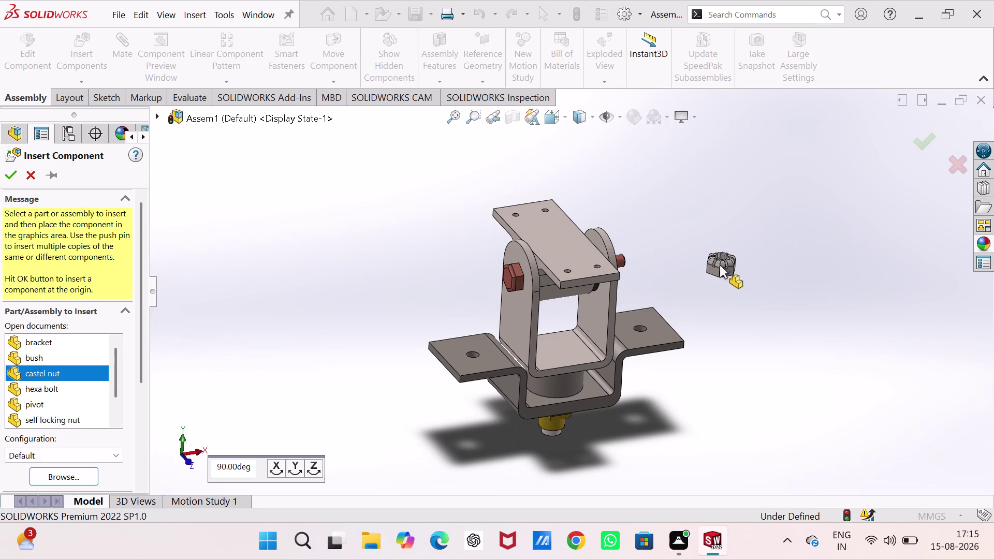
Turn the castel nut preview in 90° steps and place it beside the hexa bolt end.
click(292, 467)
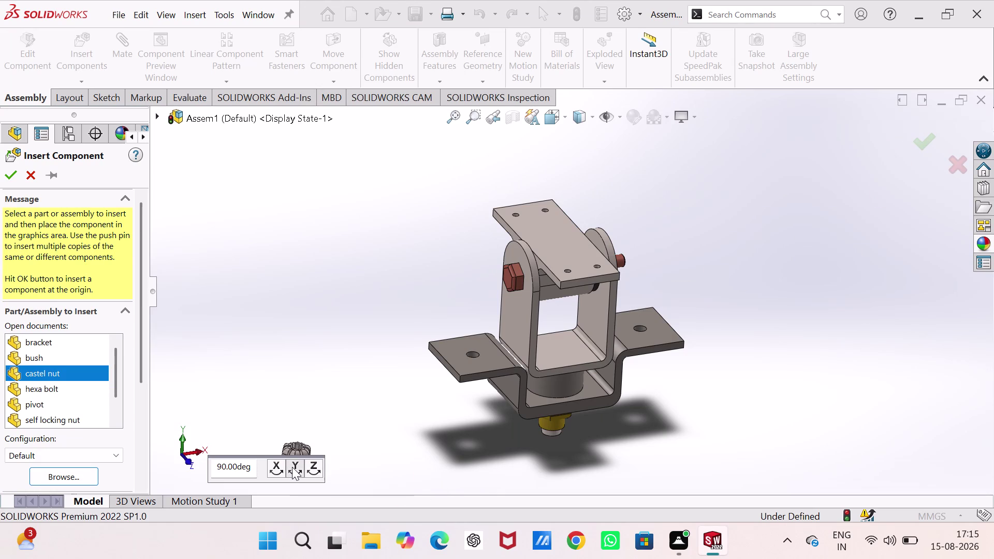
click(279, 469)
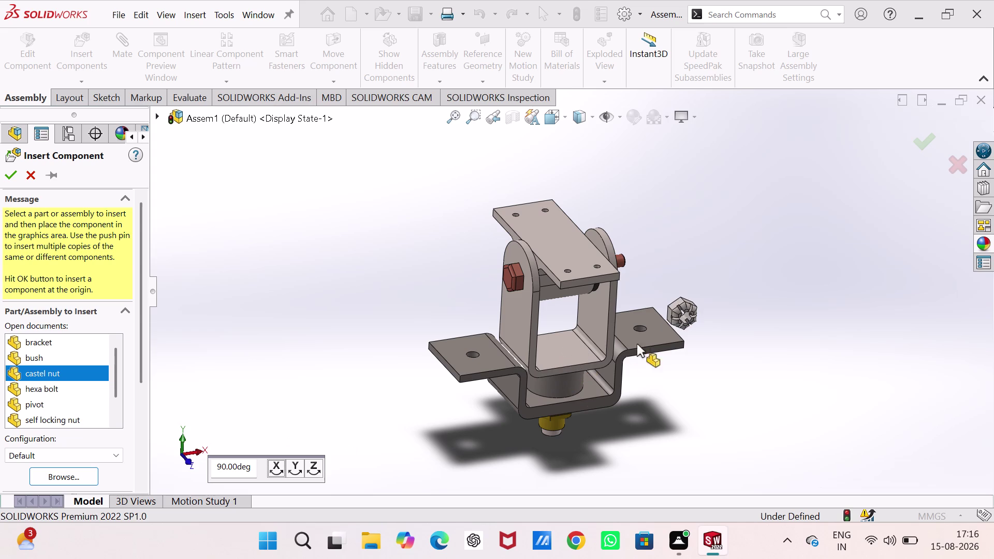
click(317, 467)
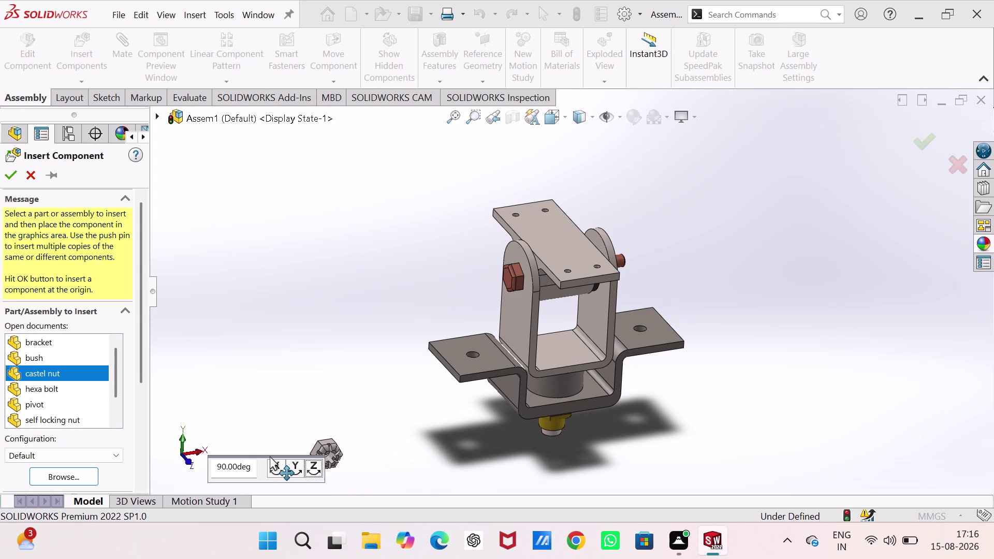
click(270, 460)
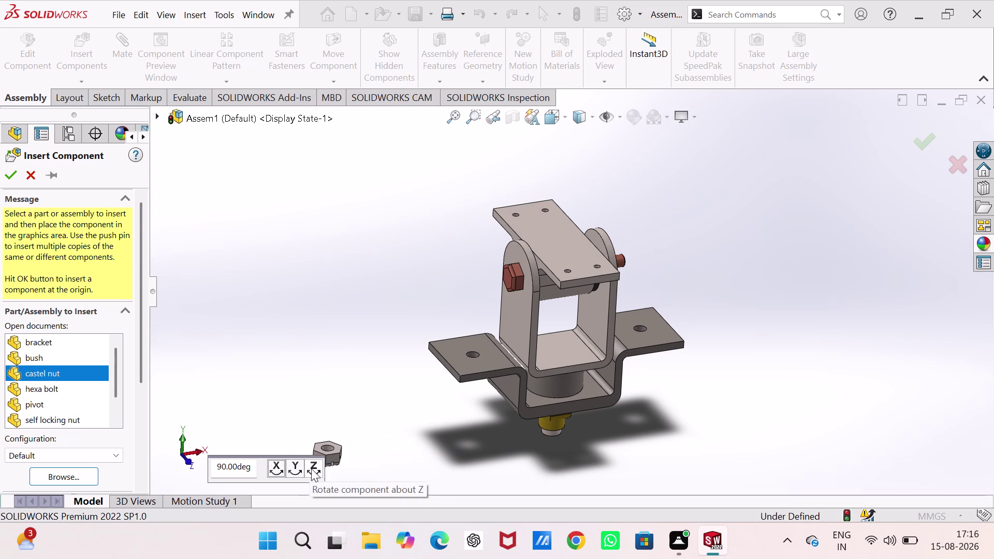
click(297, 469)
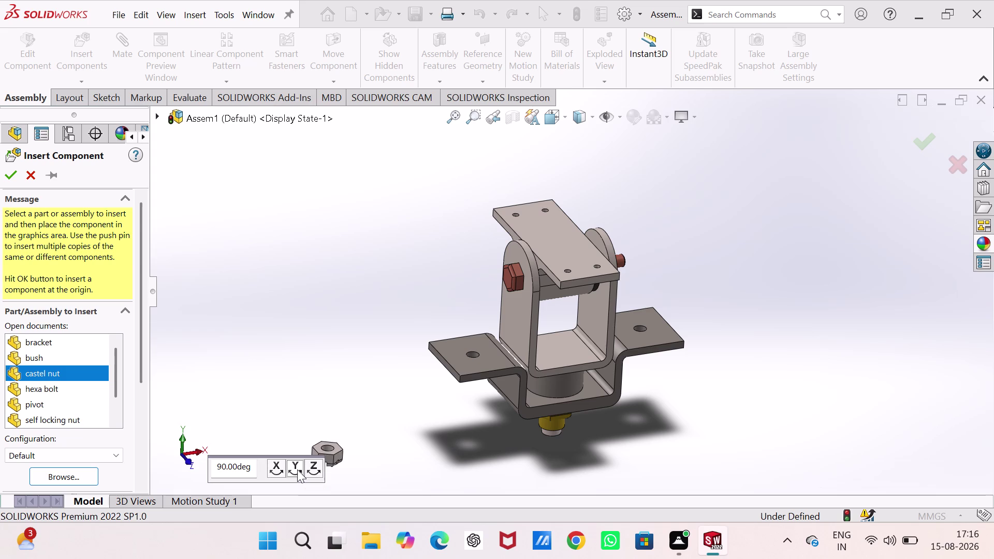
click(297, 469)
click(297, 469)
click(297, 469)
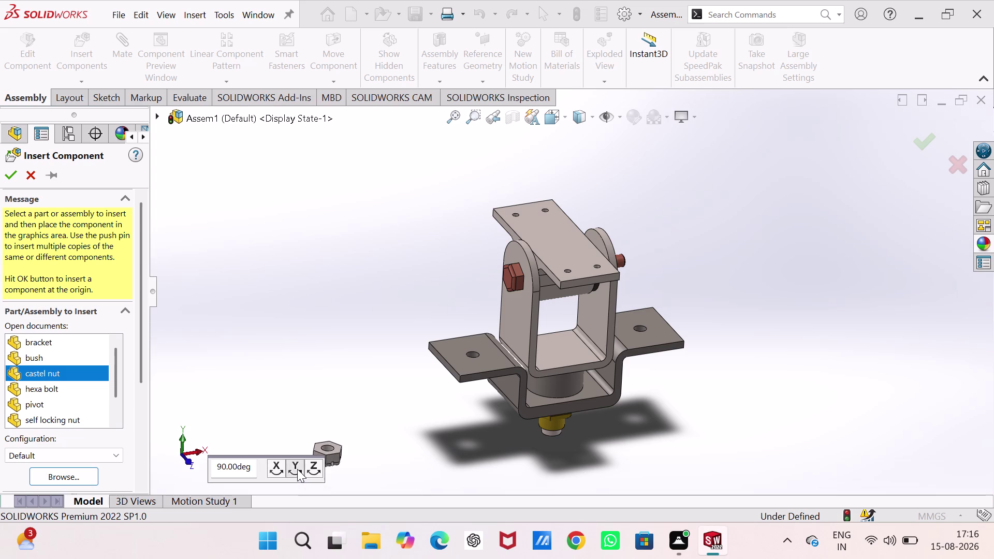
click(307, 469)
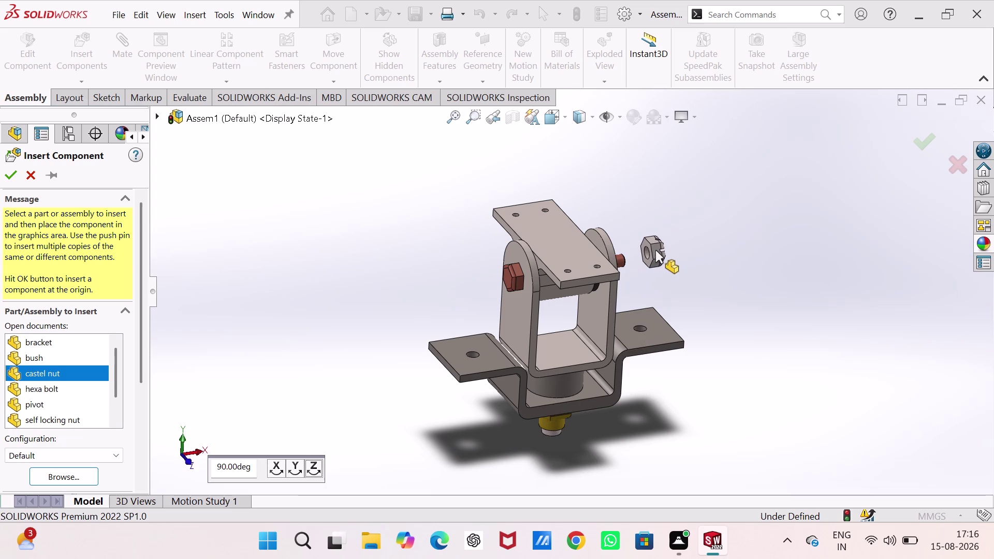
click(655, 250)
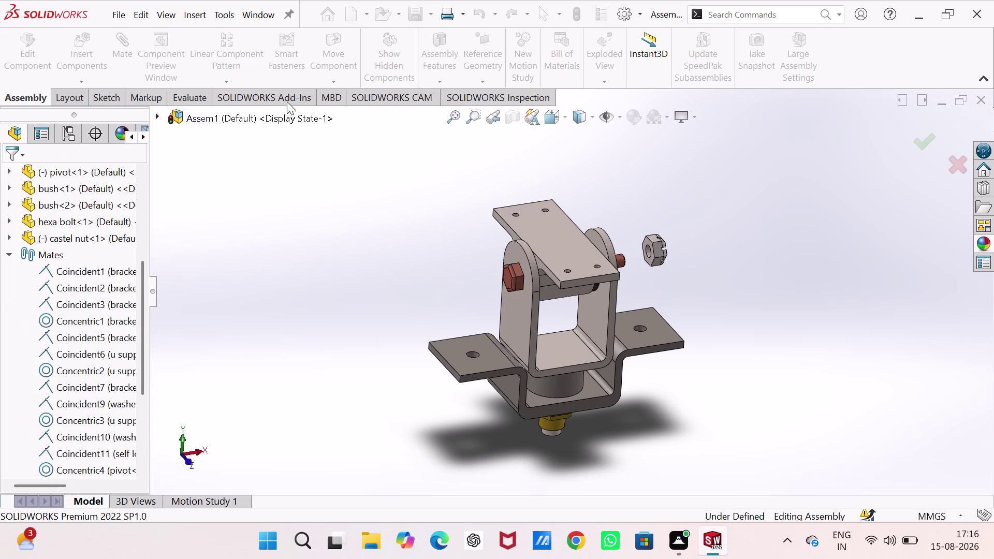
double_click(349, 167)
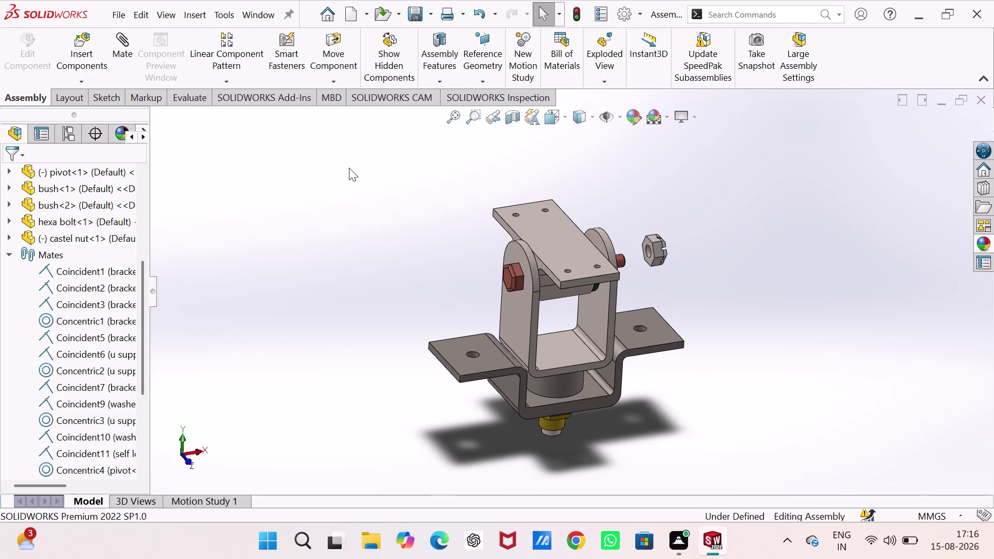
Add a concentric mate between the hexa bolt axis and the castel nut bore.
click(128, 43)
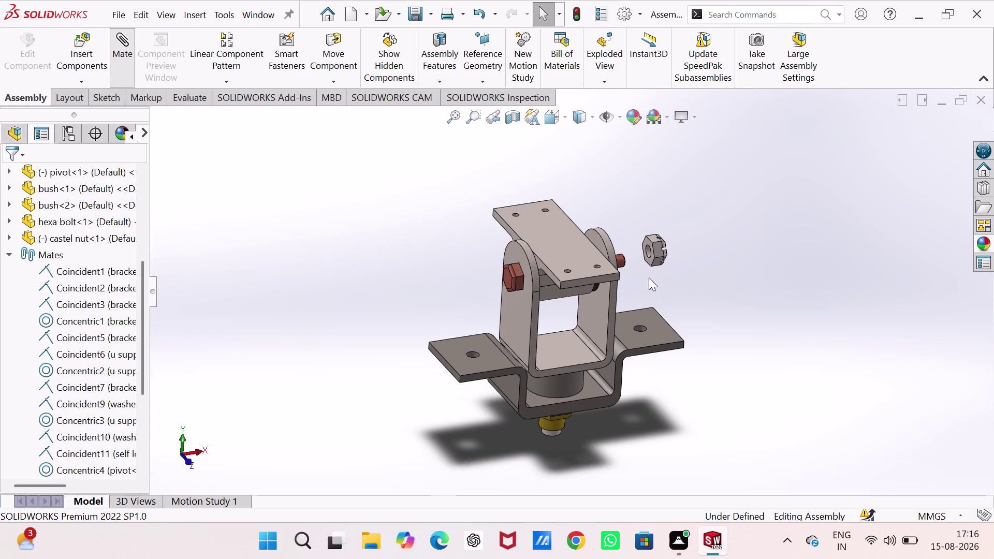
middle_drag(647, 282, 557, 231)
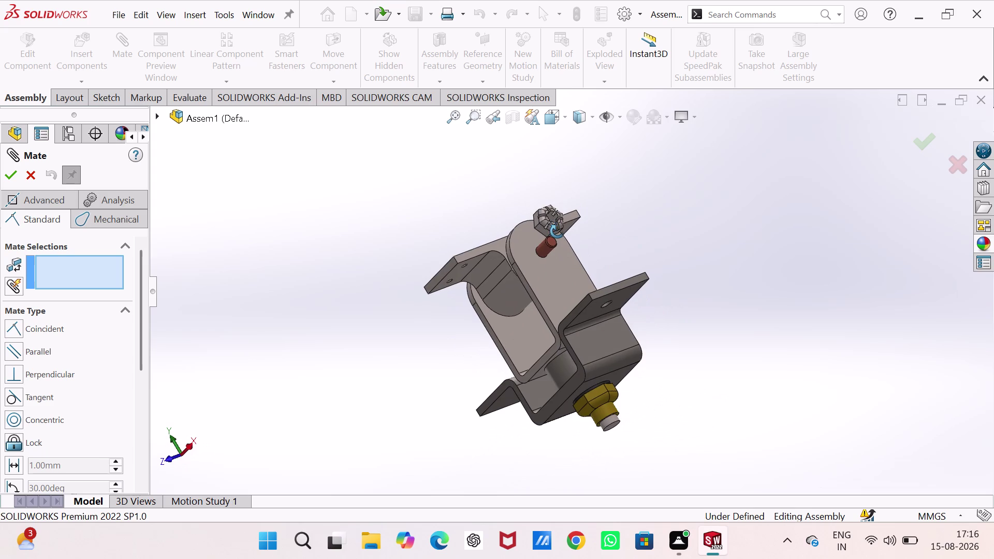
middle_drag(556, 231, 605, 241)
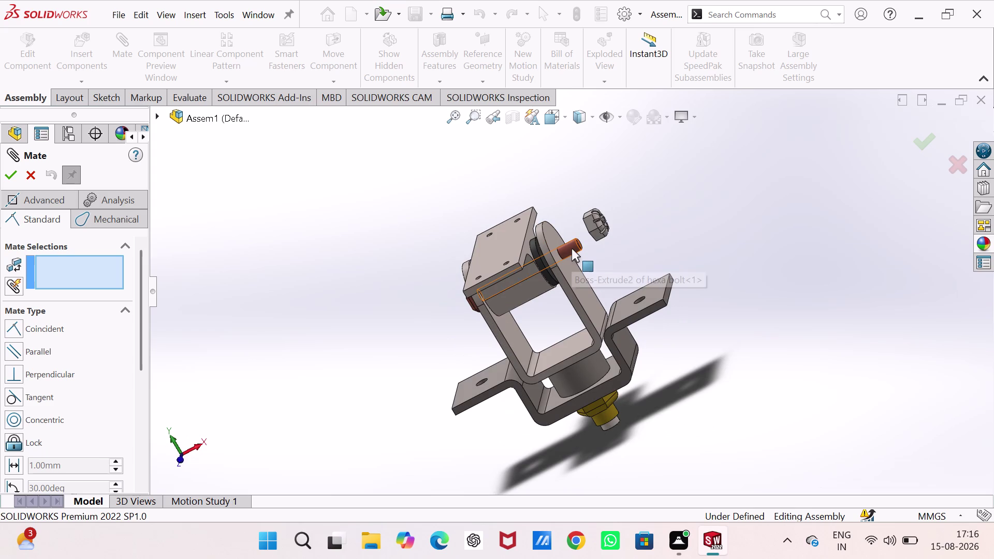
click(572, 249)
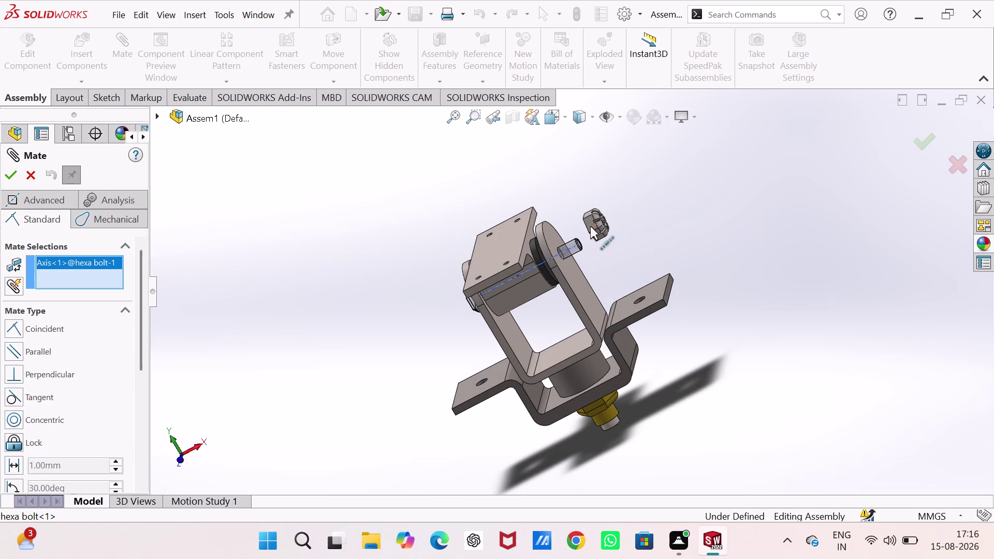
middle_drag(590, 229, 640, 216)
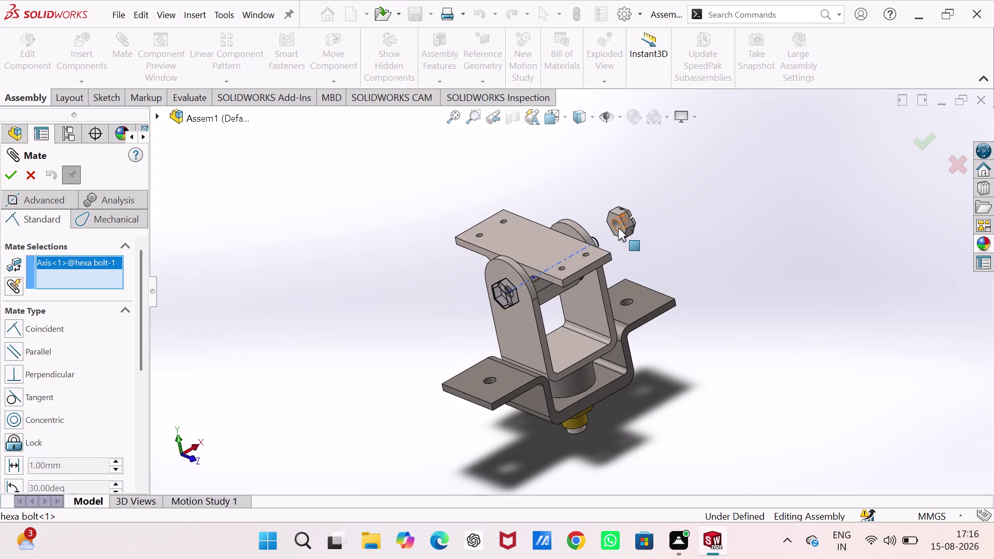
click(618, 228)
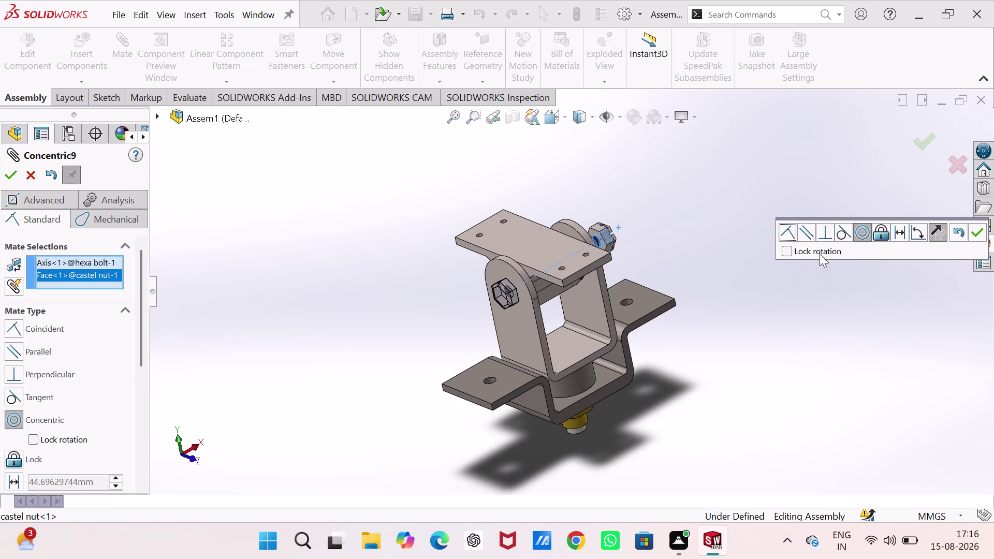
click(969, 232)
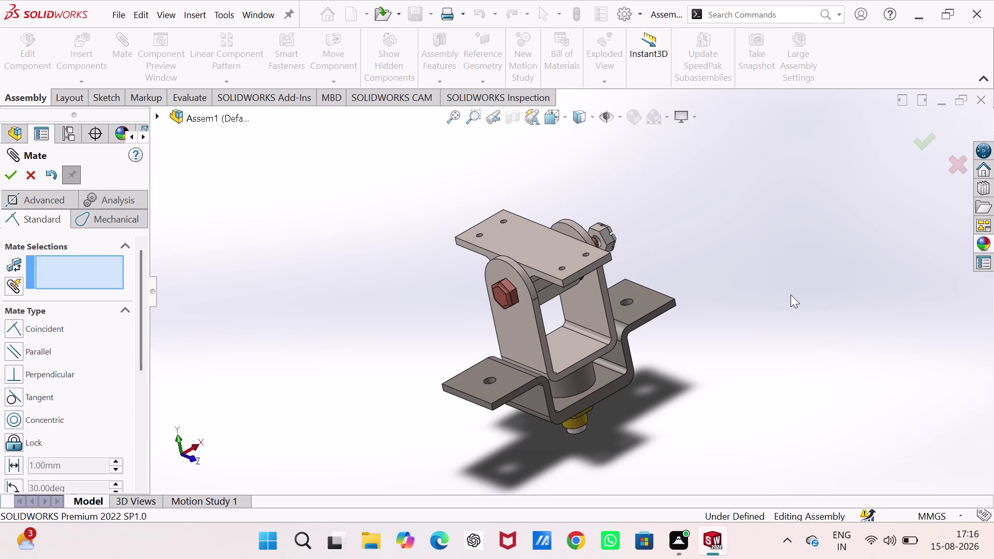
Mate the nut's flat back face coincident with the U support plate's outer face.
click(790, 295)
scroll(down, 3)
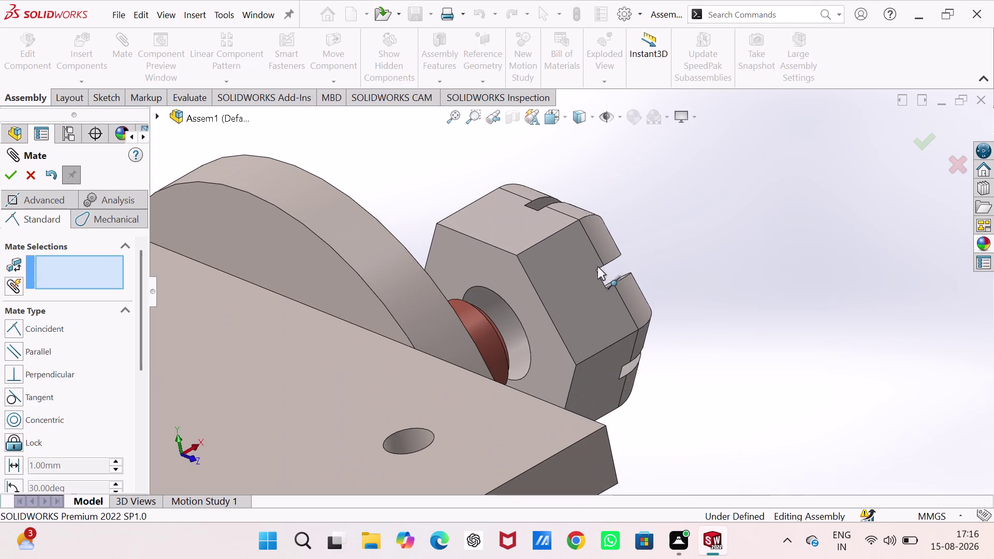
click(549, 351)
scroll(up, 3)
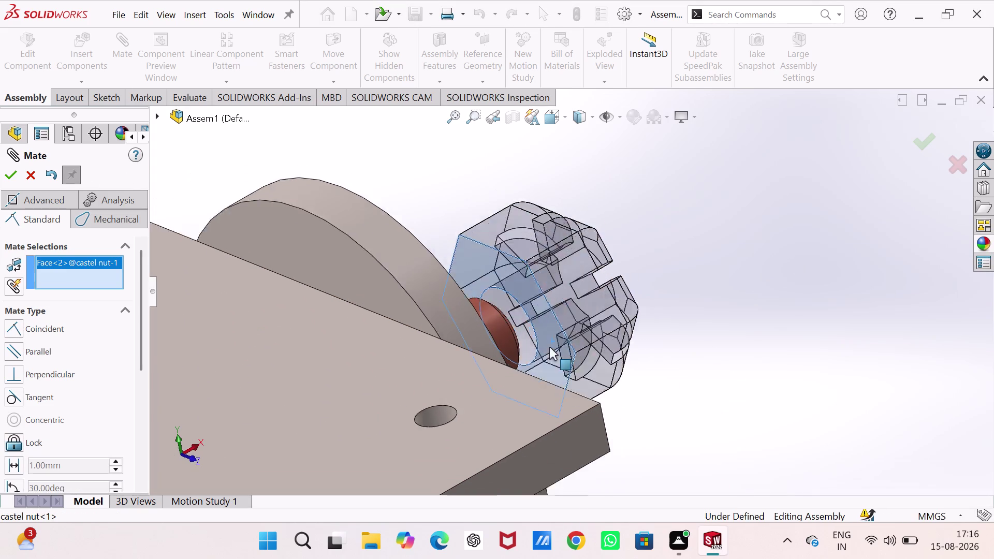
scroll(up, 3)
middle_drag(550, 343, 458, 387)
click(688, 289)
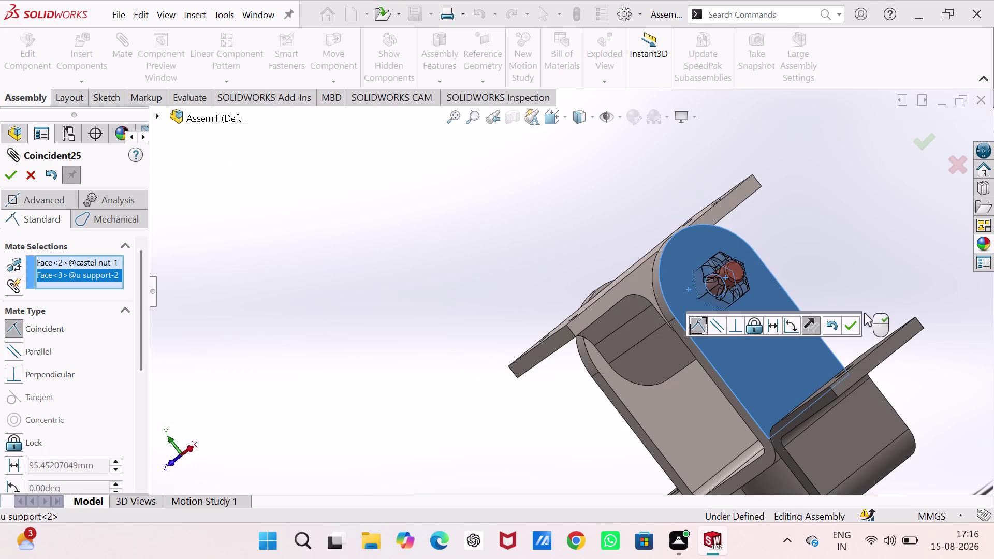
click(853, 320)
click(436, 270)
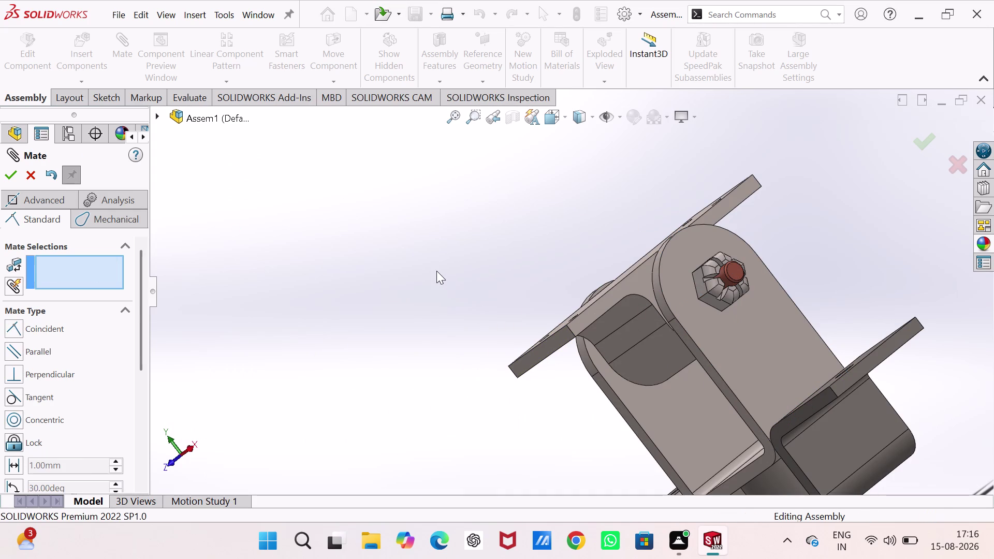
Show the flyout component tree, collapse hexa bolt and expand castel nut<1>.
middle_drag(438, 271, 535, 253)
scroll(down, 3)
scroll(up, 3)
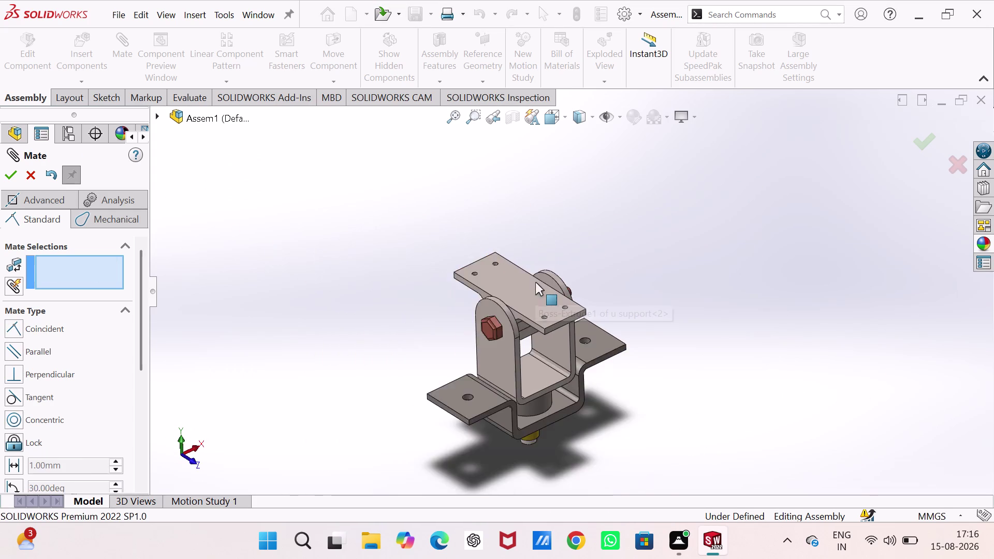
scroll(up, 3)
middle_drag(539, 344, 483, 322)
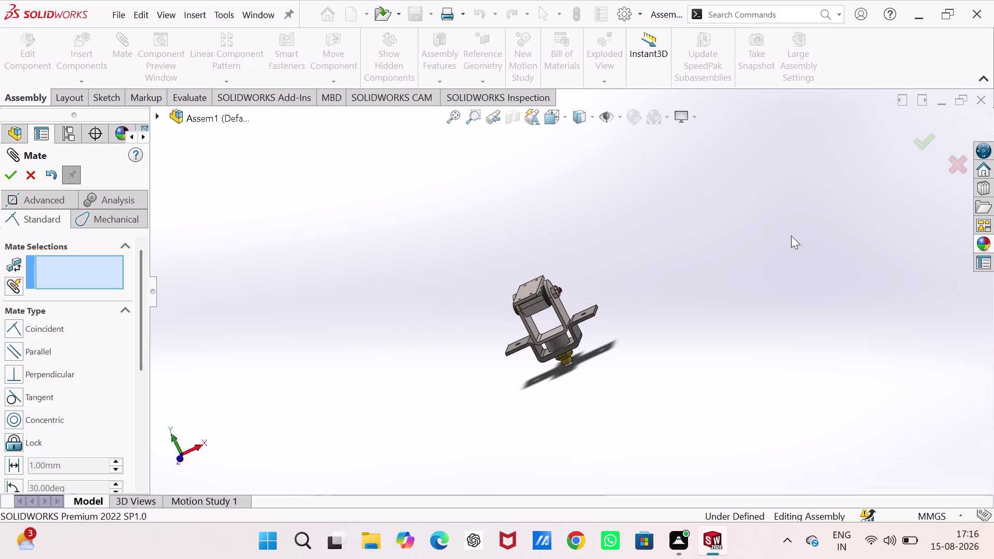
click(756, 266)
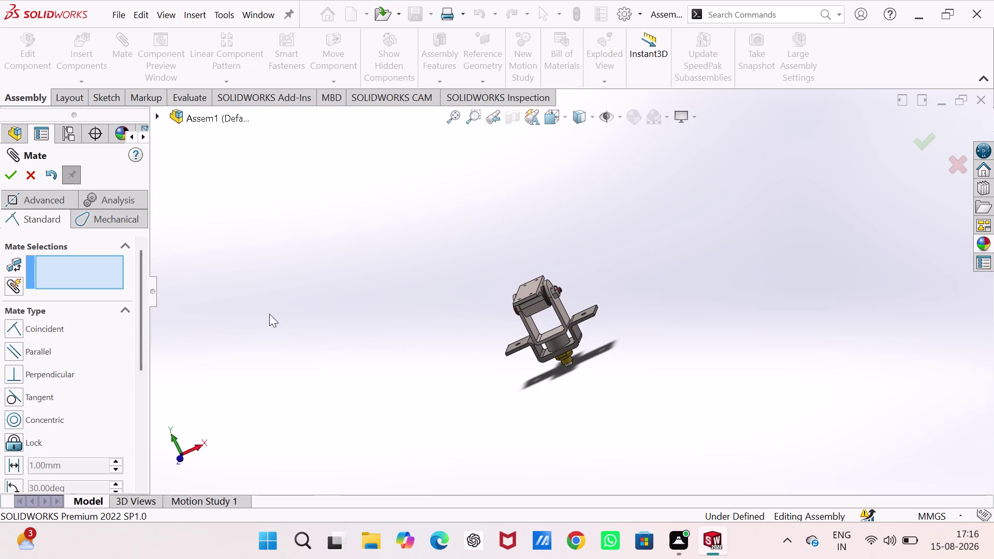
click(157, 111)
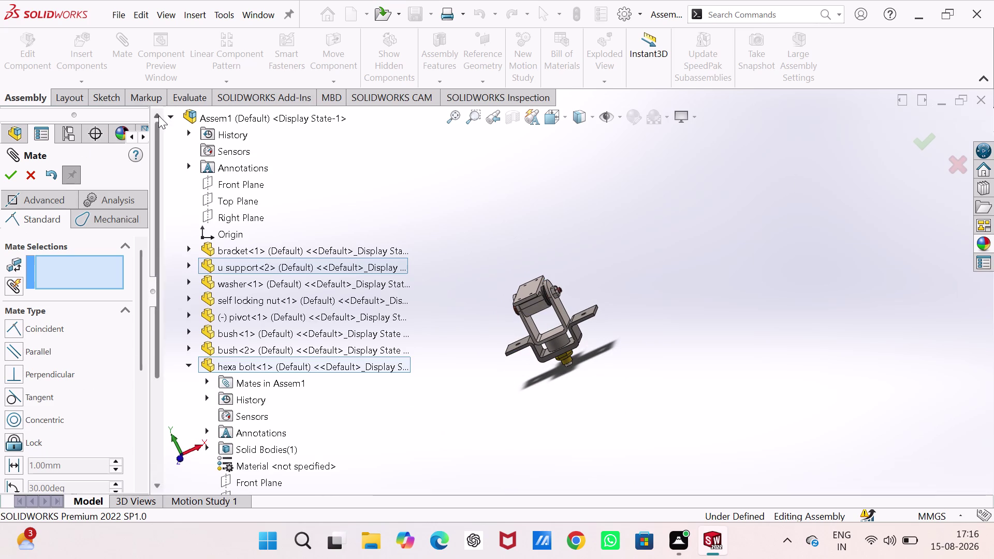
click(187, 363)
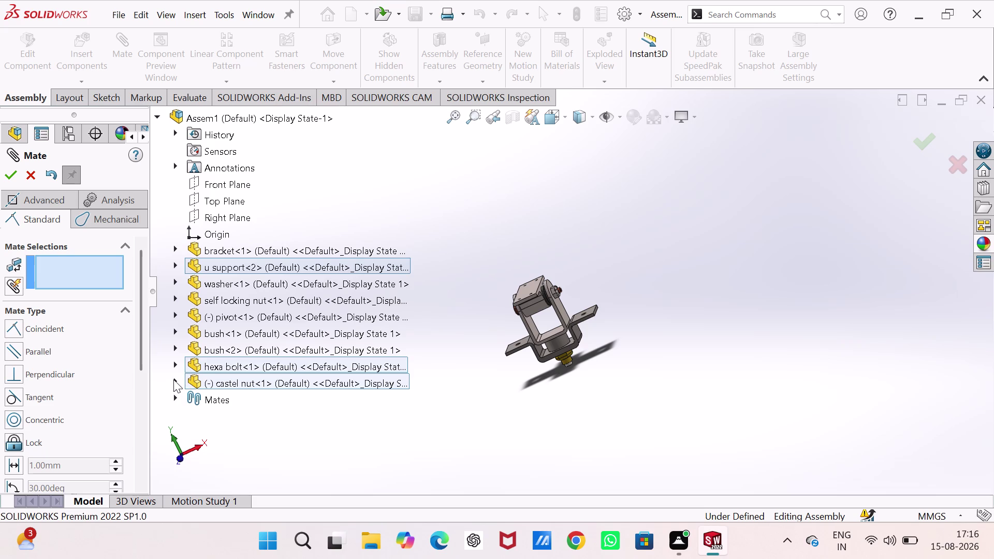
click(174, 379)
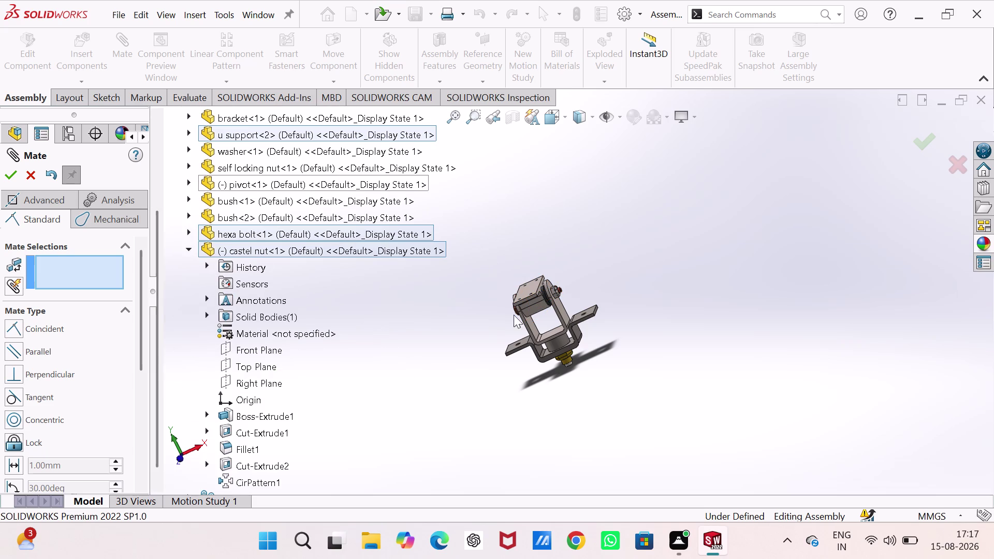
Make the castel nut's Right Plane coincident with the assembly Front Plane.
scroll(down, 3)
scroll(down, 3)
scroll(up, 3)
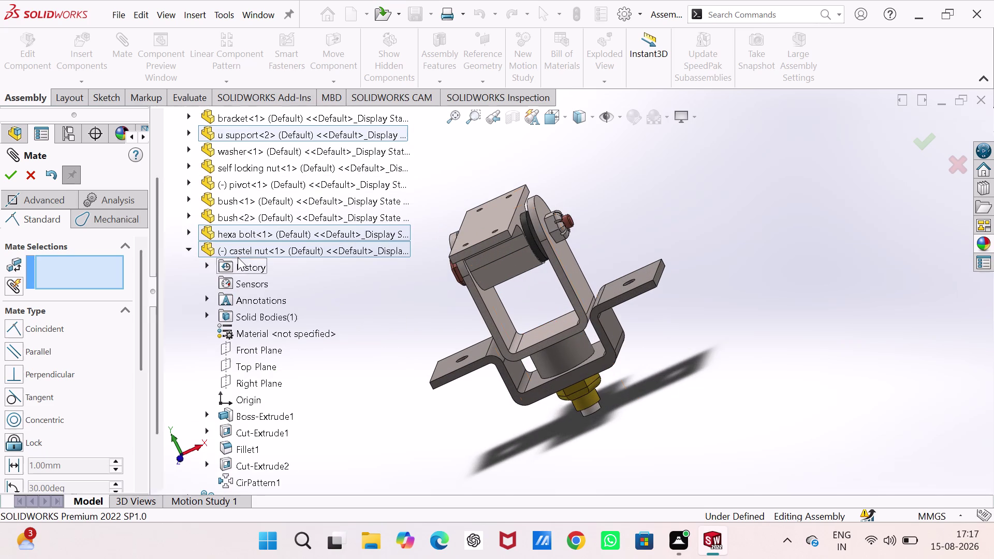
scroll(up, 3)
click(239, 183)
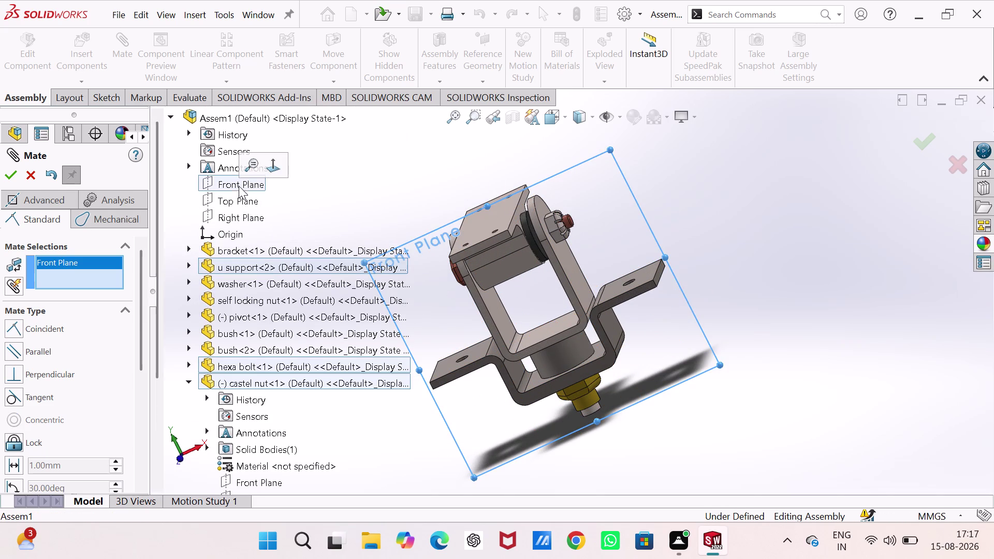
scroll(down, 3)
scroll(down, 3)
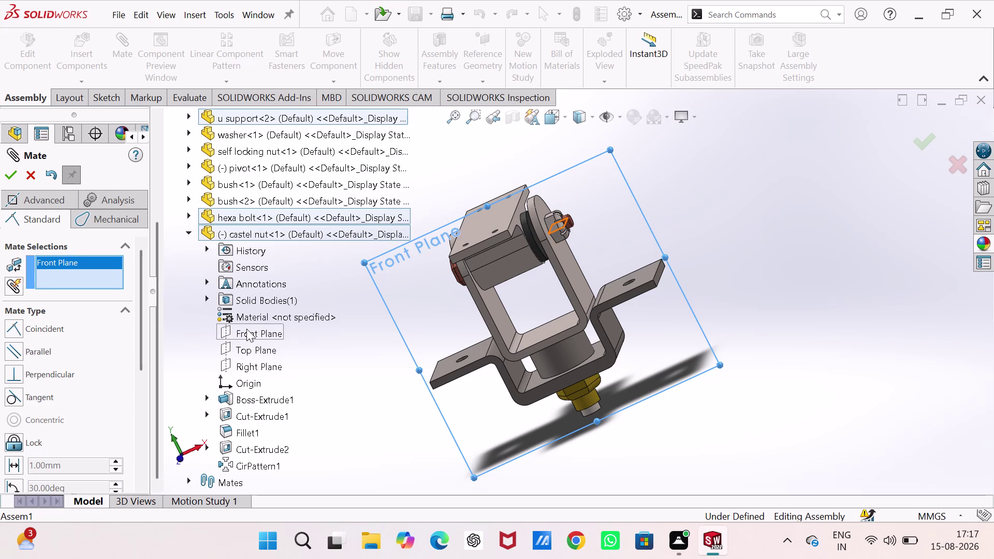
click(258, 362)
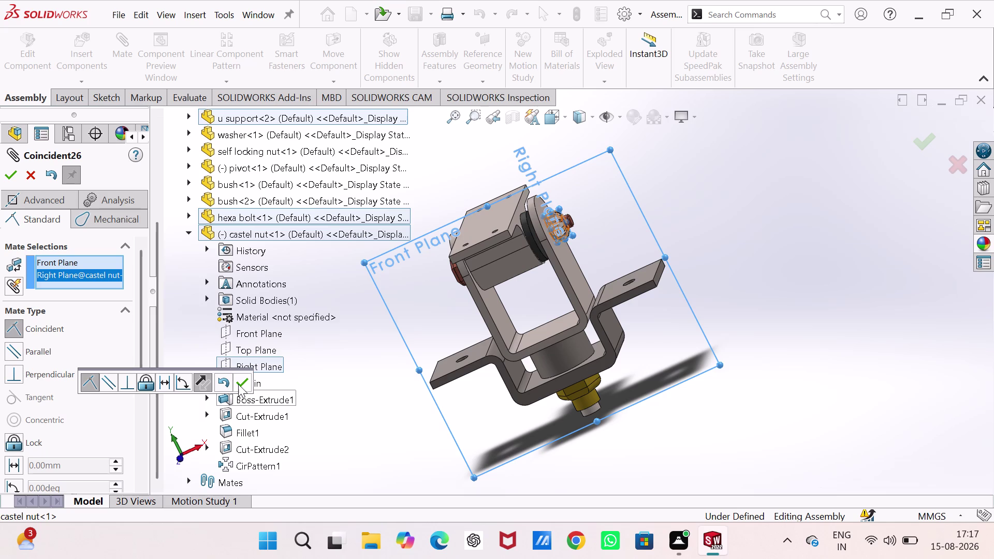
click(239, 381)
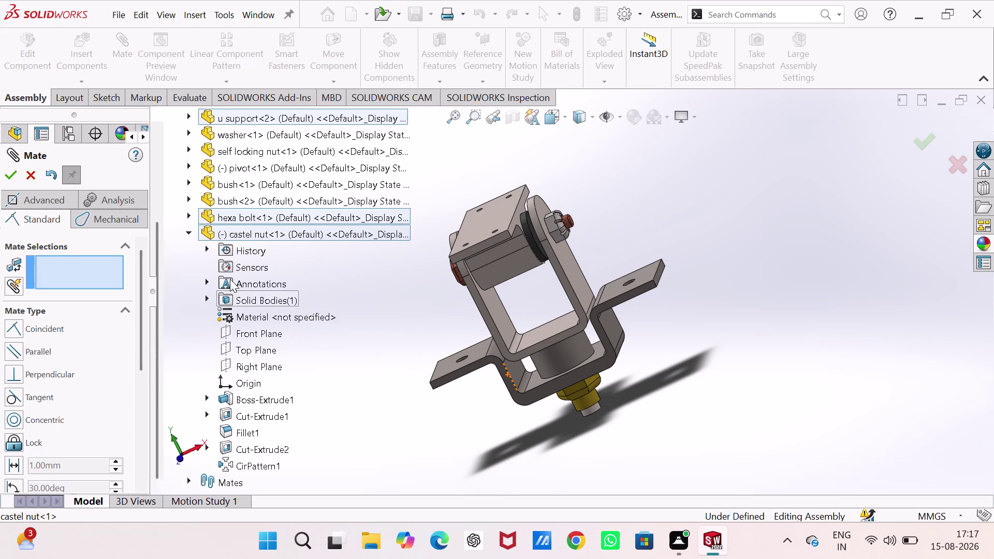
scroll(up, 3)
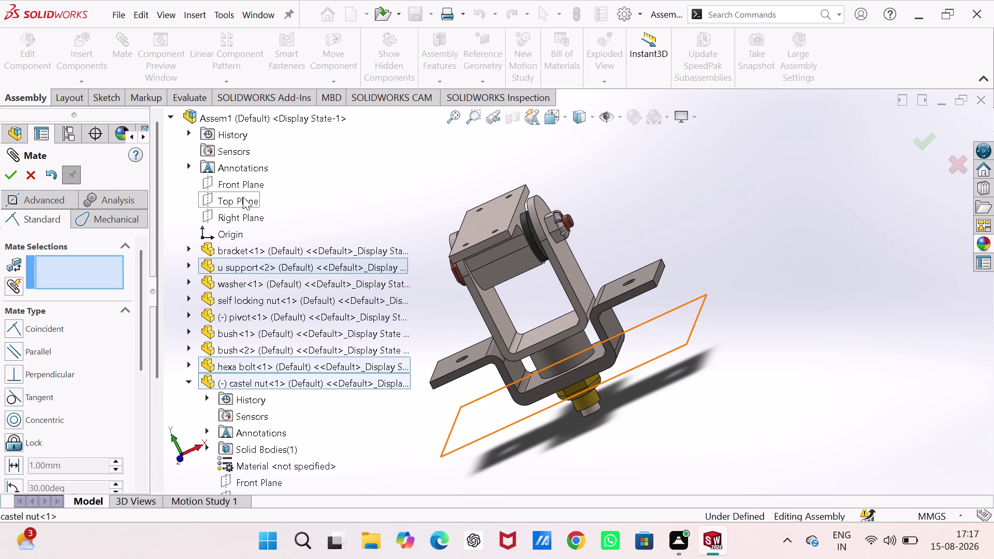
Clear the wrong mate references and pick the assembly Right Plane instead.
click(243, 197)
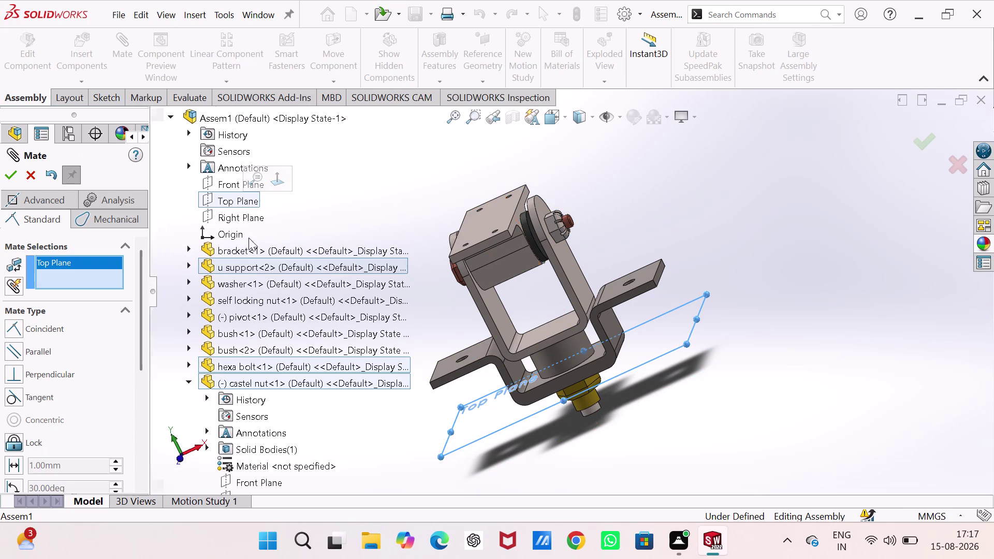
scroll(down, 3)
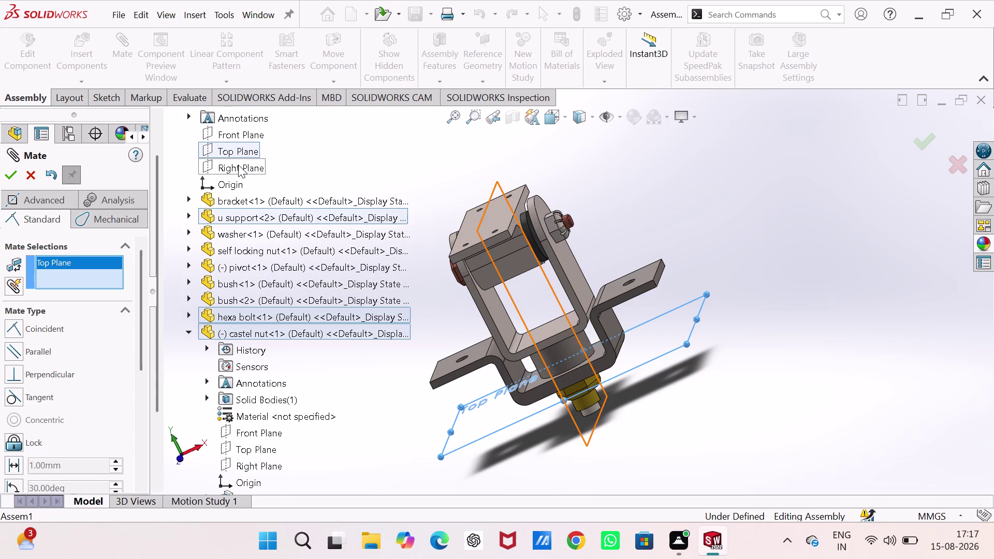
click(238, 165)
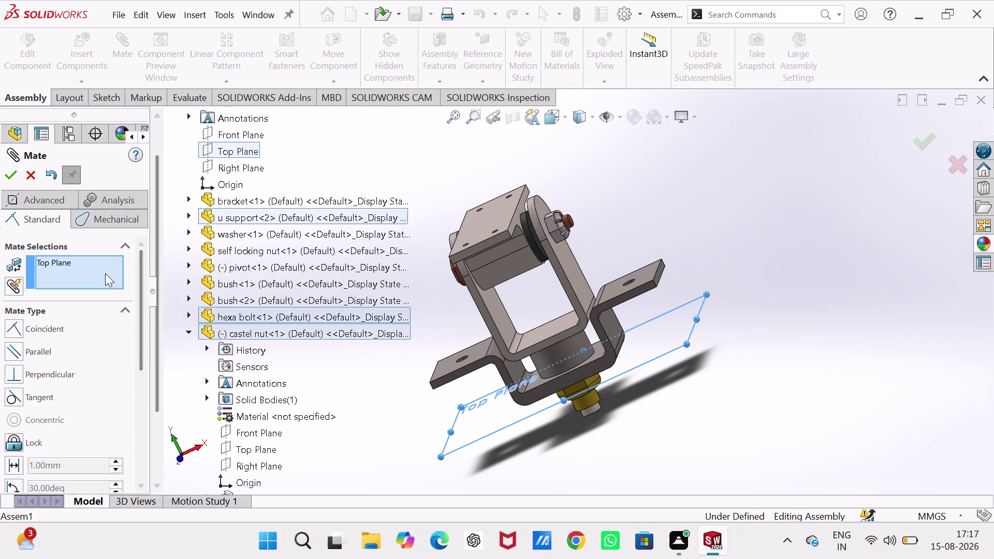
right_click(105, 273)
click(122, 278)
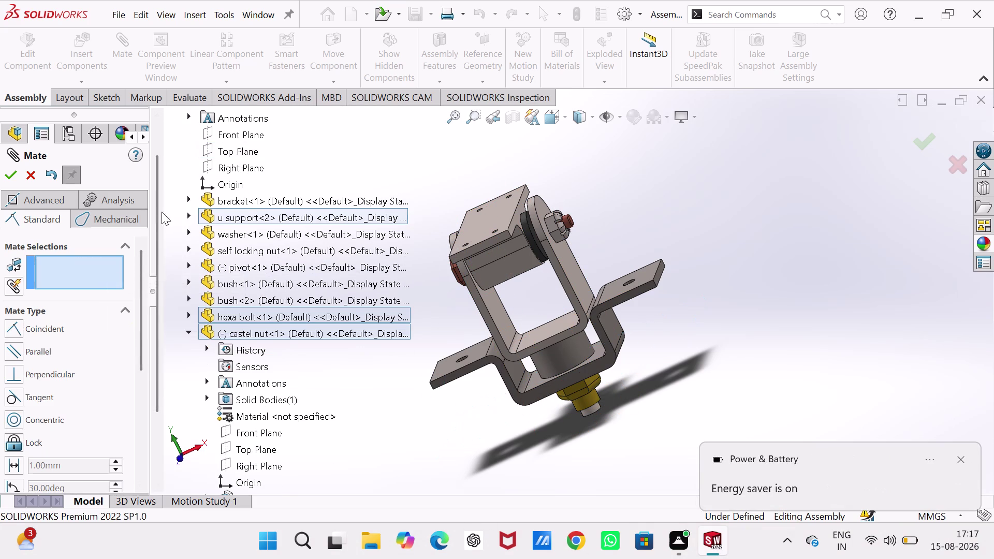
click(238, 166)
scroll(down, 3)
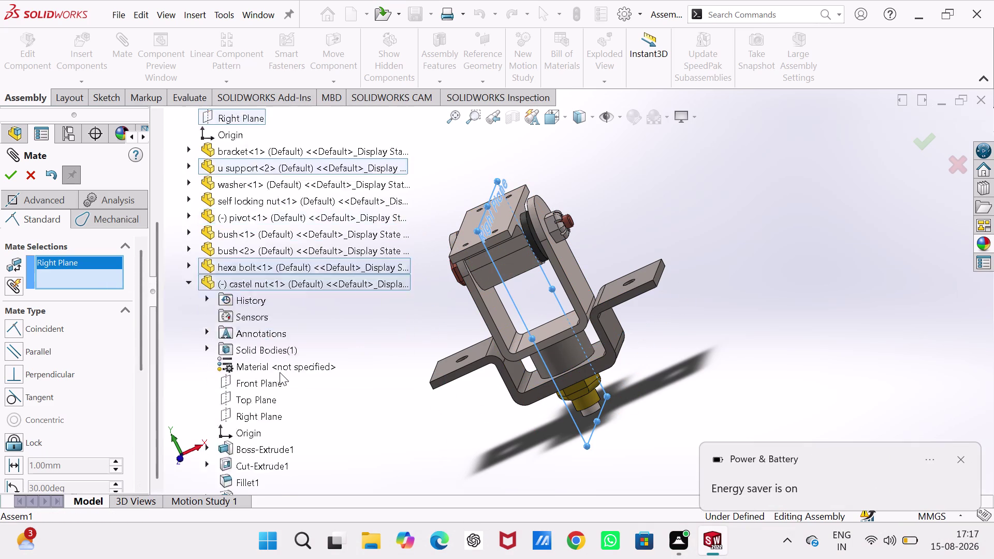
scroll(down, 3)
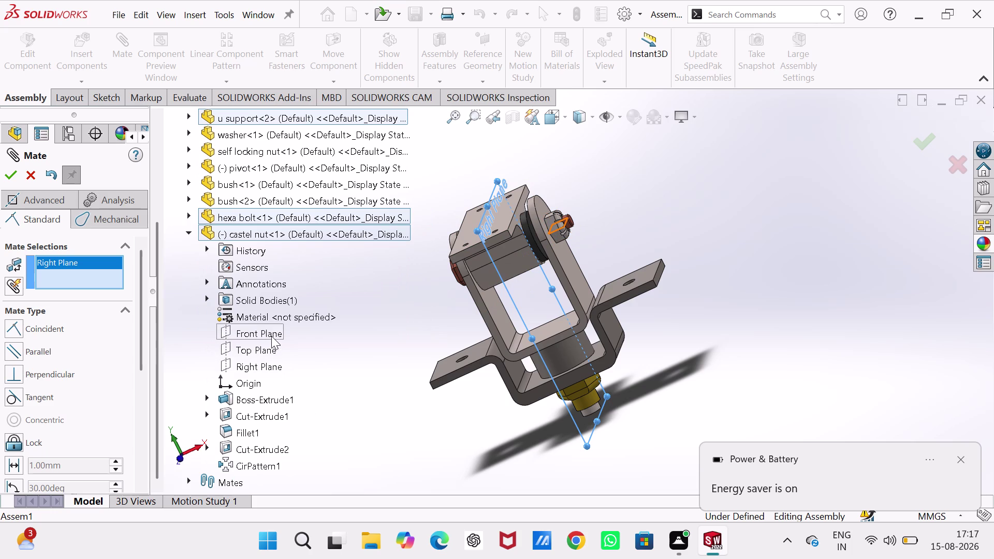
Replace the nut's Front Plane with its Top Plane and confirm the plane mate.
click(271, 336)
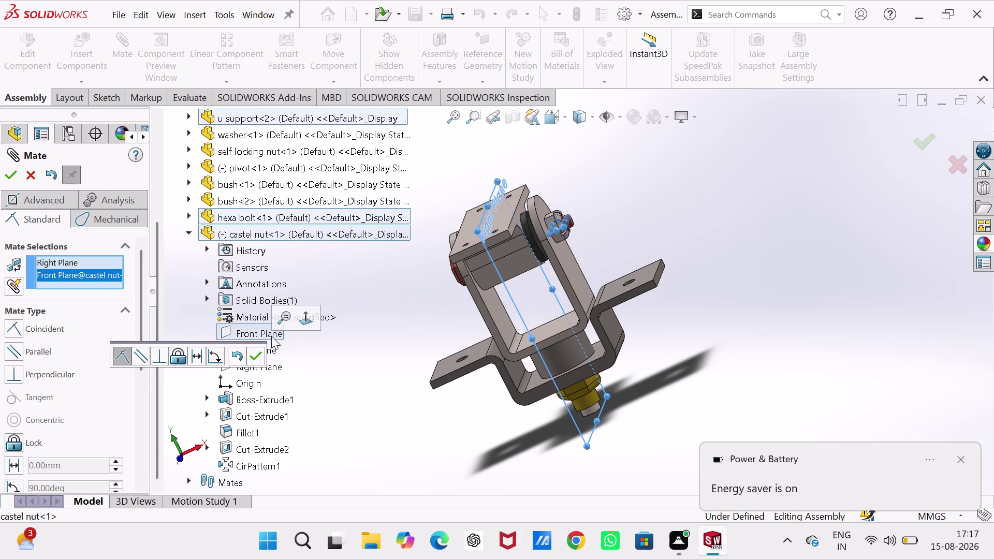
click(261, 356)
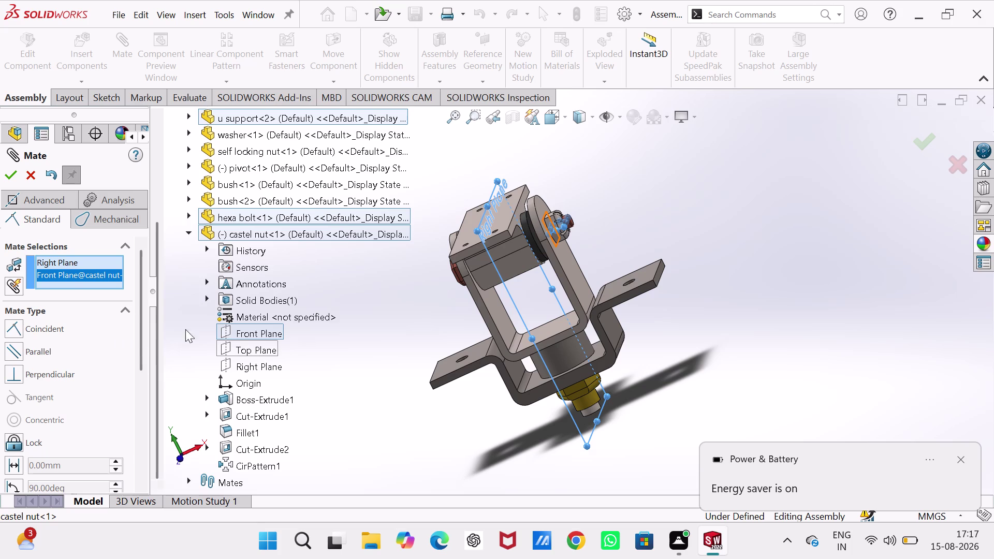
right_click(63, 276)
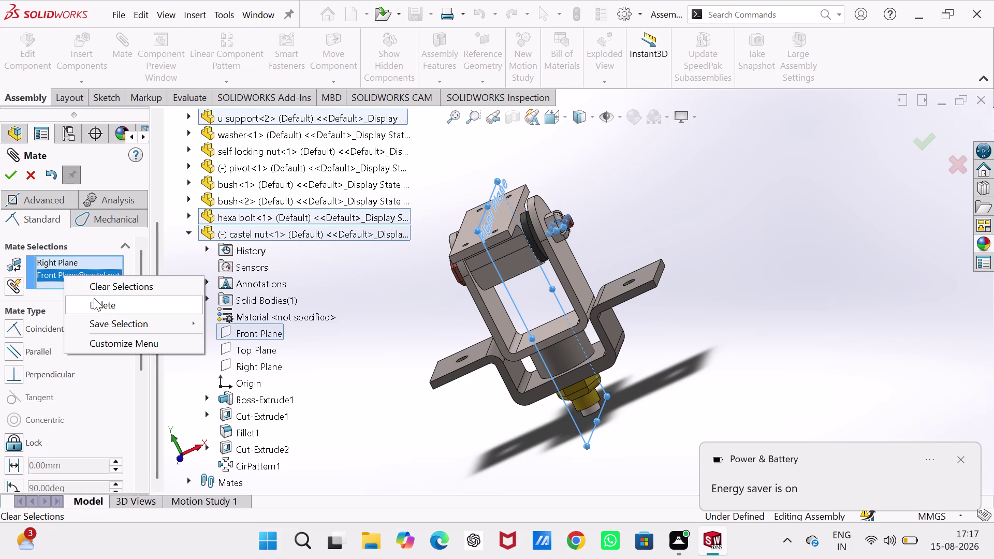
click(94, 297)
click(249, 352)
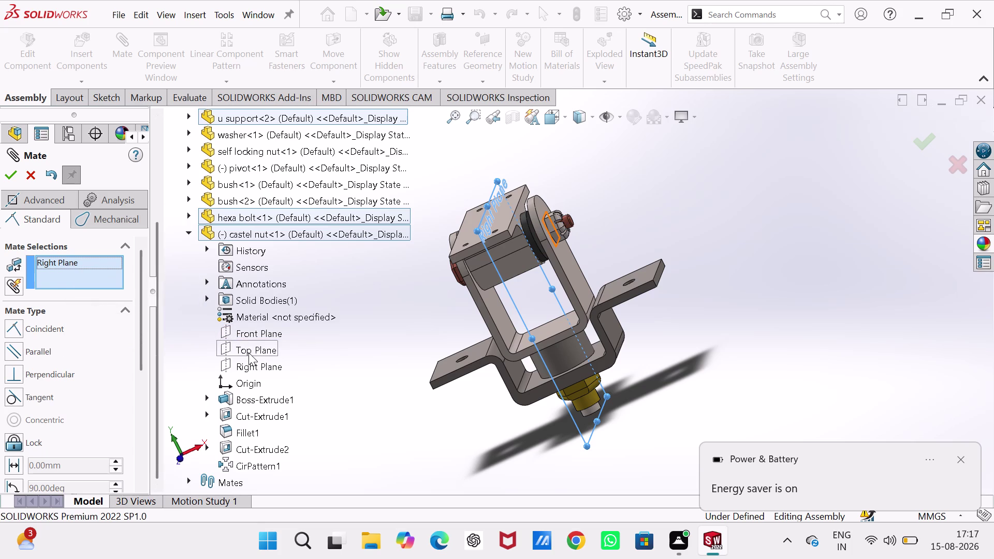
click(234, 370)
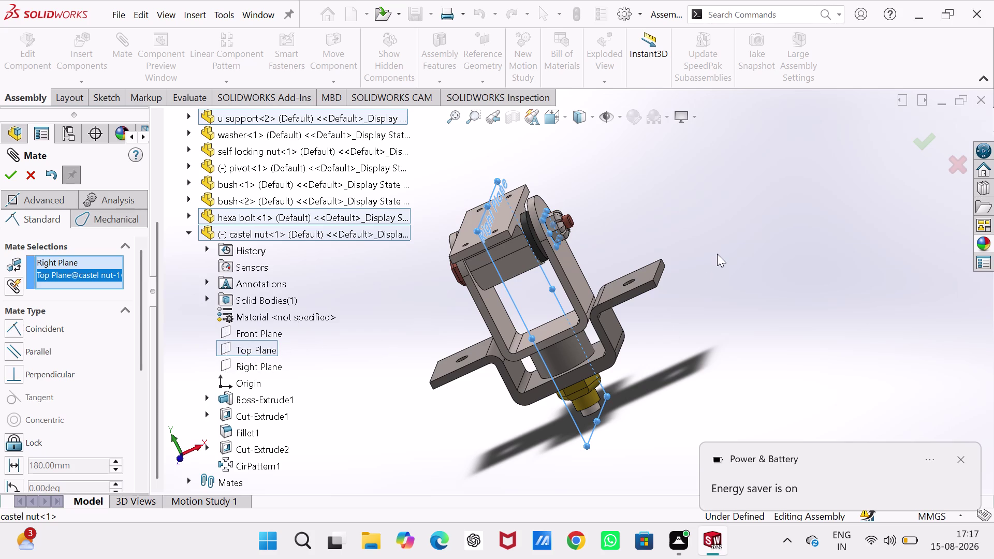
click(722, 241)
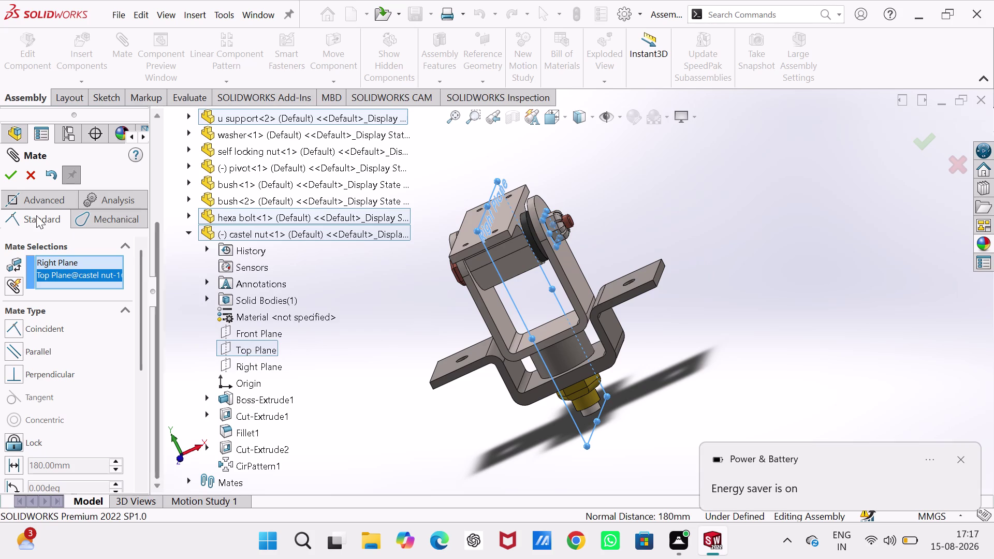
click(8, 169)
click(32, 171)
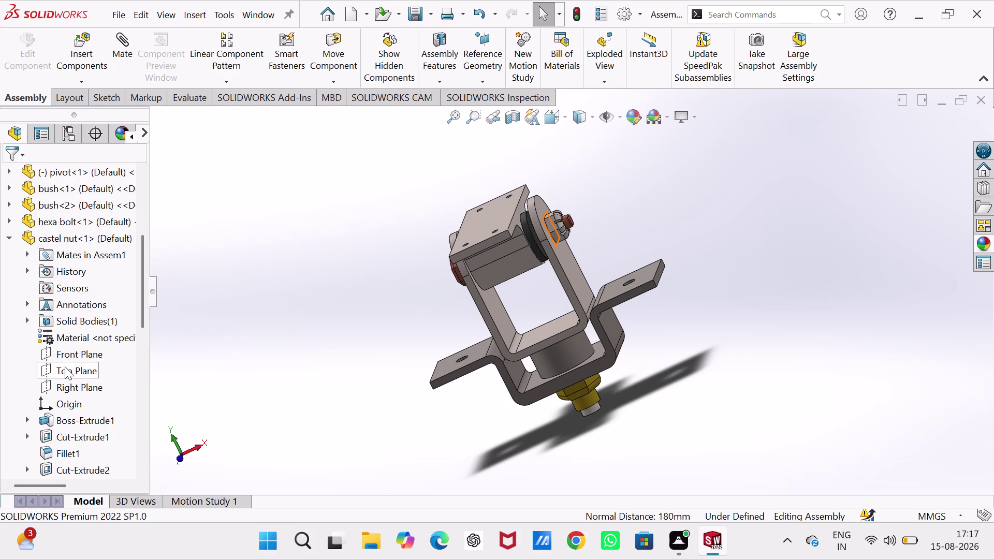
click(8, 235)
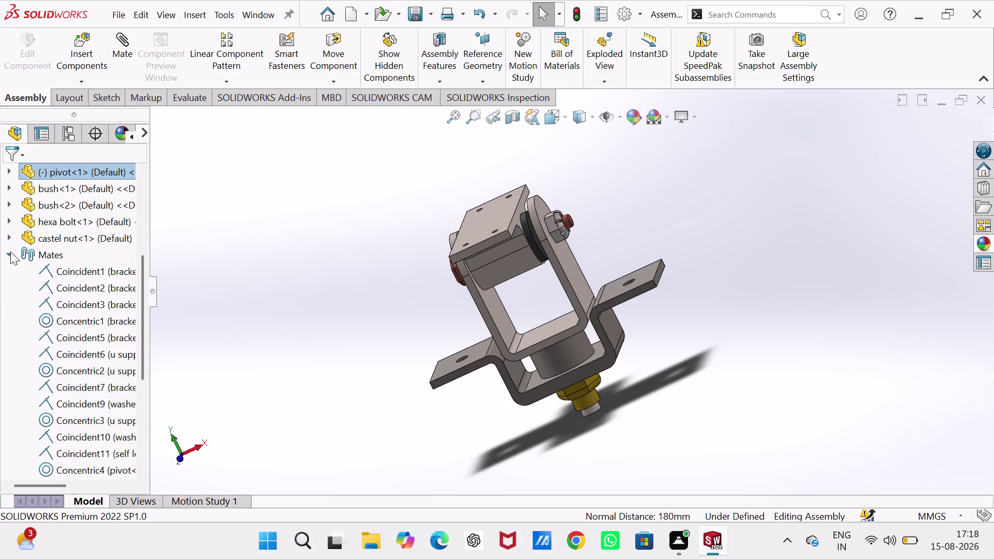
click(8, 256)
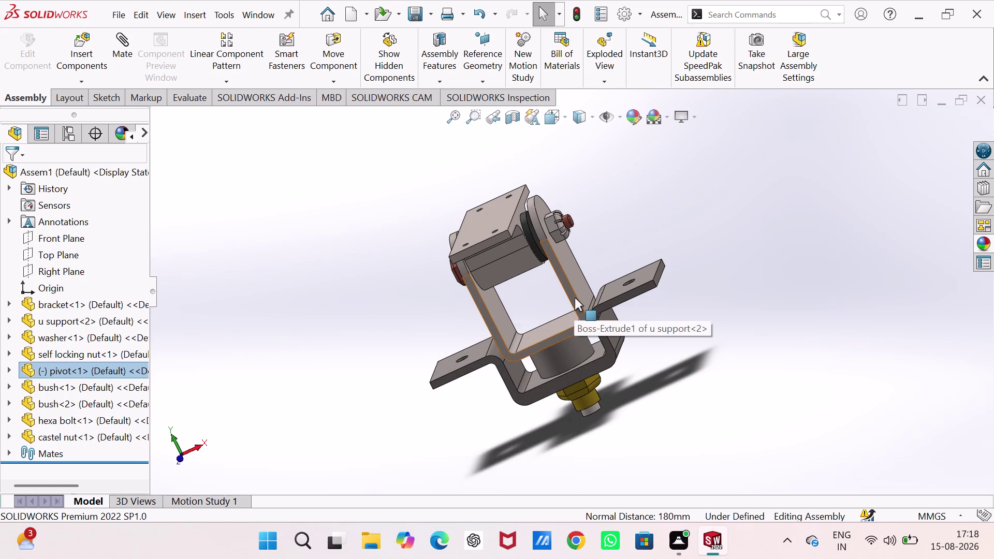
right_click(574, 299)
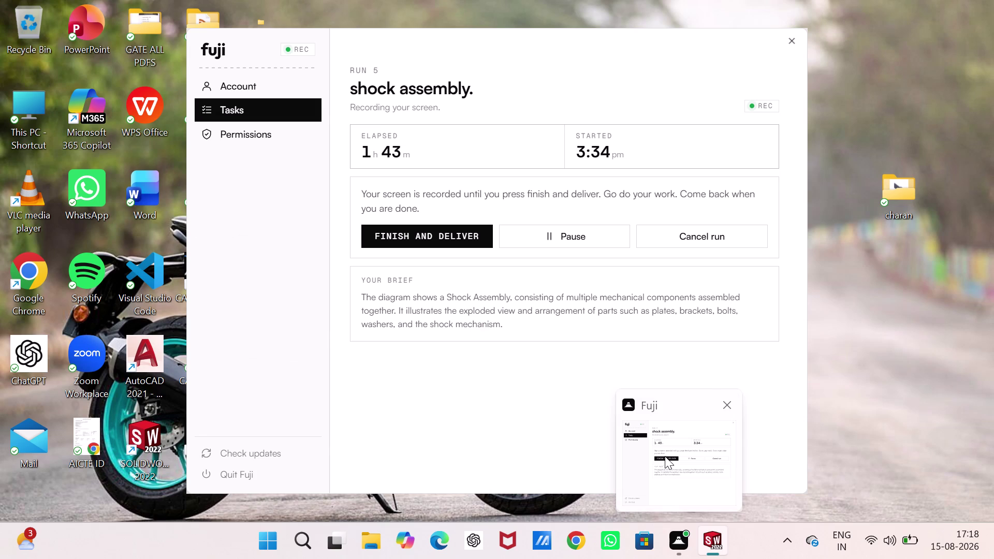
click(900, 309)
middle_drag(729, 320, 809, 220)
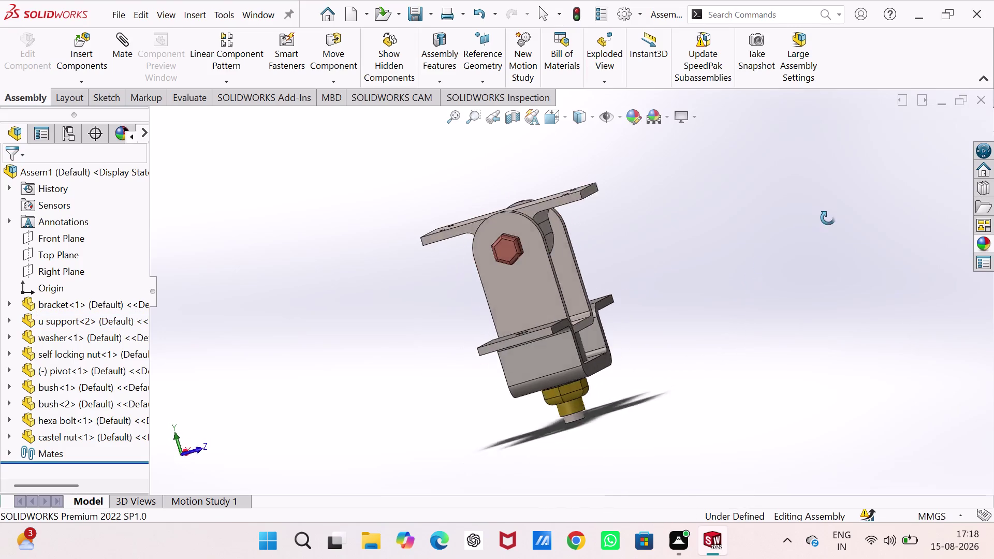
middle_drag(809, 221, 325, 320)
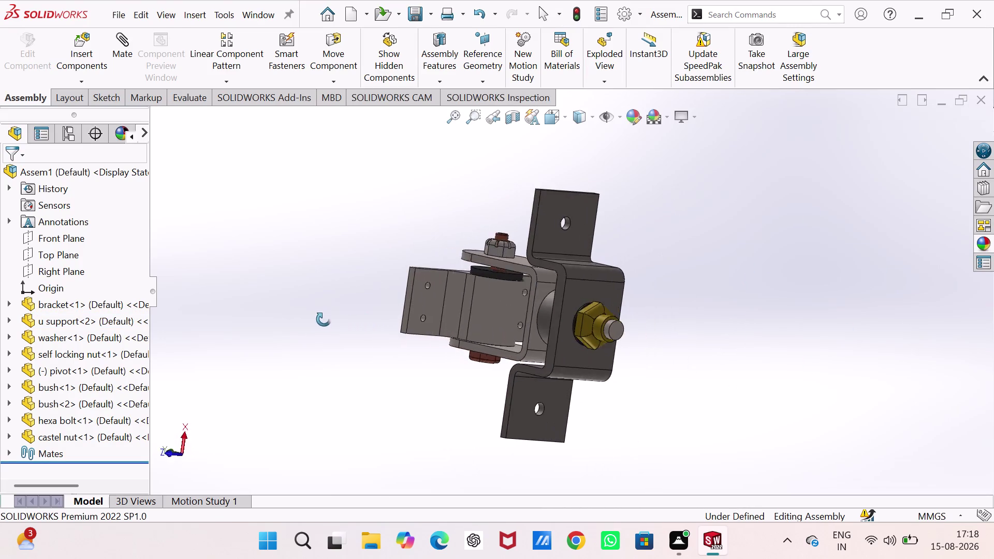
middle_drag(325, 320, 635, 365)
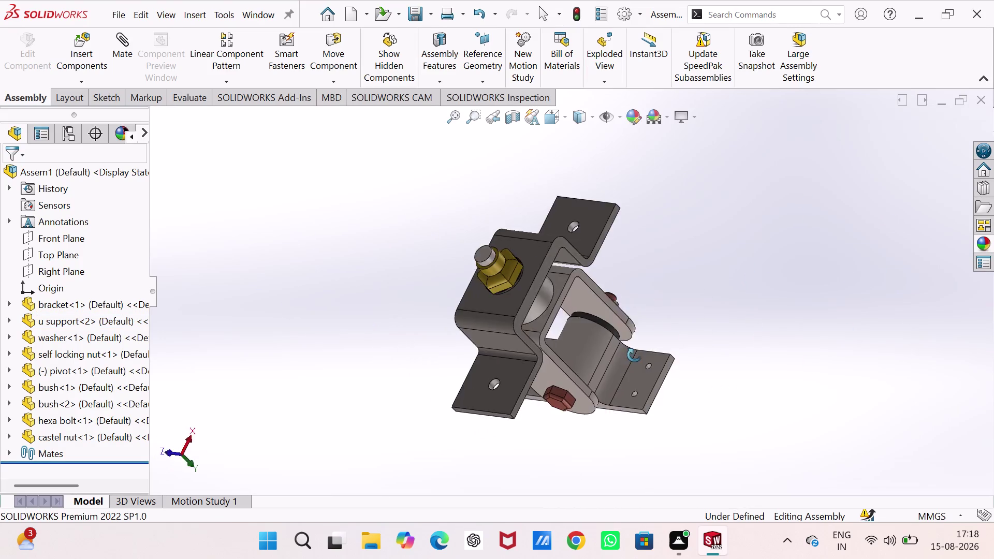
middle_drag(635, 365, 645, 233)
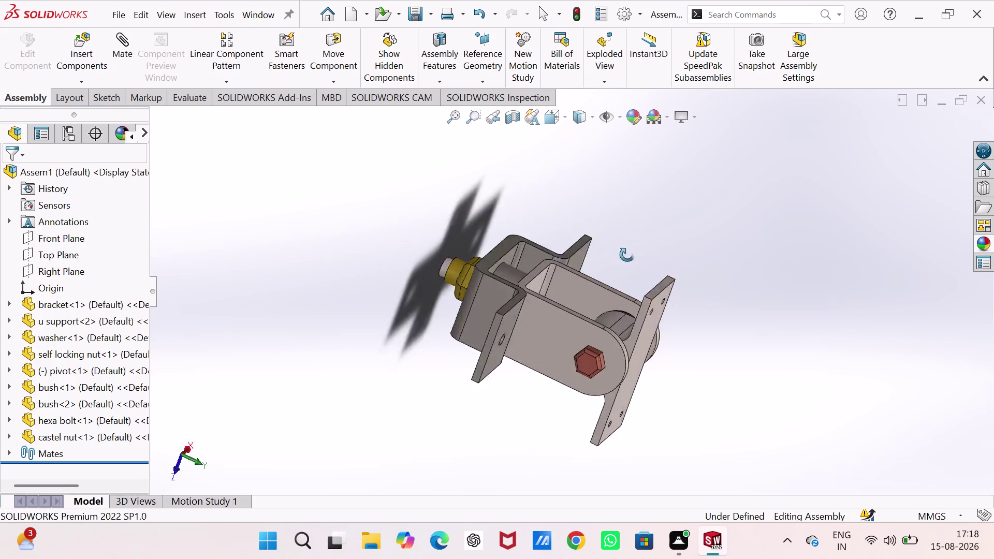
middle_drag(645, 232, 528, 146)
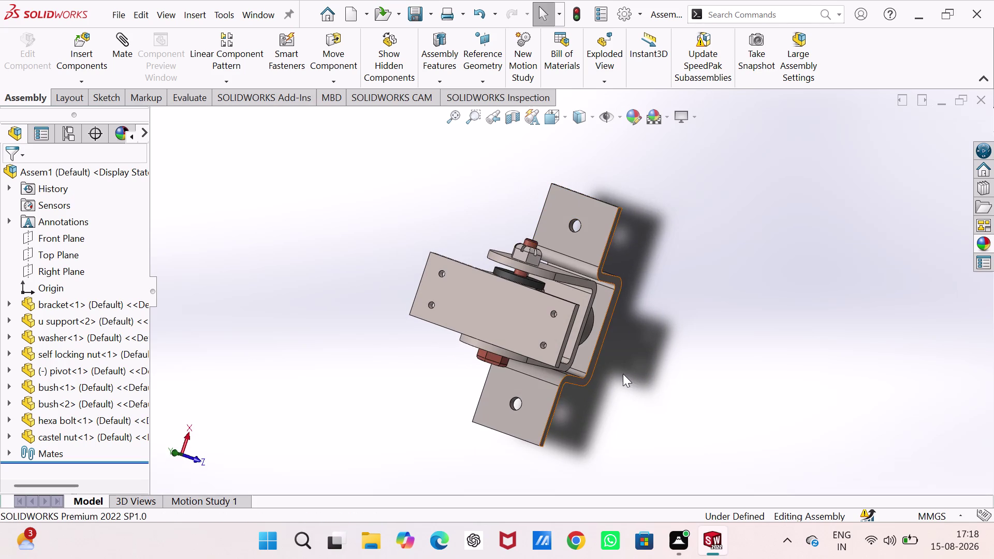
middle_drag(622, 373, 688, 166)
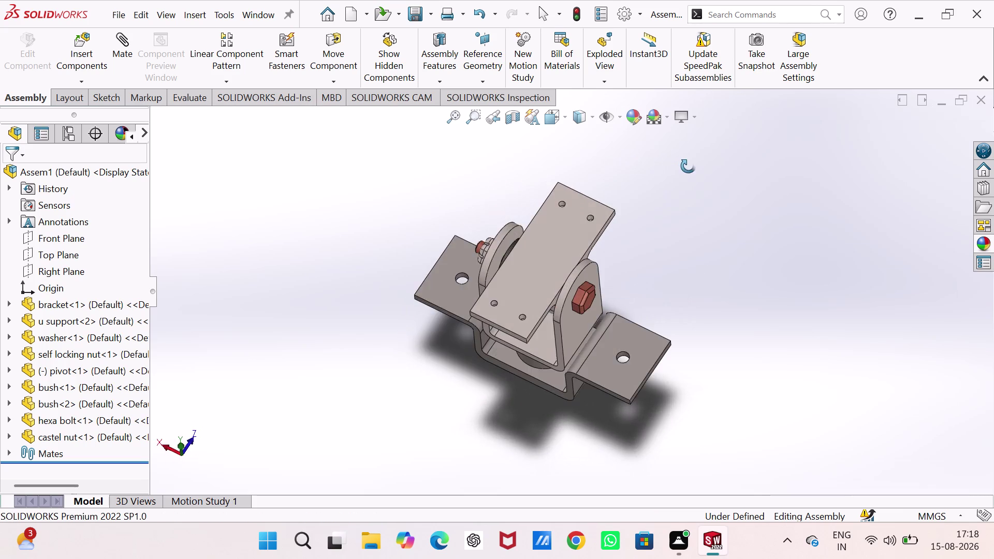
middle_drag(687, 166, 699, 110)
middle_drag(645, 338, 667, 226)
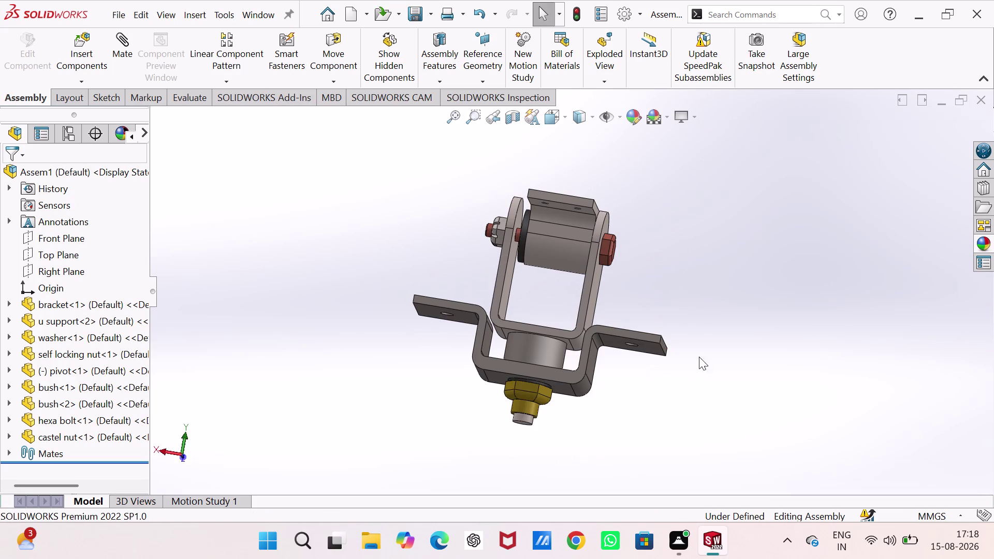
key(ctrl+s)
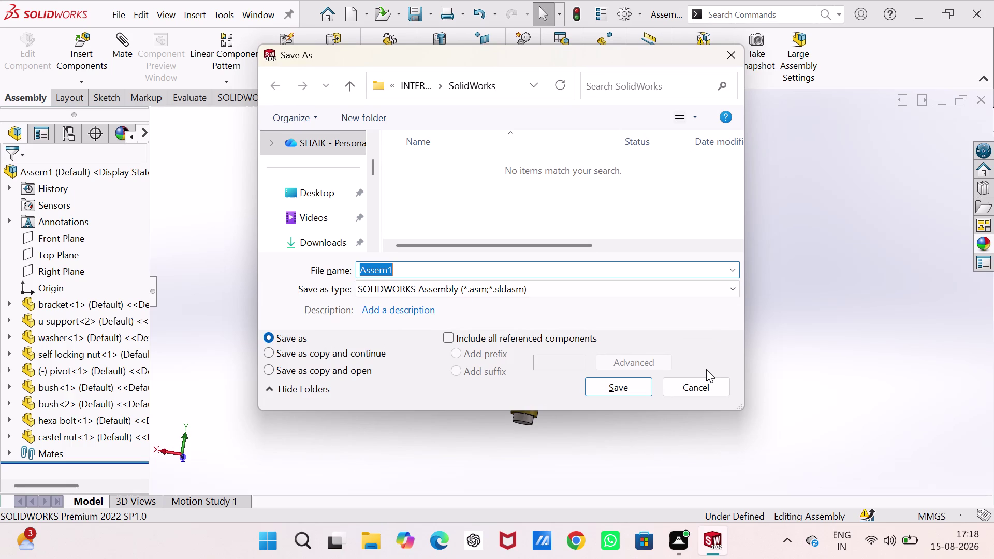
Prefix 'shock ' to the file name and save the assembly as 'shock Assem1'.
key(Left)
key(Left)
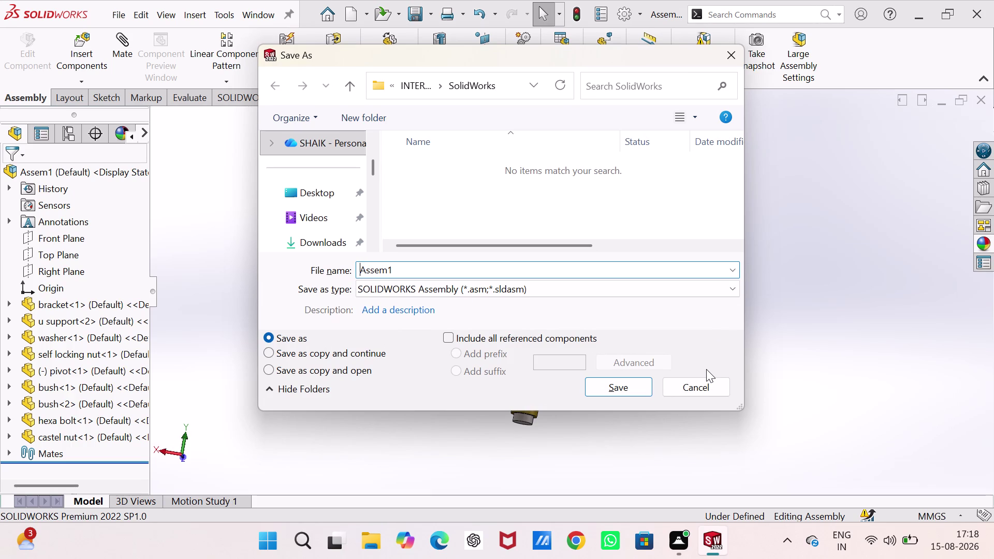
text(sho)
text(ck)
key(space)
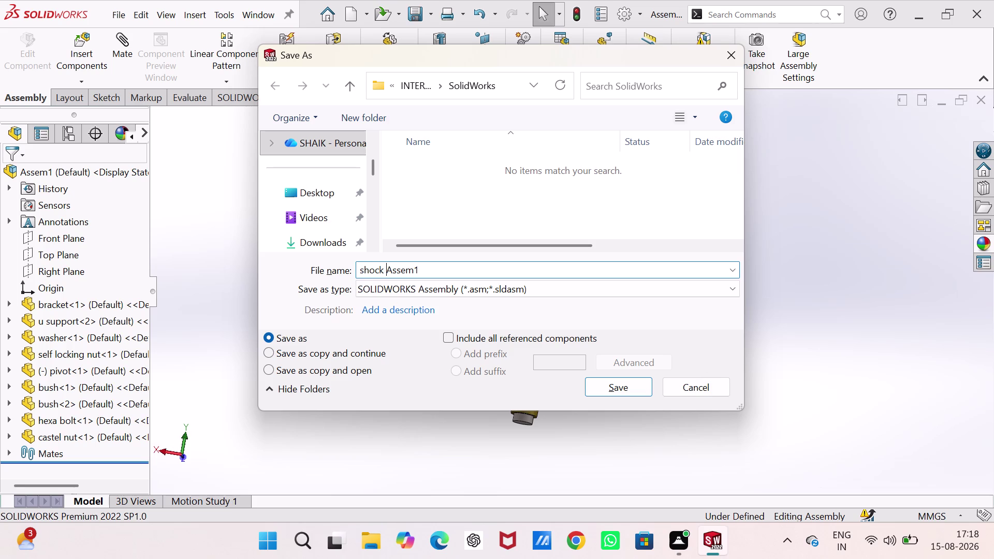
key(Return)
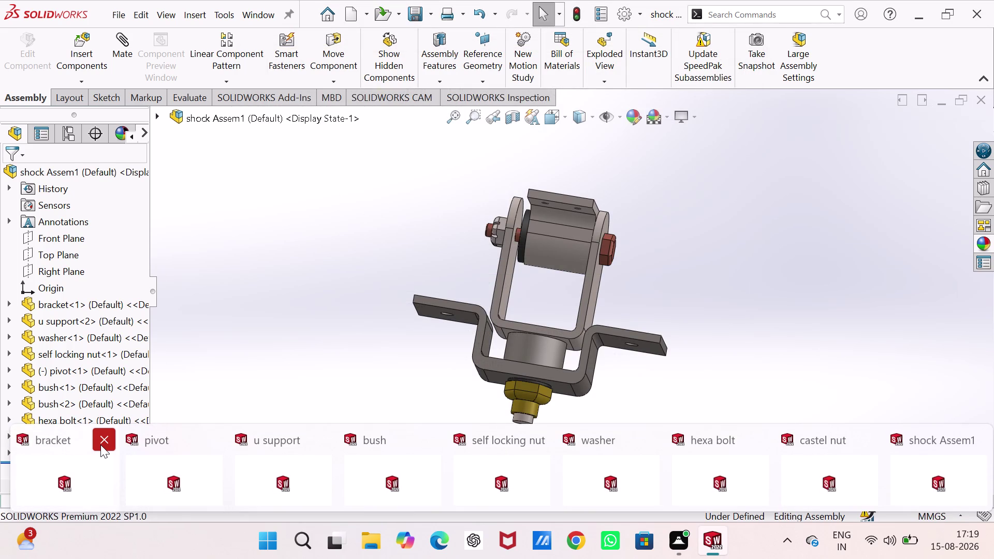
Close the bracket, pivot, washer, hexa bolt and castel nut part windows, keeping shock Assem1.
click(100, 444)
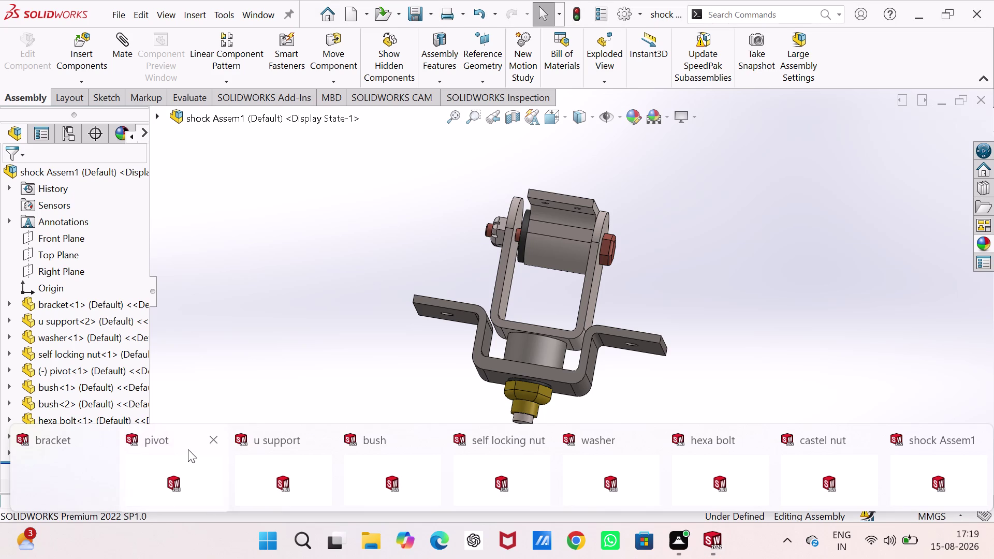
click(210, 439)
click(330, 446)
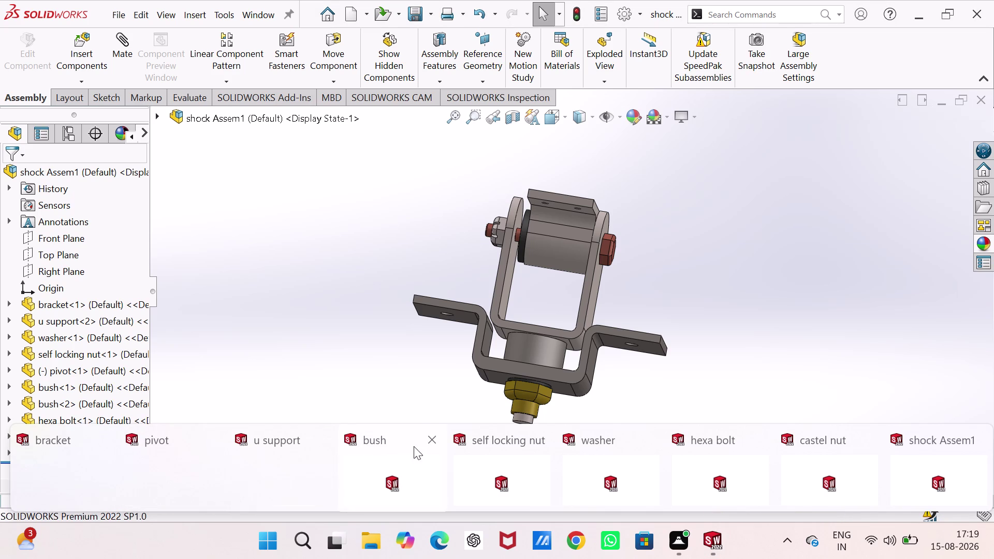
click(434, 441)
click(536, 437)
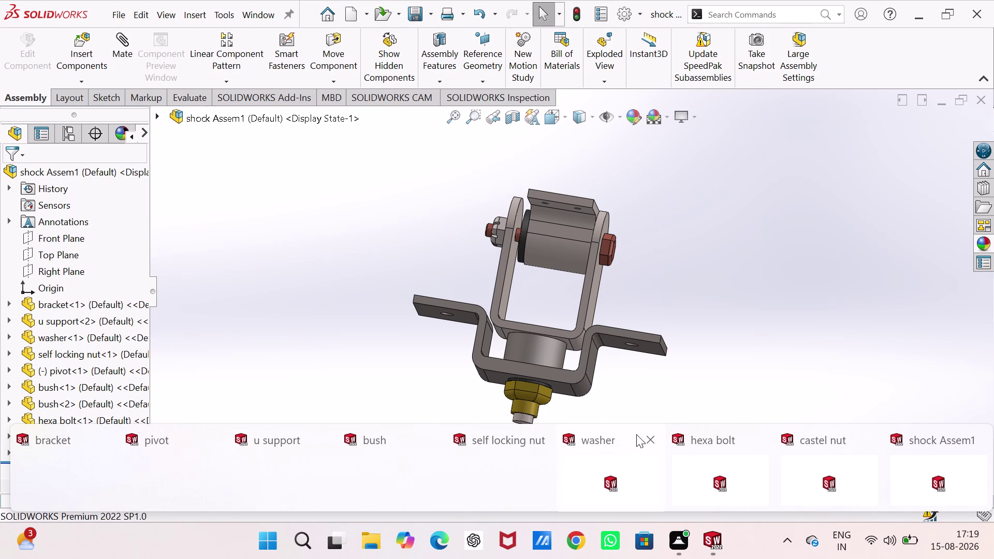
click(646, 436)
click(755, 436)
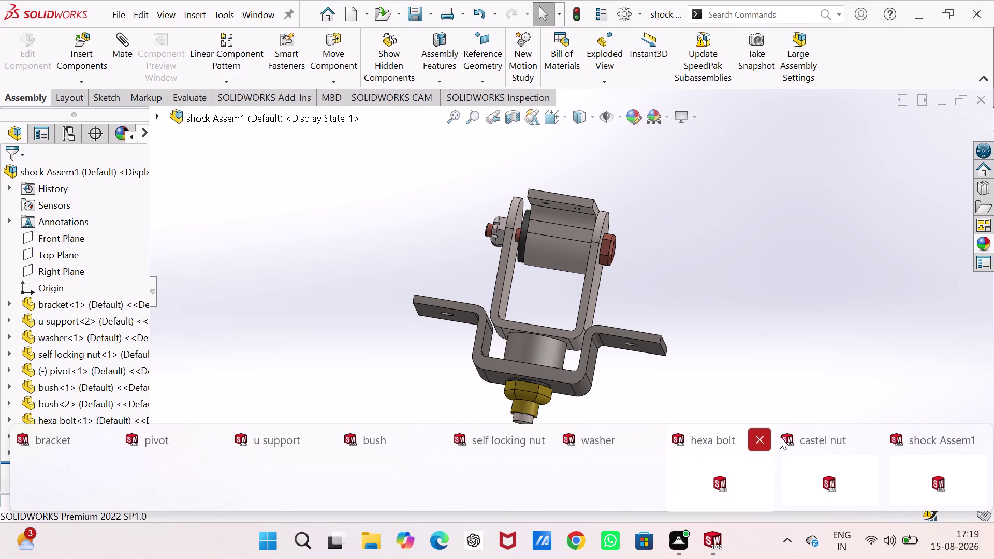
click(866, 437)
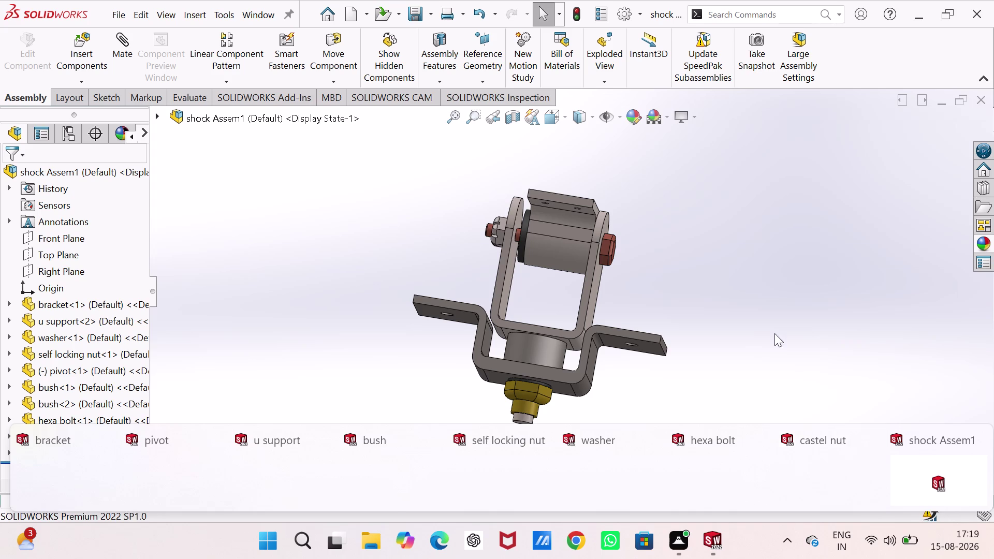
click(747, 278)
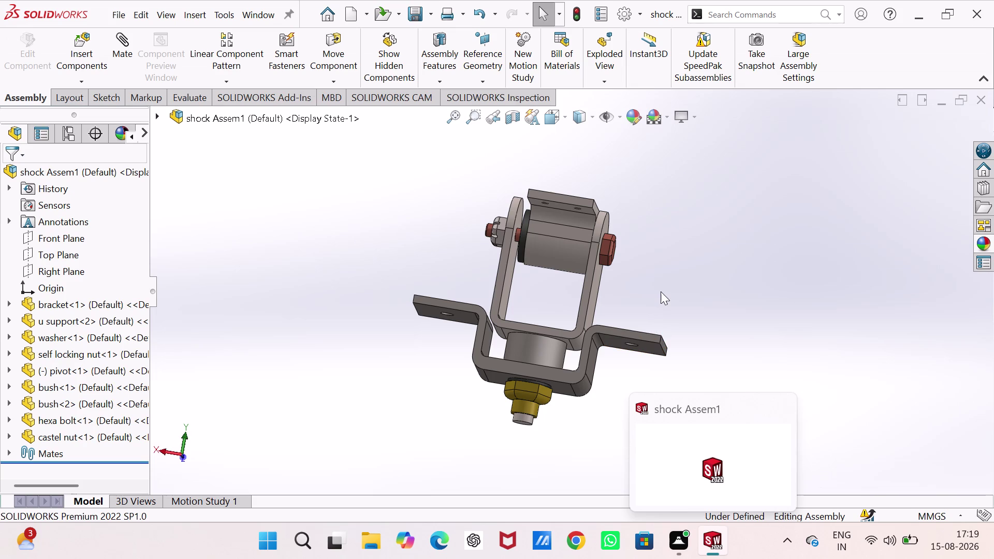
key(ctrl+n)
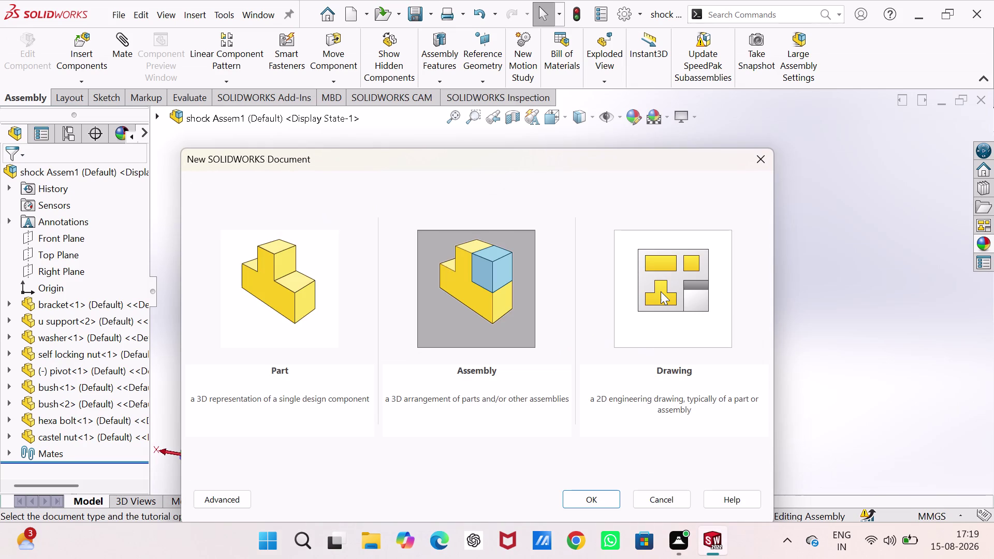
Create a new drawing document on an A0 (ISO) sheet.
click(671, 277)
click(596, 494)
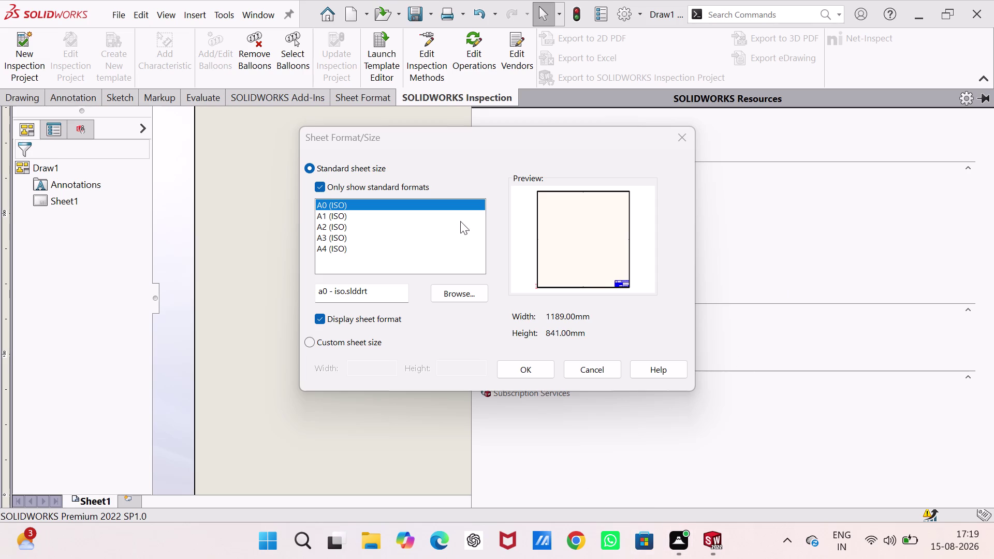
click(535, 367)
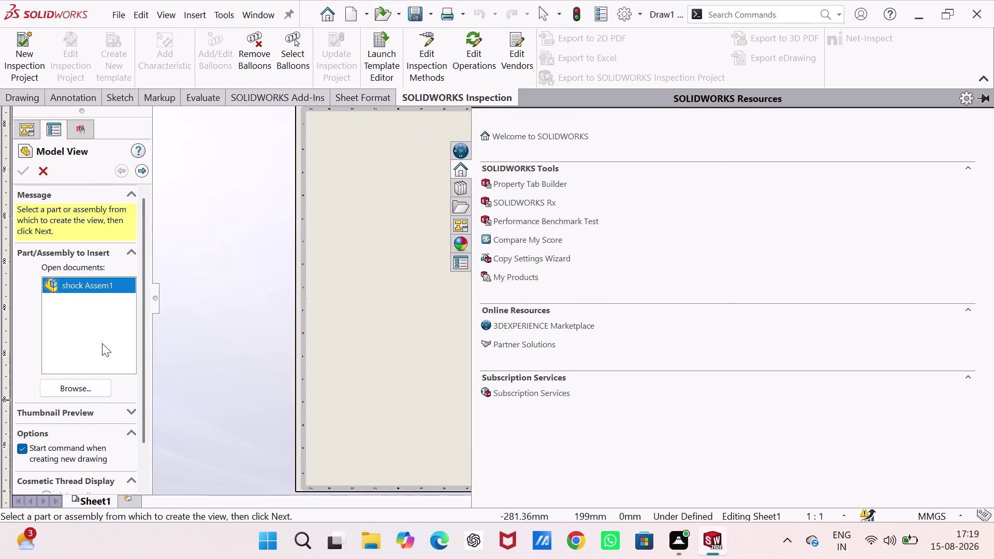
Browse to shock Assem1 for an isometric model view, then cancel placing it.
click(86, 387)
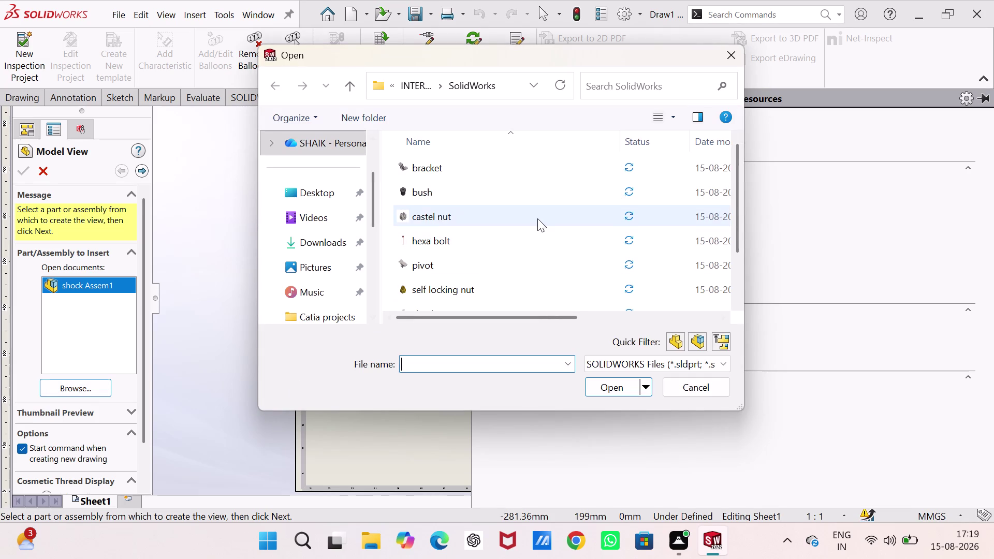
scroll(down, 3)
scroll(down, 3)
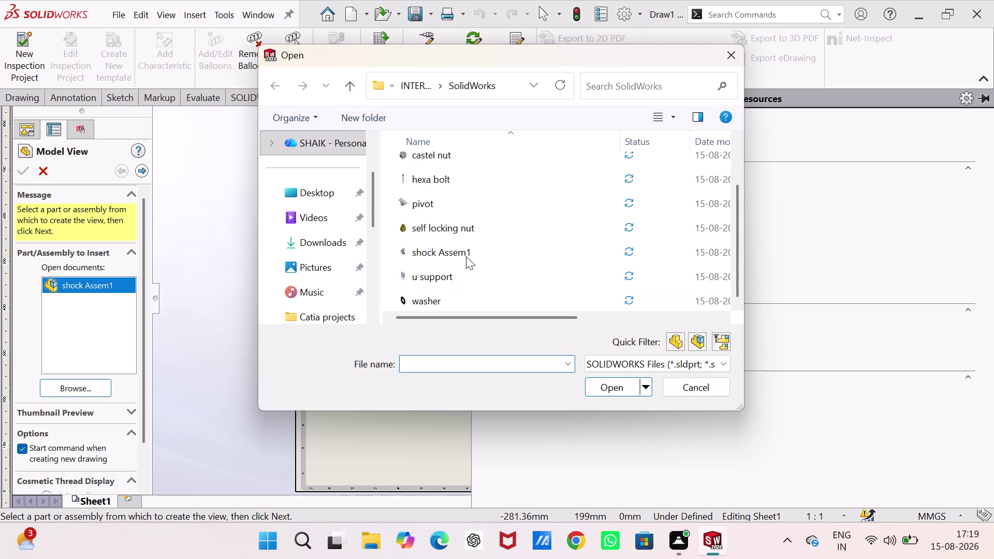
scroll(up, 3)
scroll(up, 3)
scroll(down, 3)
scroll(down, 3)
click(460, 251)
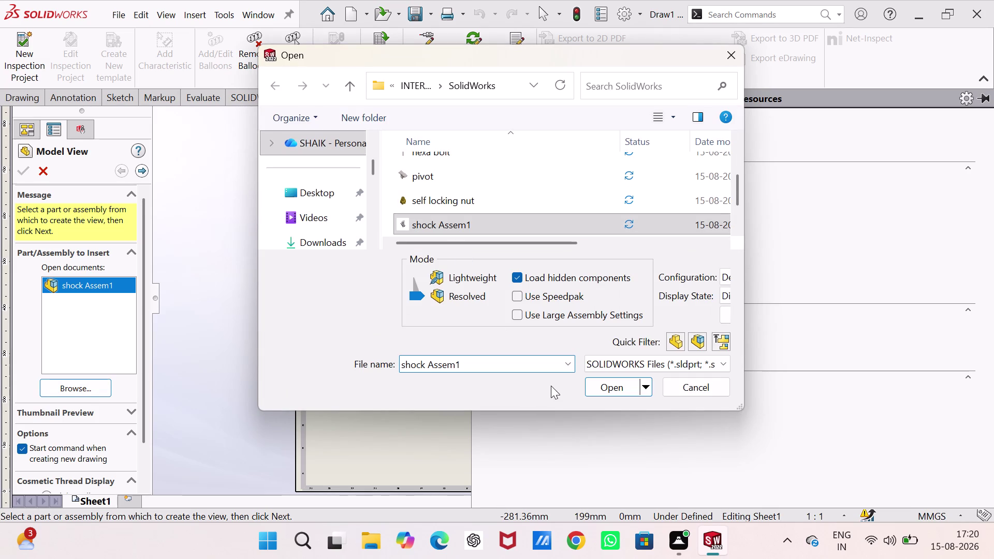
drag(620, 384, 614, 382)
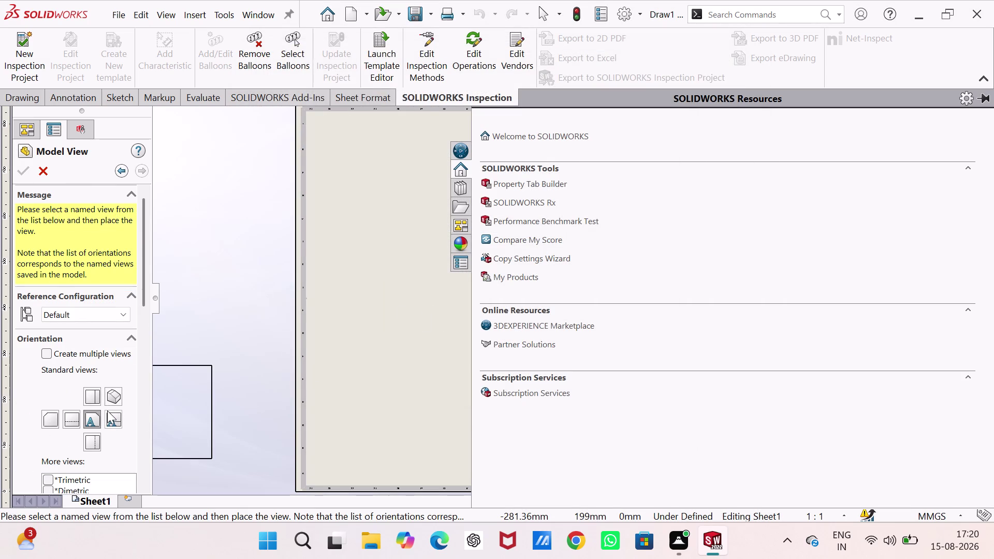
click(113, 397)
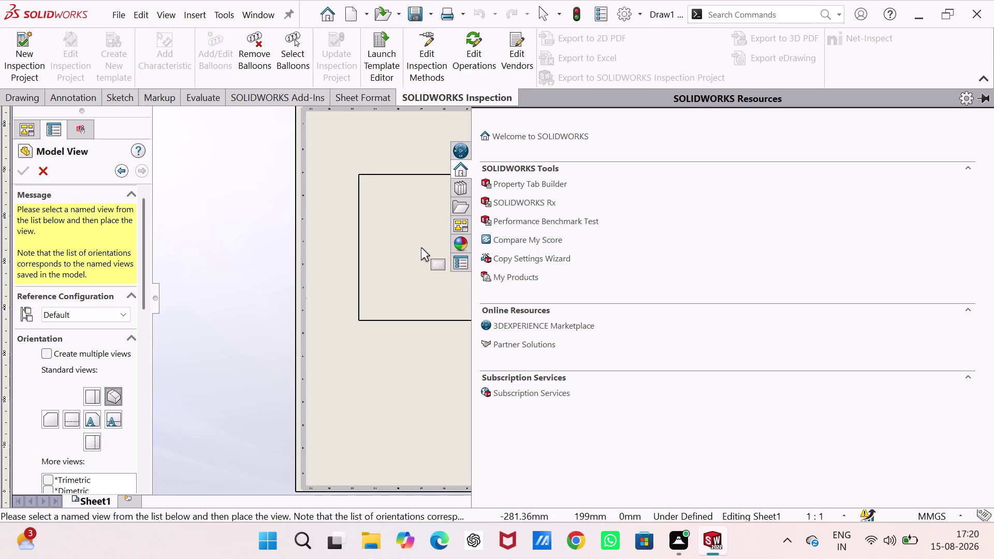
key(Escape)
click(420, 247)
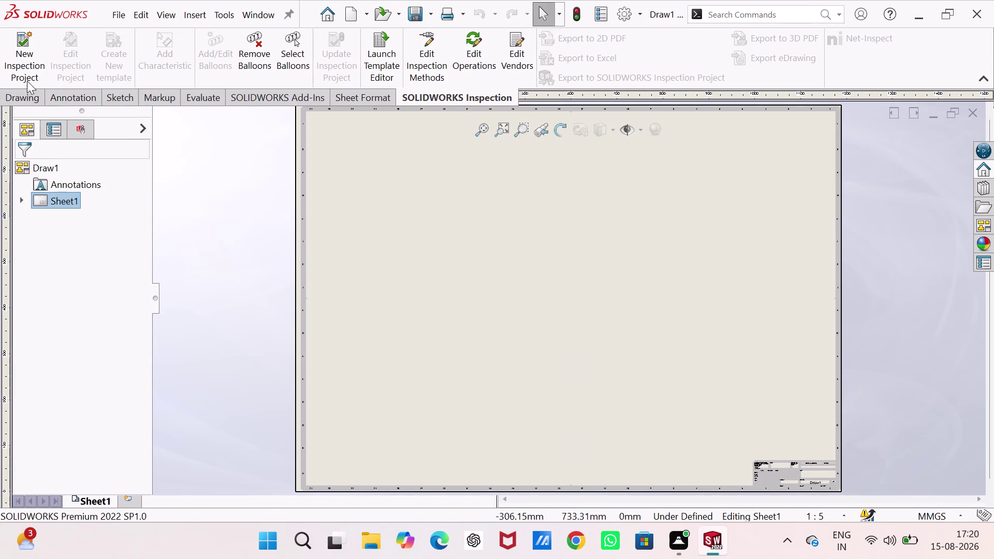
Start a Model View and open the shock Assem1 assembly for it.
click(37, 99)
click(21, 49)
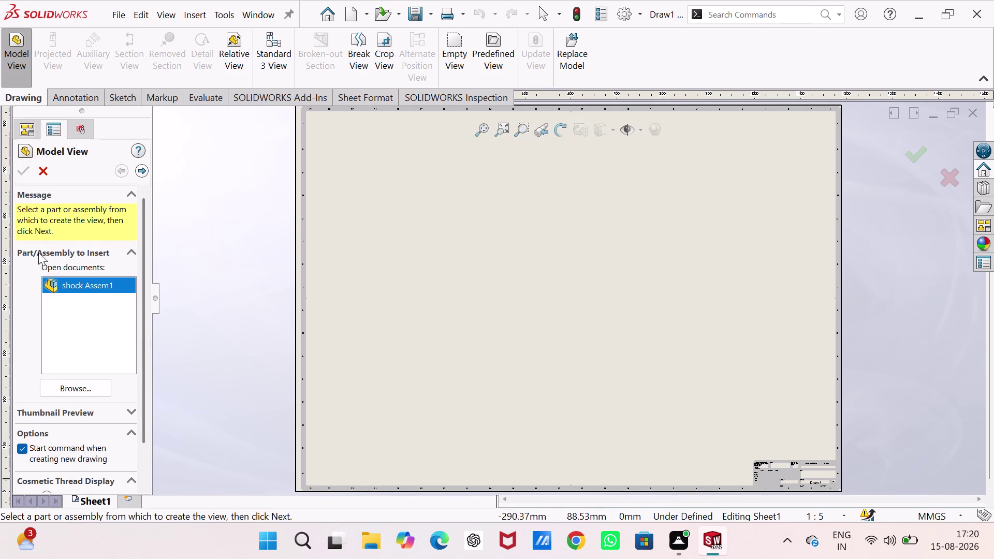
click(91, 392)
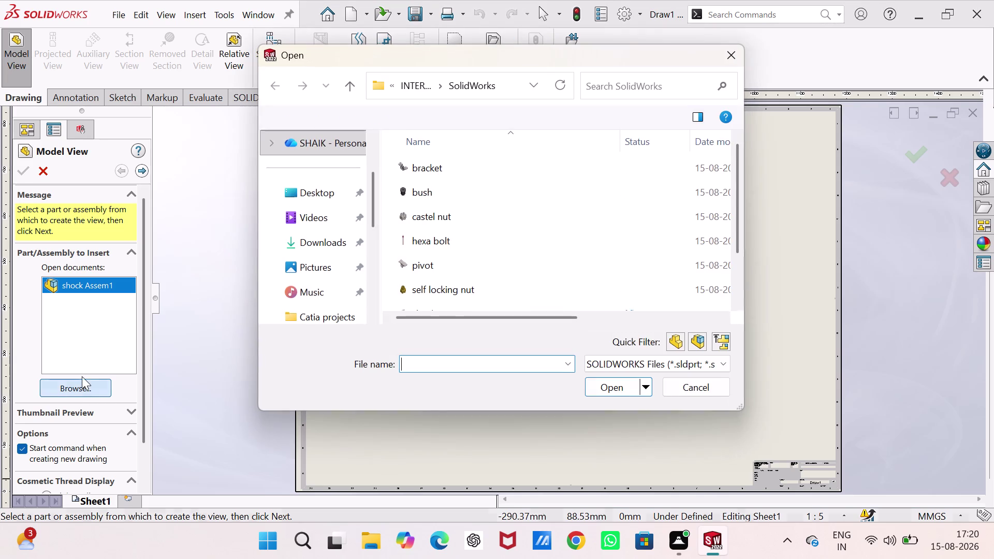
scroll(down, 3)
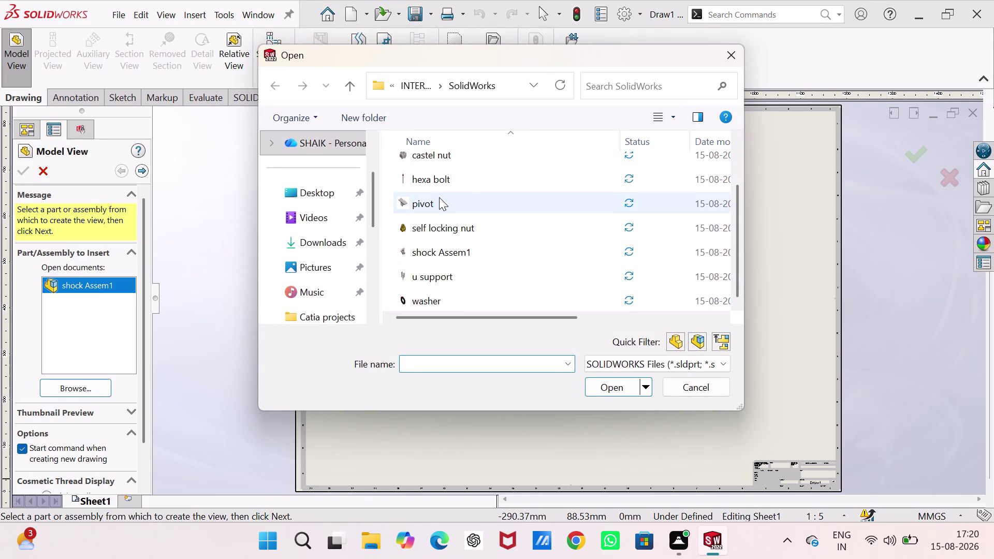
scroll(down, 3)
click(458, 252)
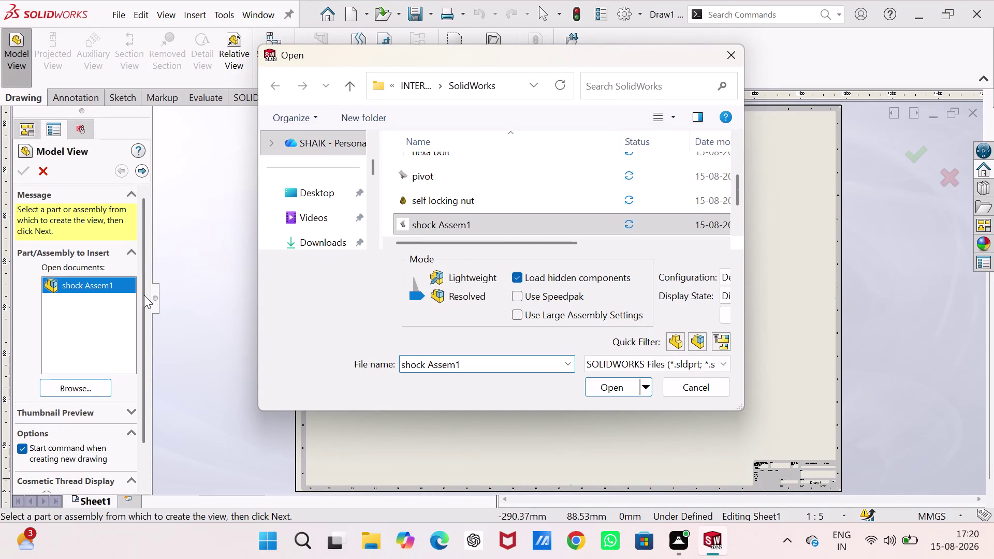
click(612, 384)
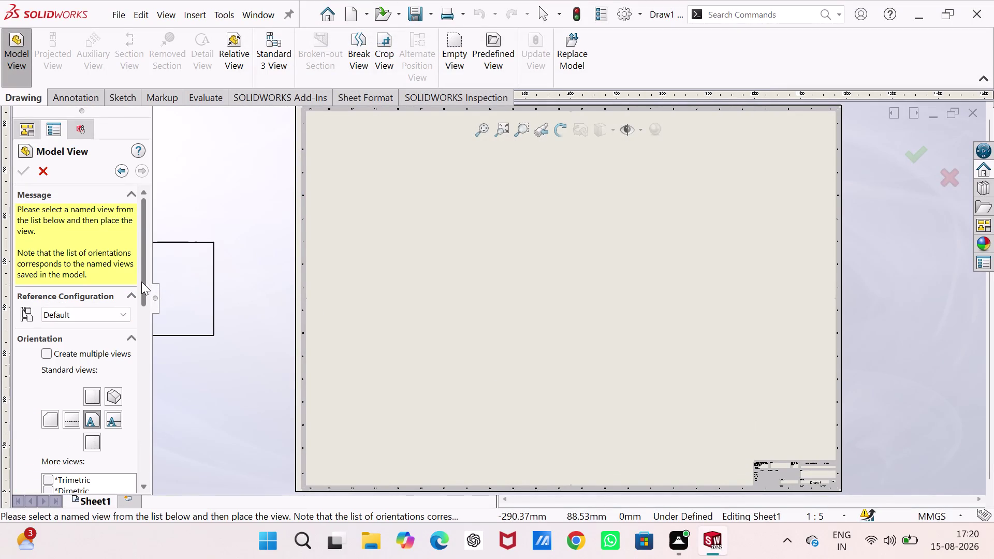
Place an isometric, Shaded With Edges view on the sheet's right side.
drag(142, 281, 132, 382)
drag(130, 382, 130, 364)
drag(133, 343, 136, 312)
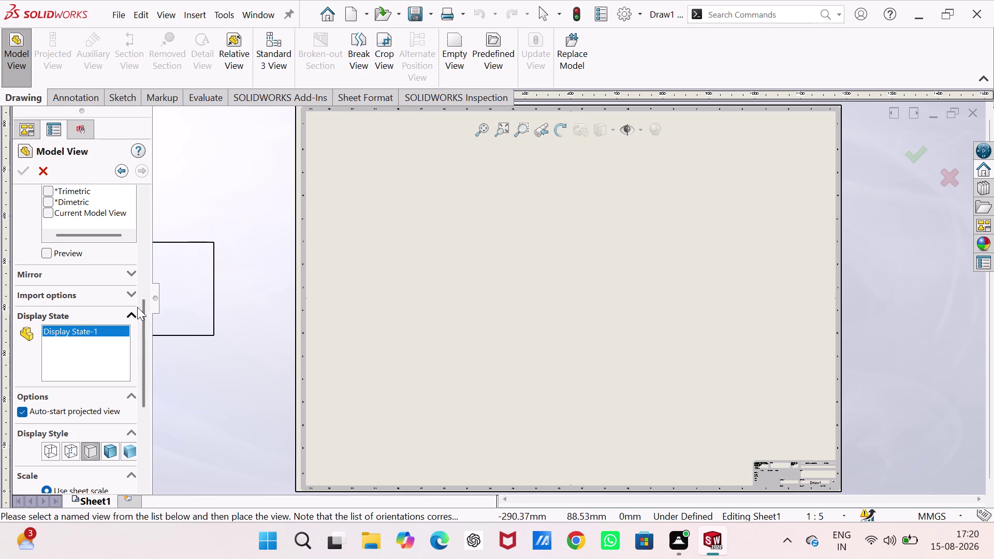
drag(137, 312, 142, 280)
scroll(up, 3)
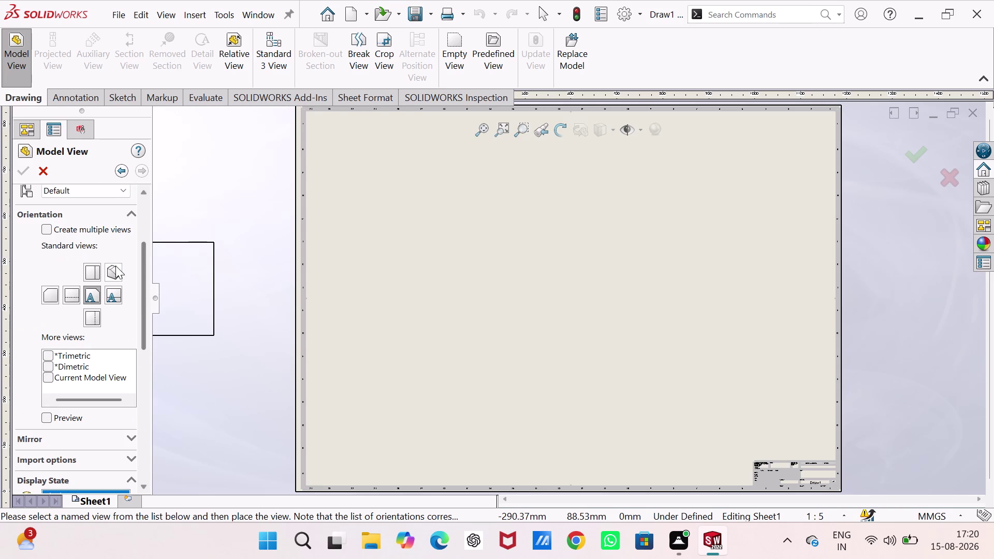
click(116, 264)
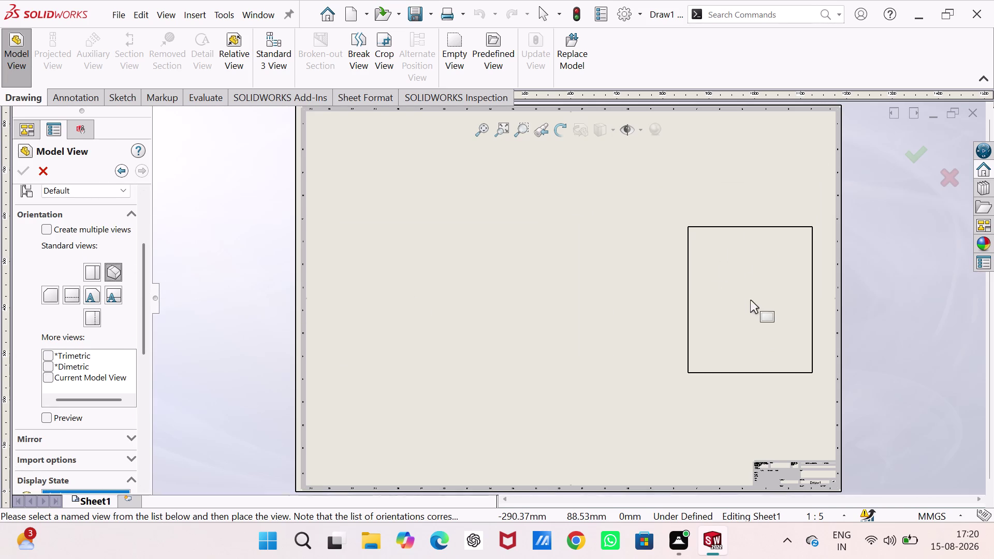
click(751, 280)
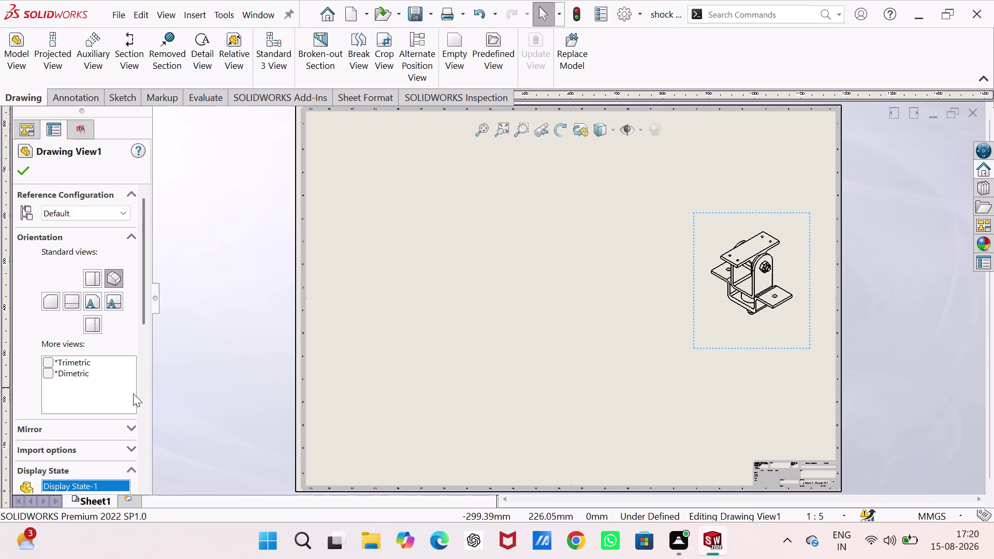
drag(143, 313, 146, 350)
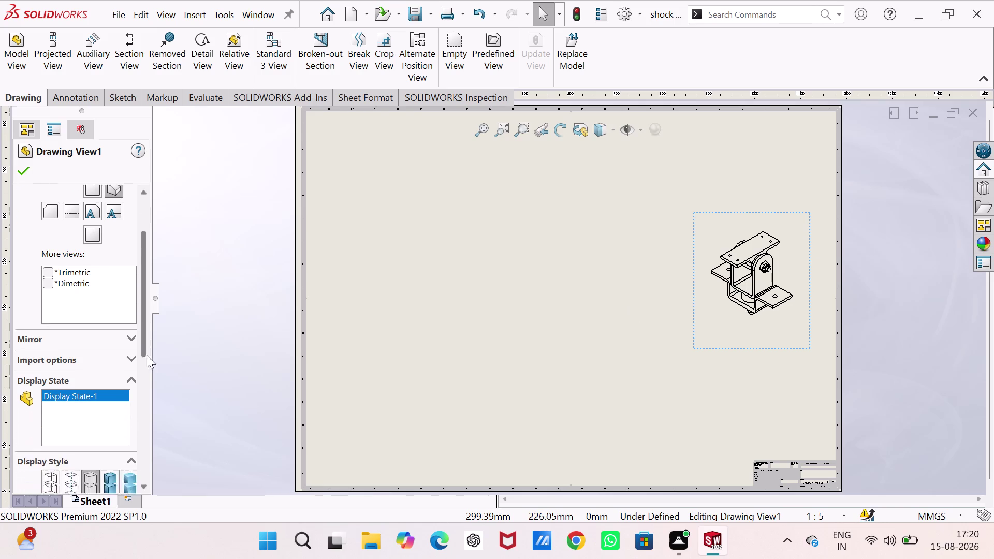
drag(146, 350, 147, 386)
click(131, 387)
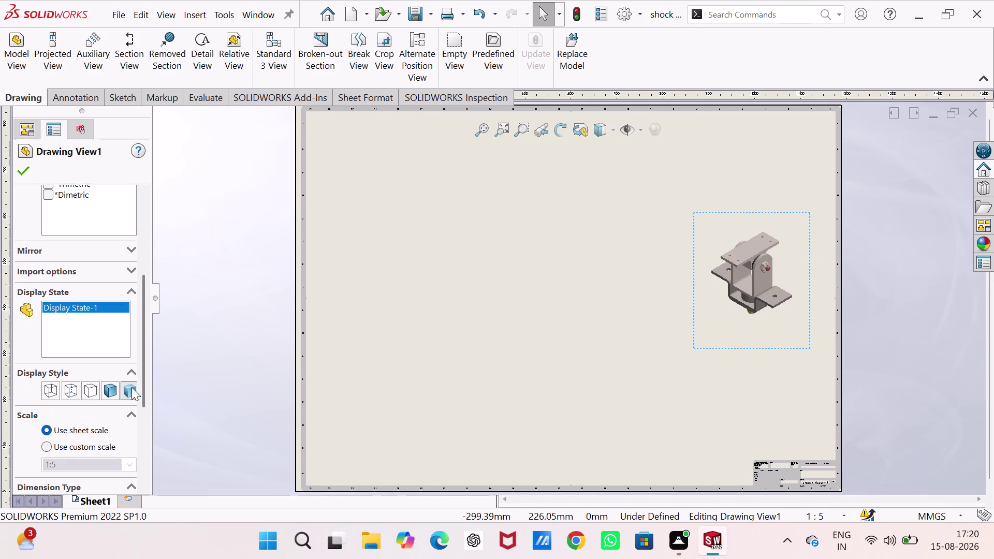
click(25, 171)
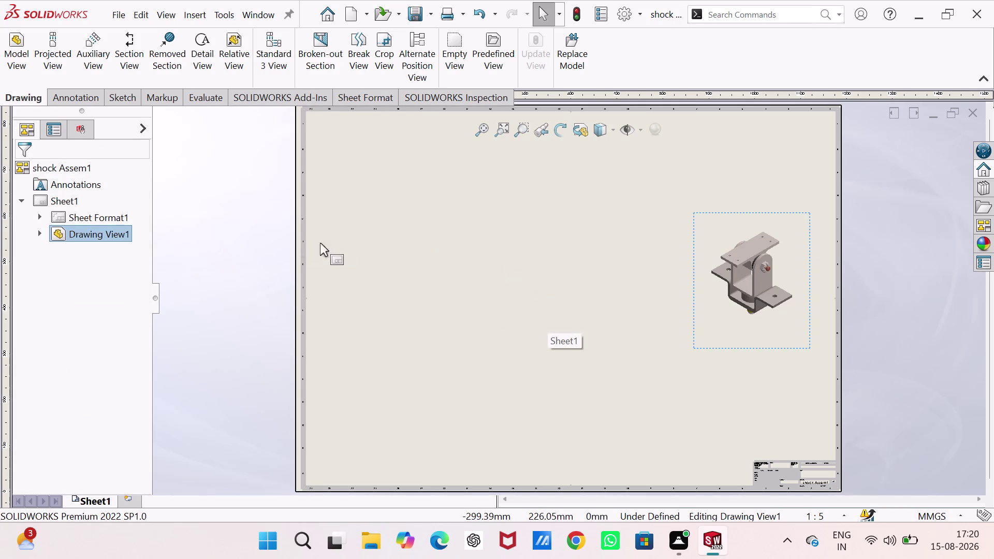
Insert a bill of materials for the isometric view just above the title block.
click(264, 240)
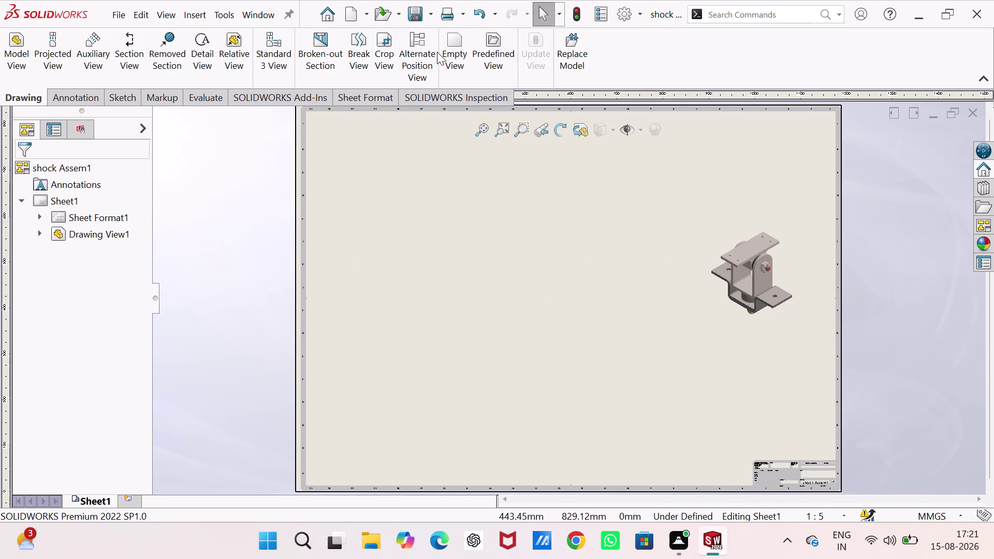
click(69, 95)
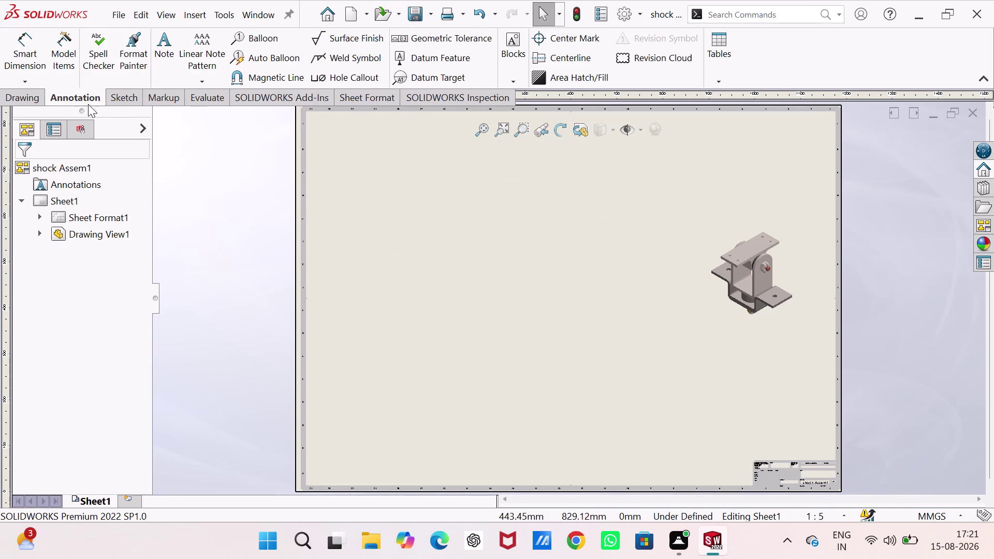
click(728, 53)
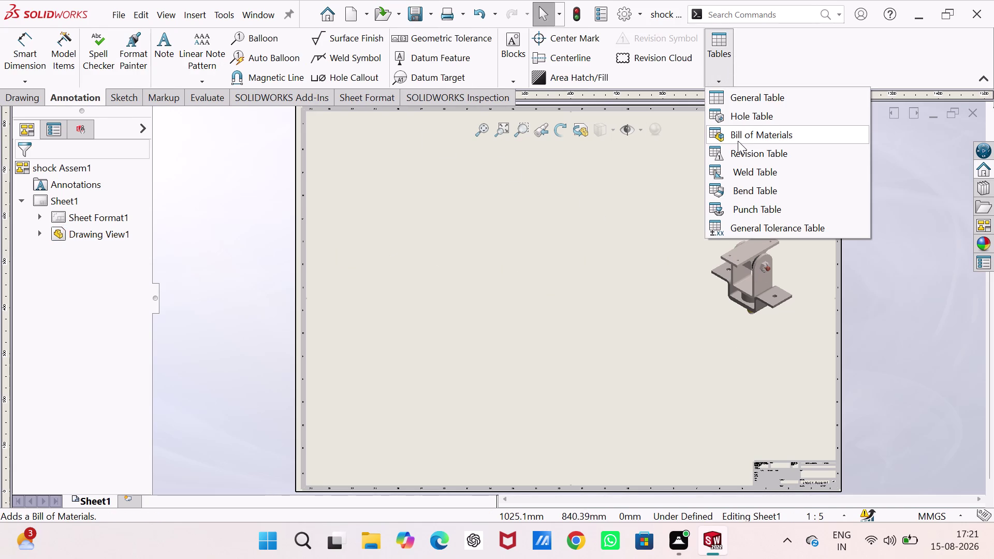
click(737, 140)
click(760, 265)
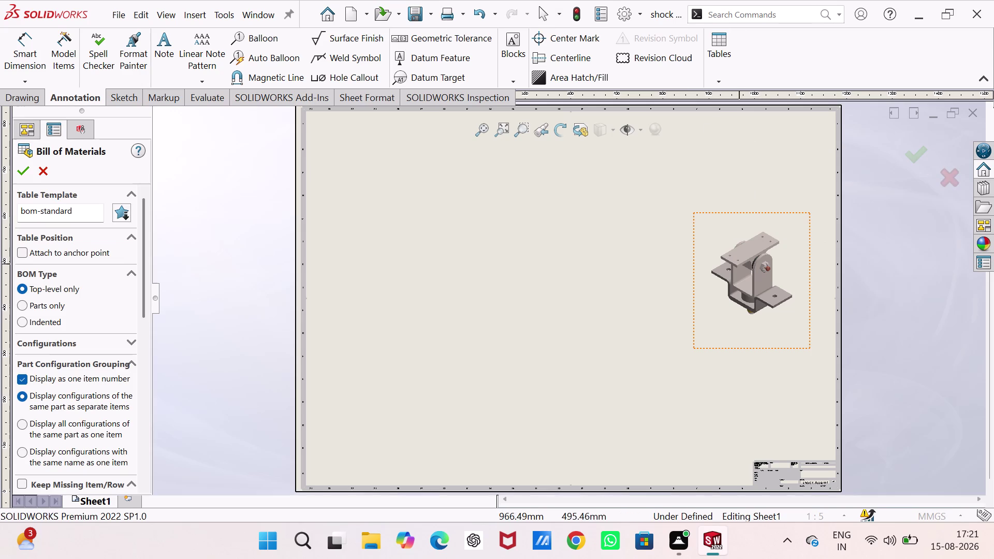
click(26, 171)
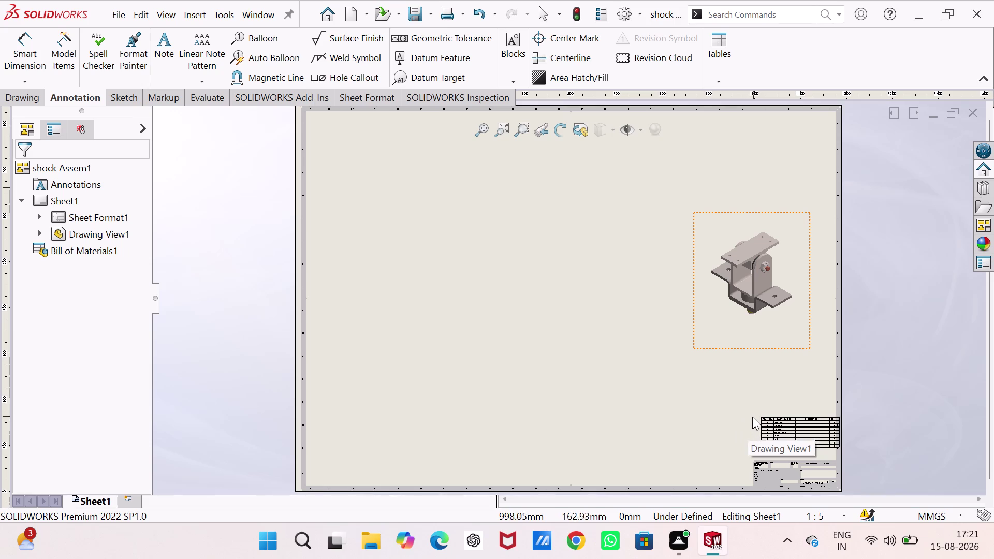
click(747, 415)
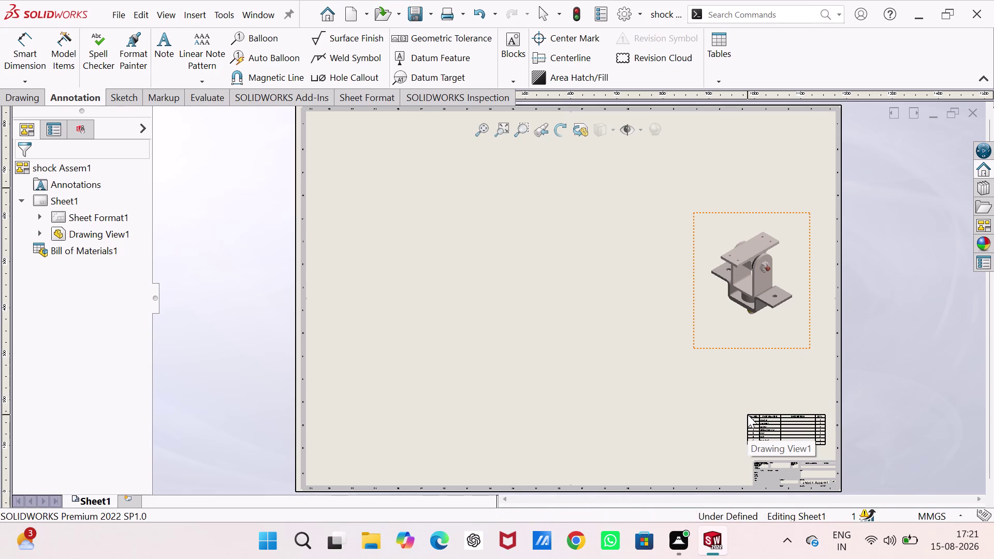
Delete the empty DESCRIPTION column from the BOM table.
scroll(down, 3)
scroll(down, 3)
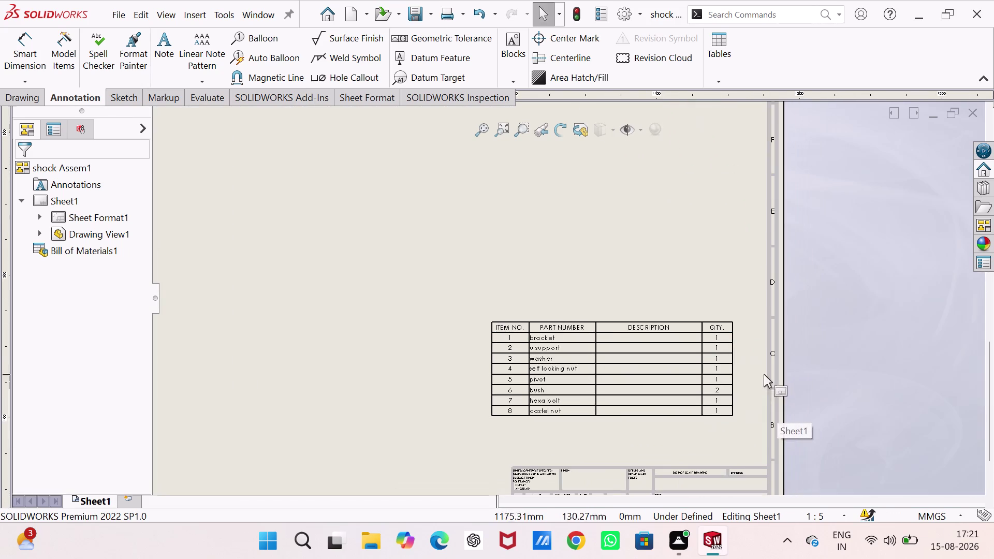
scroll(down, 3)
scroll(down, 3)
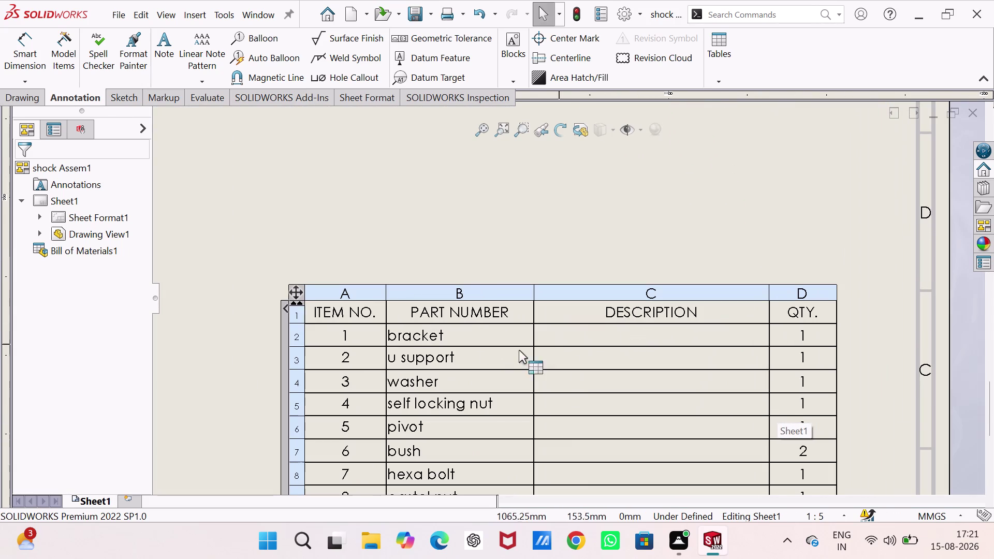
click(610, 290)
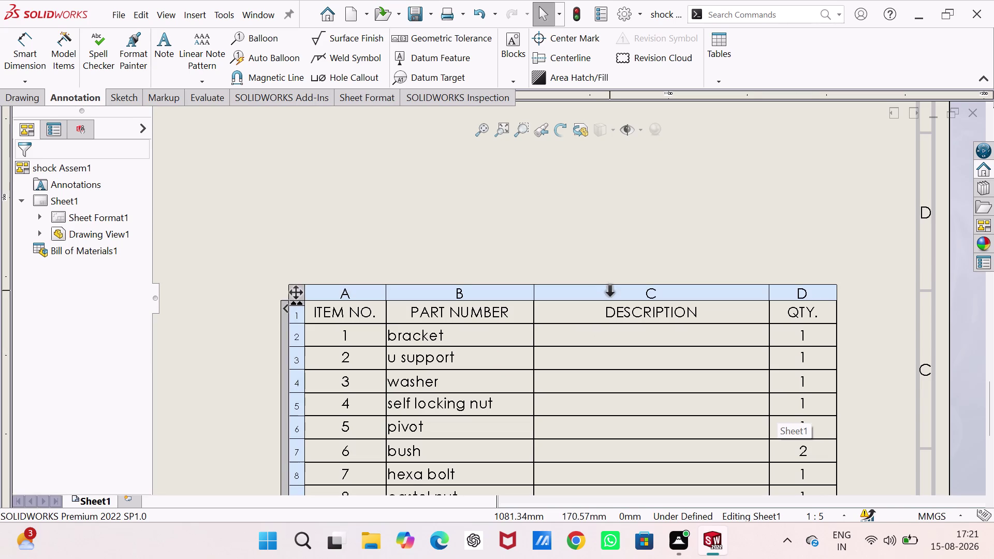
right_click(610, 290)
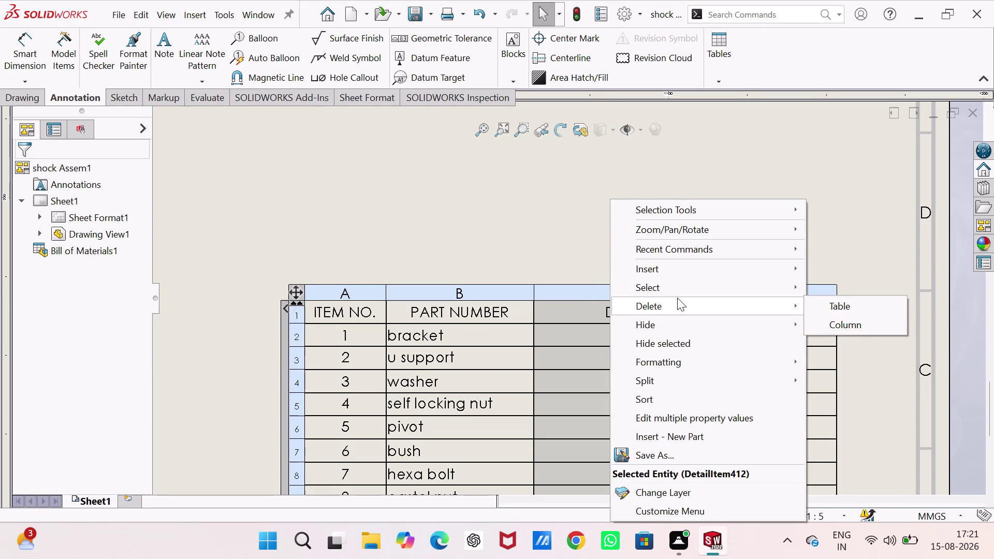
click(677, 298)
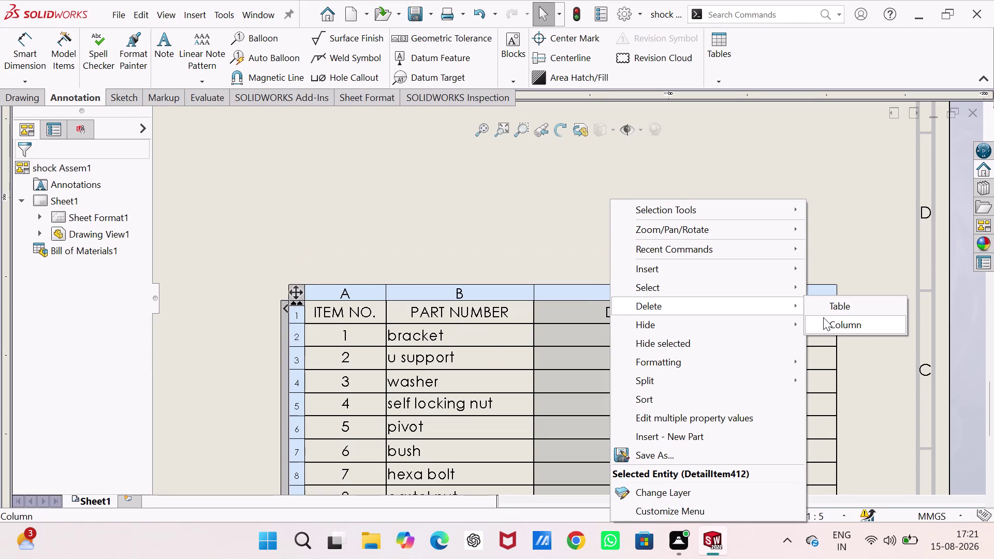
click(823, 317)
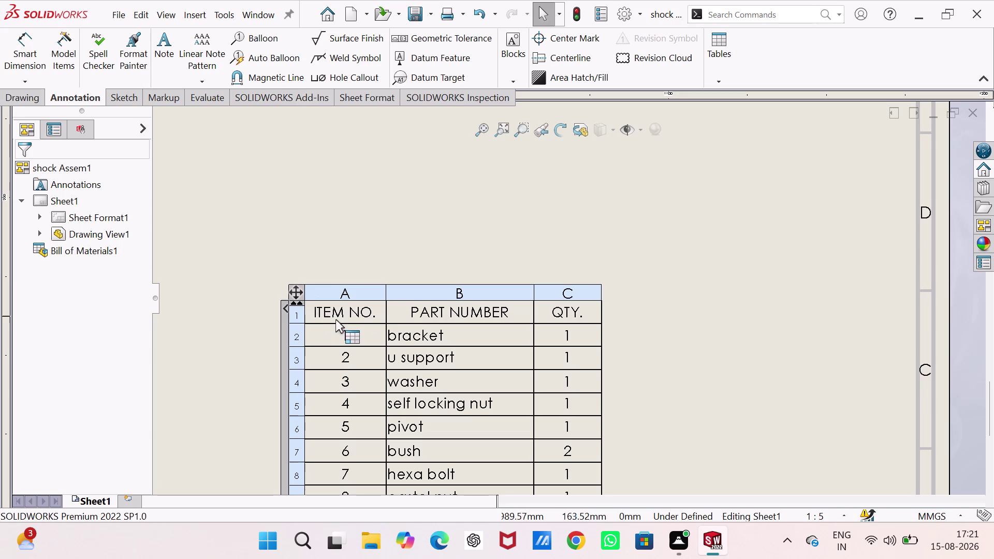
drag(200, 233, 393, 392)
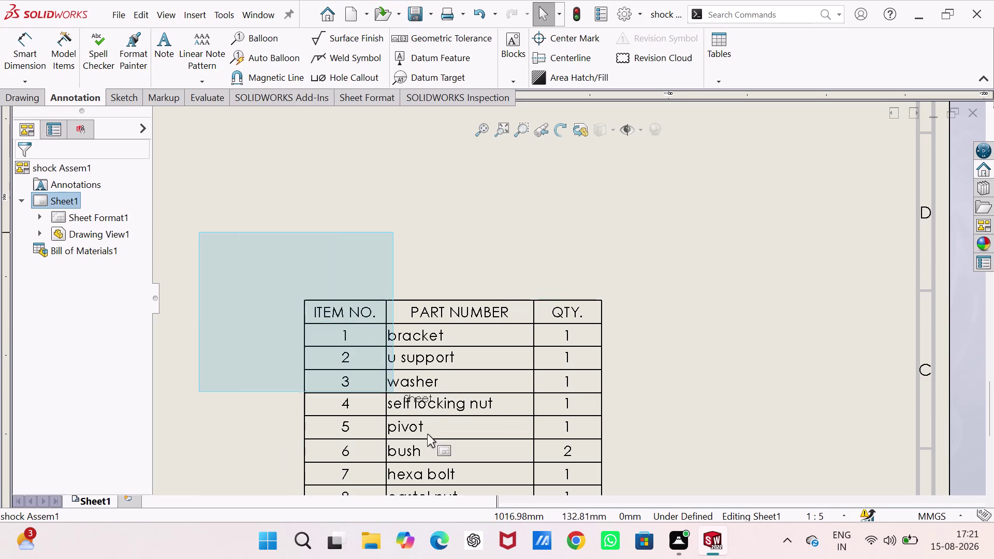
Set the BOM's ITEM NO. heading cell to font size 20.
drag(394, 392, 676, 475)
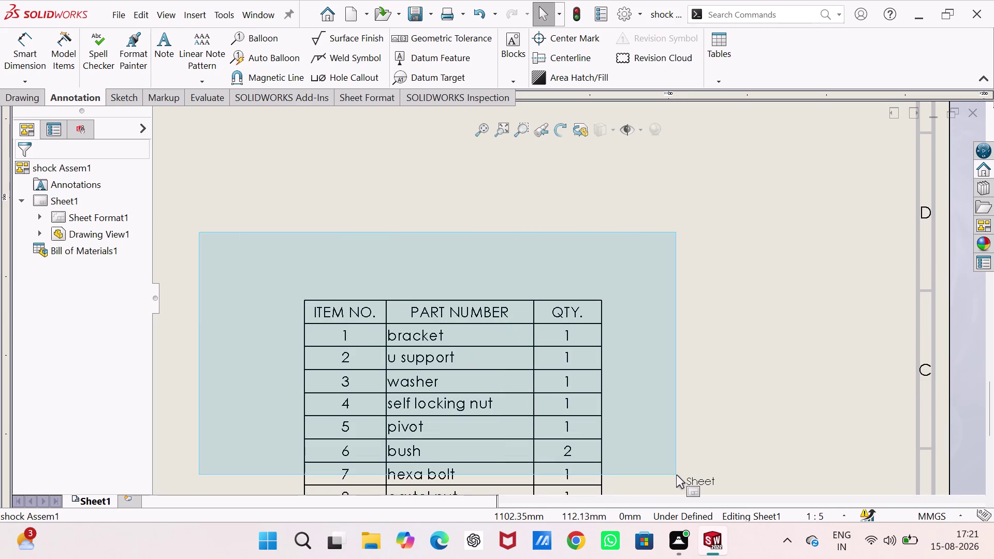
drag(676, 474, 682, 499)
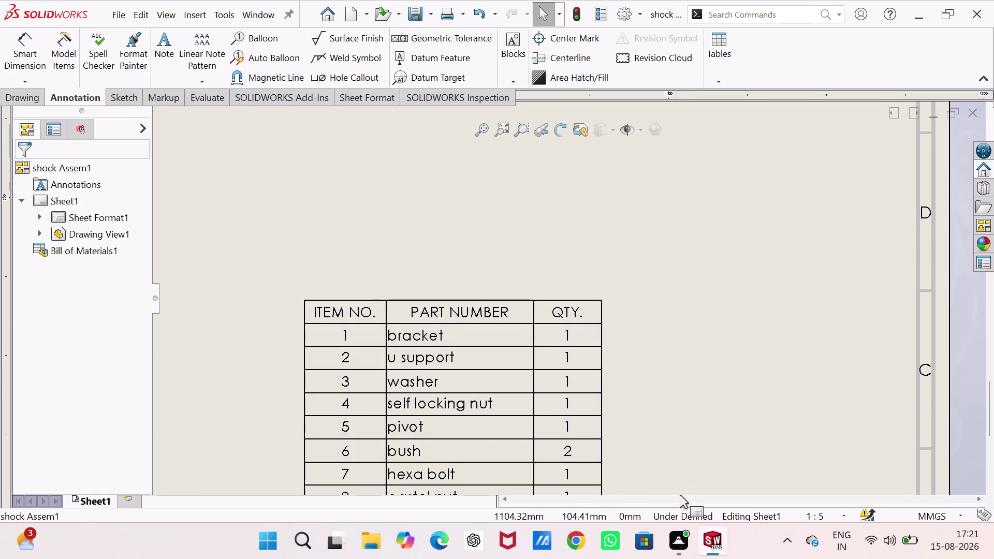
scroll(up, 3)
scroll(down, 3)
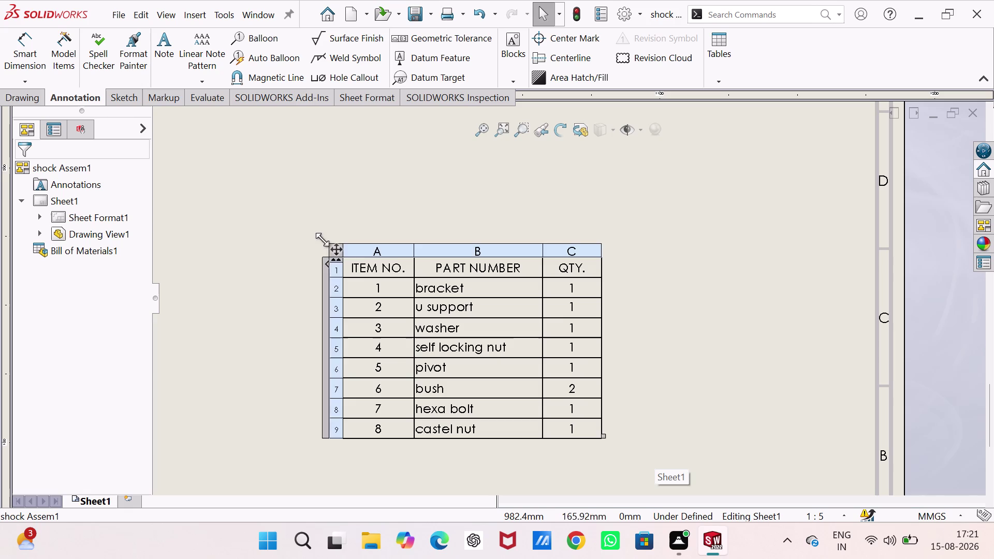
drag(278, 197, 664, 472)
right_click(663, 469)
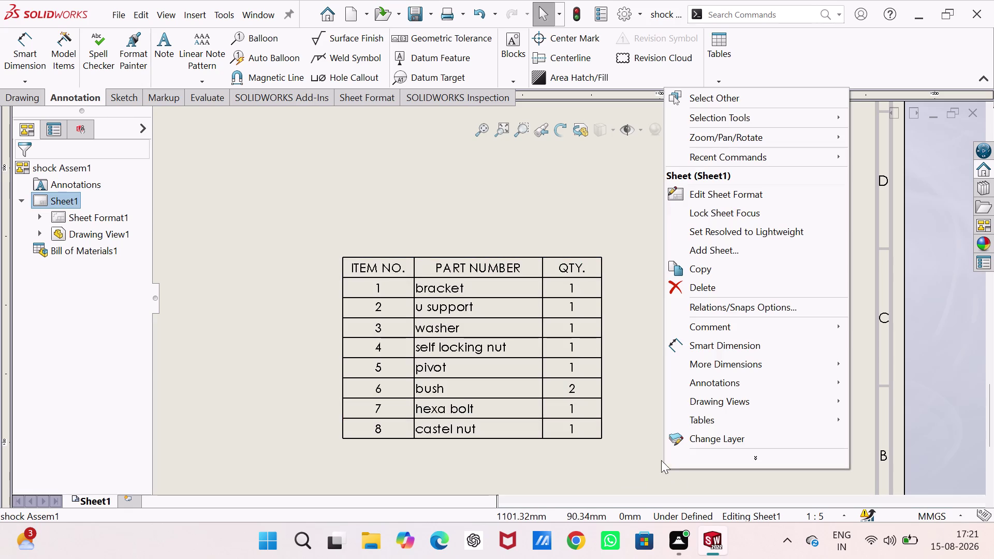
click(611, 269)
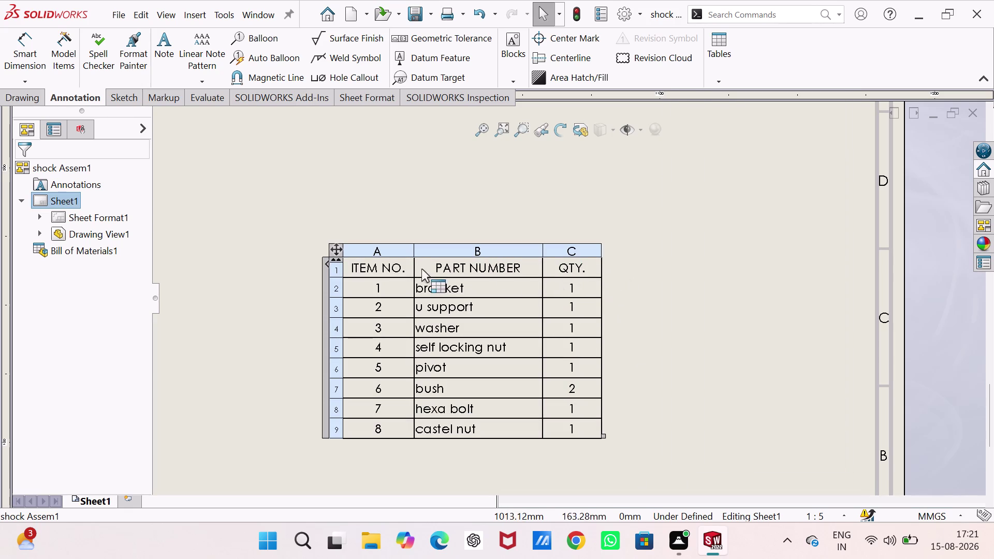
click(383, 261)
click(352, 223)
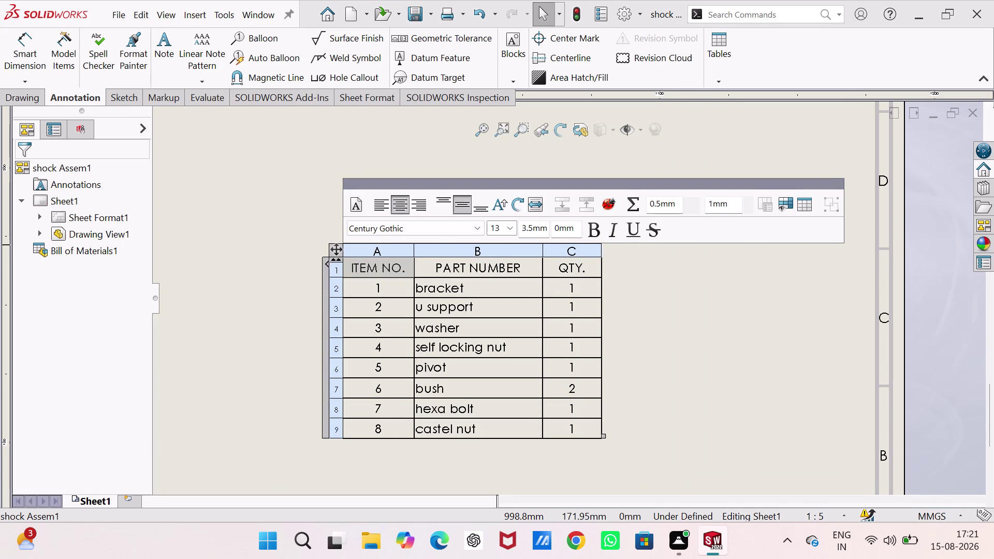
click(508, 229)
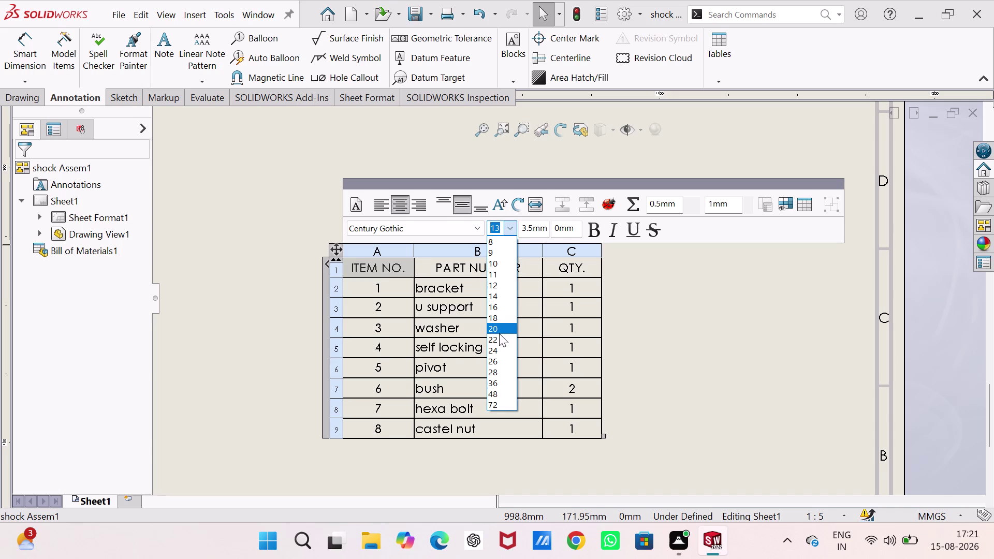
click(499, 334)
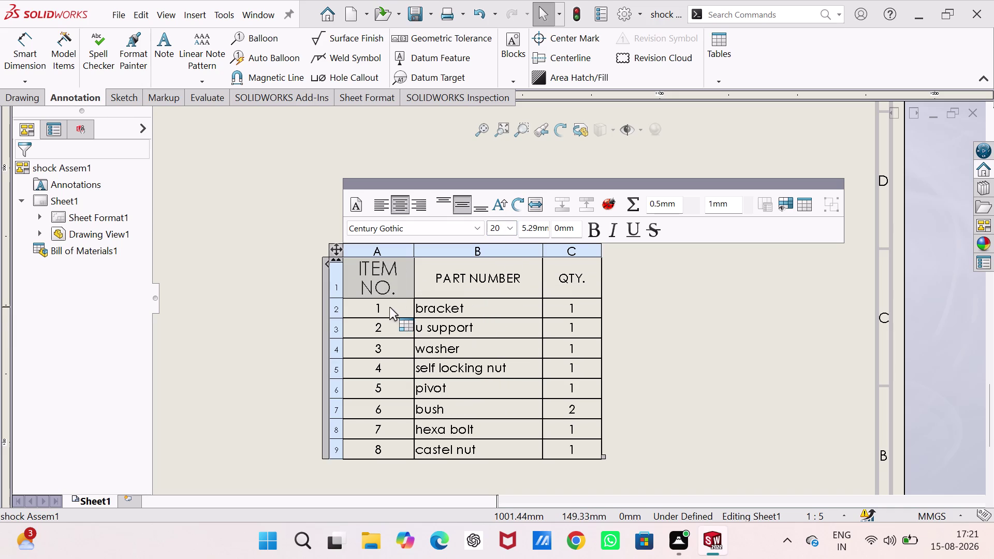
Select item number cells 1 through 8 and set them to font size 22.
click(380, 307)
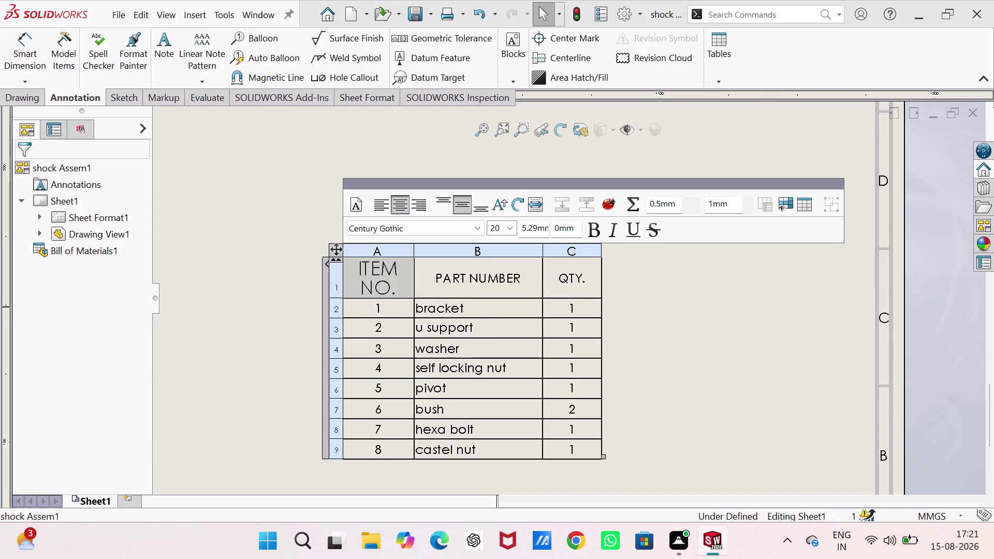
click(383, 327)
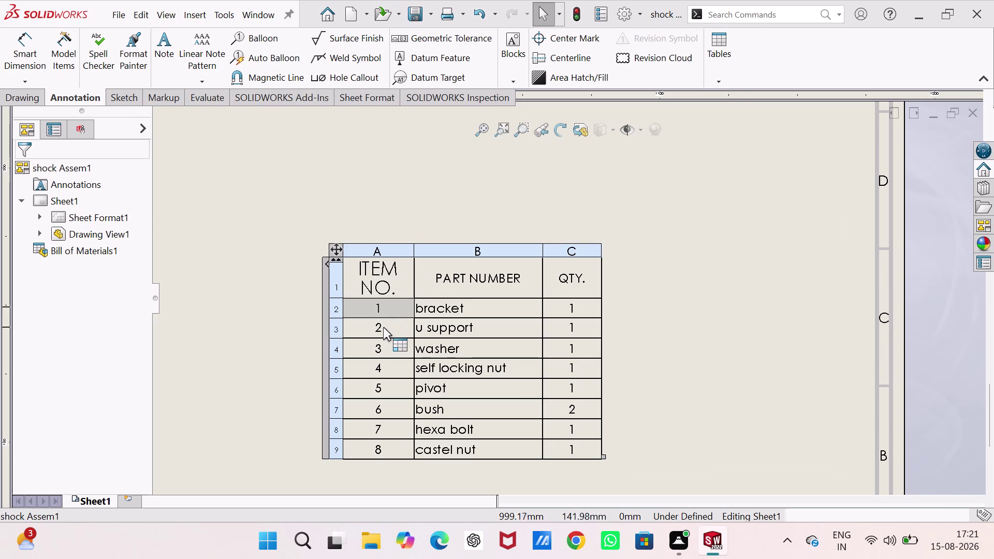
click(385, 343)
click(390, 361)
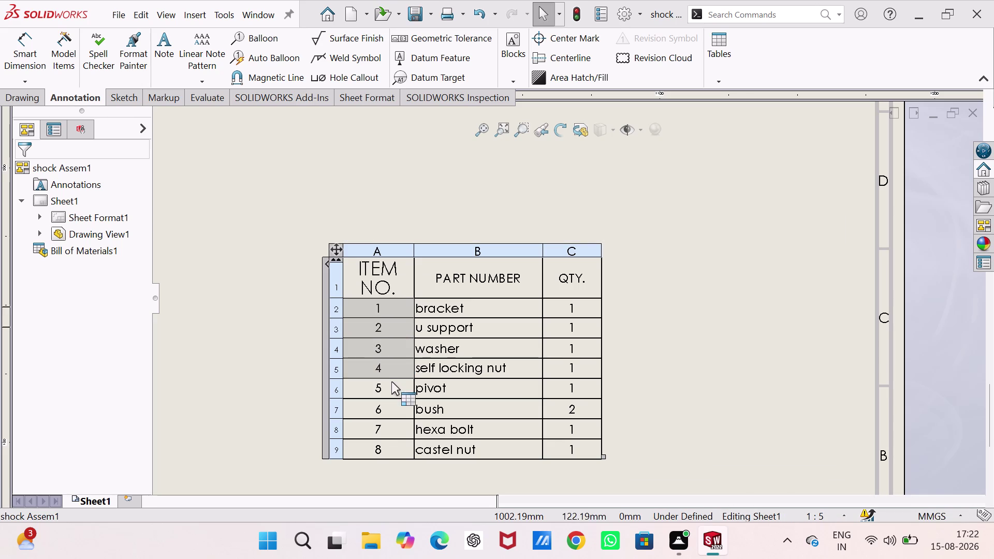
click(391, 387)
click(397, 407)
click(401, 420)
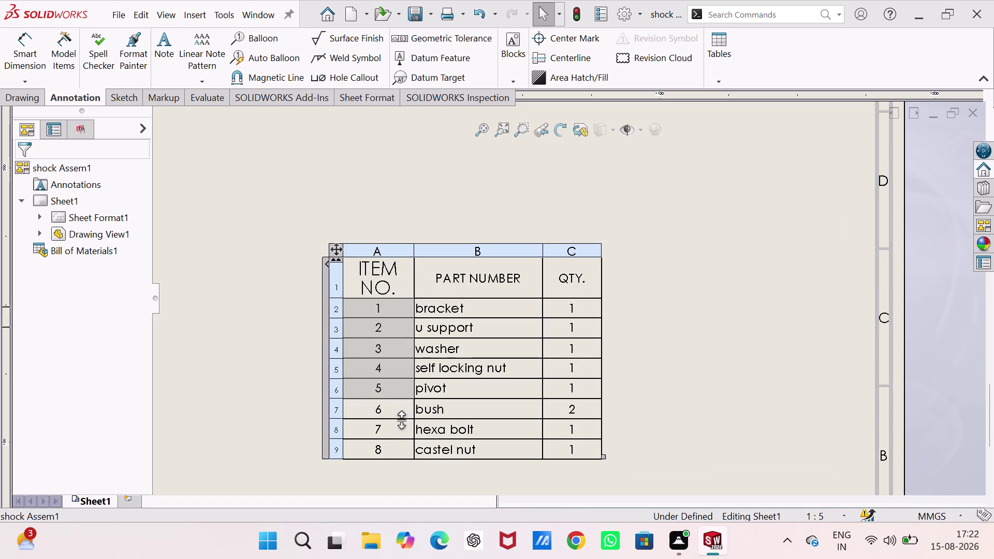
click(393, 407)
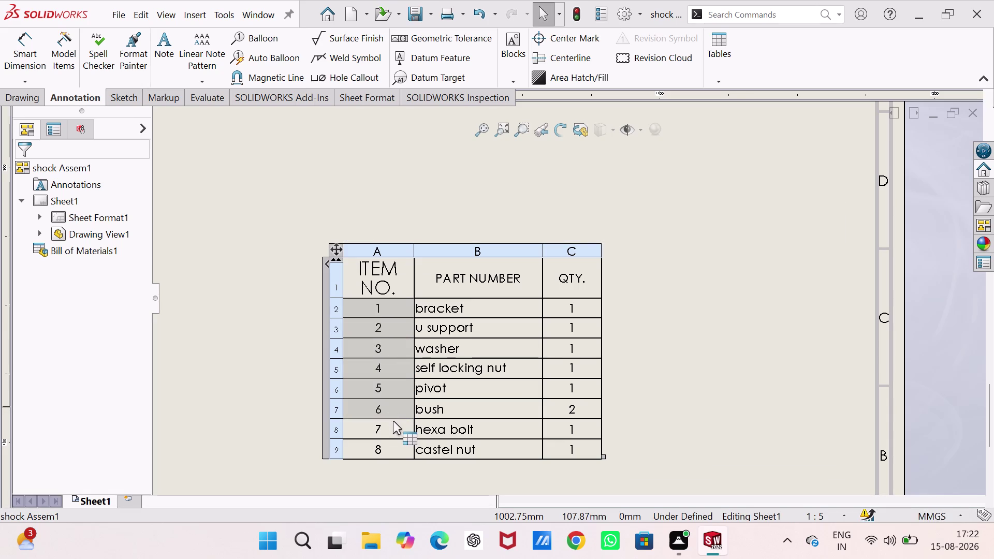
click(393, 426)
click(393, 444)
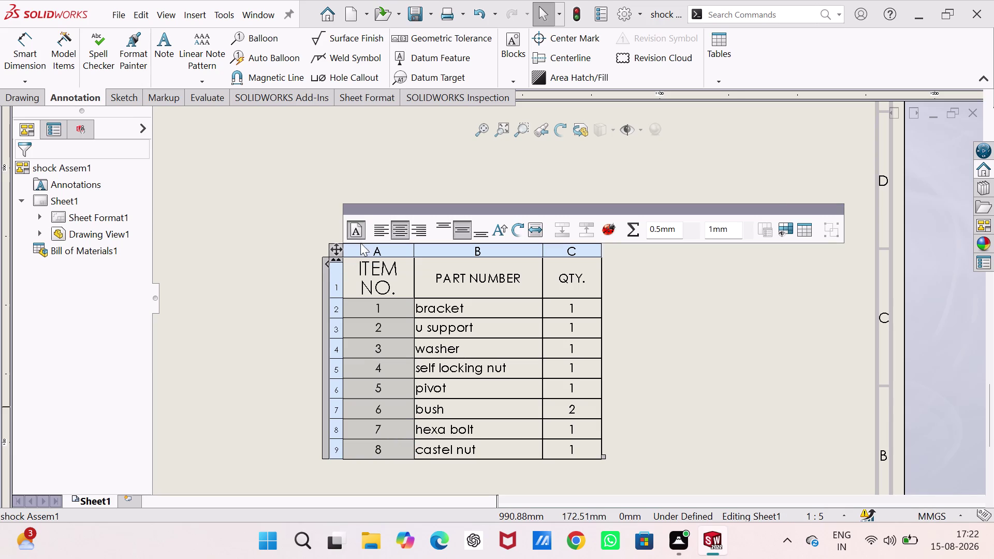
click(359, 228)
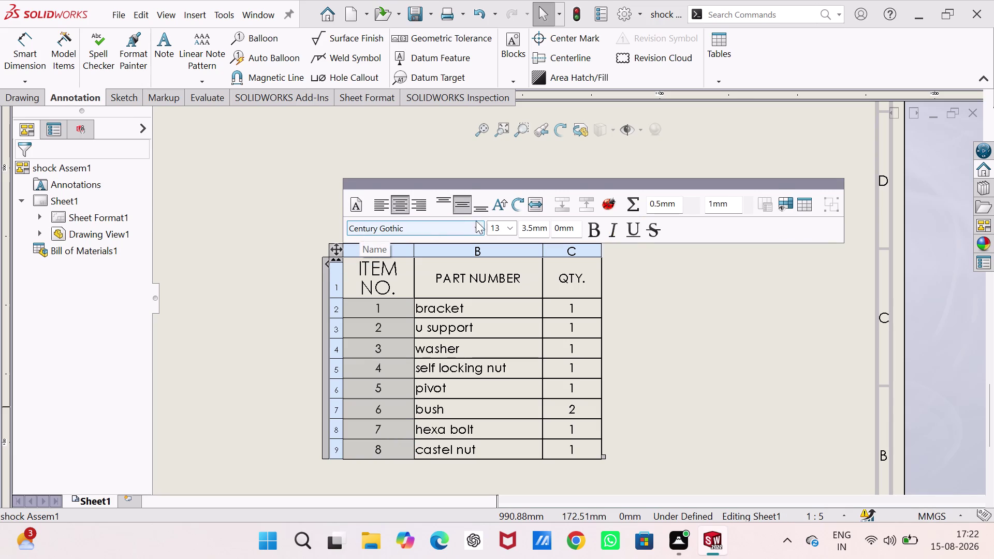
click(509, 227)
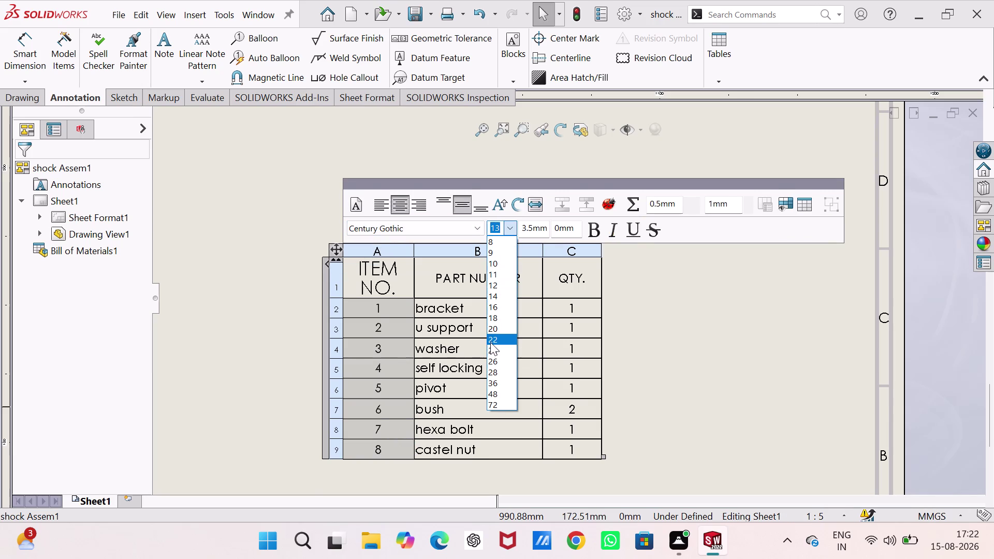
click(490, 340)
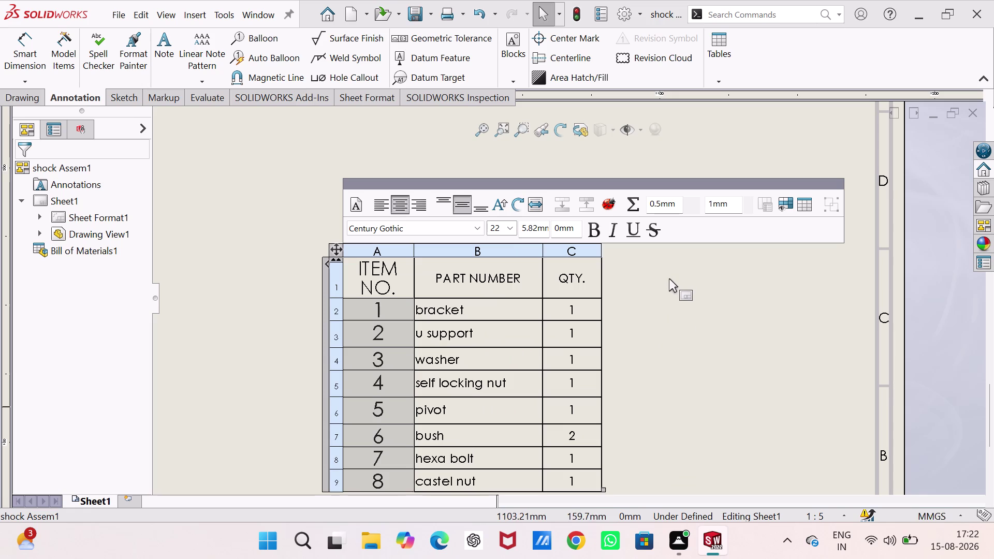
click(668, 279)
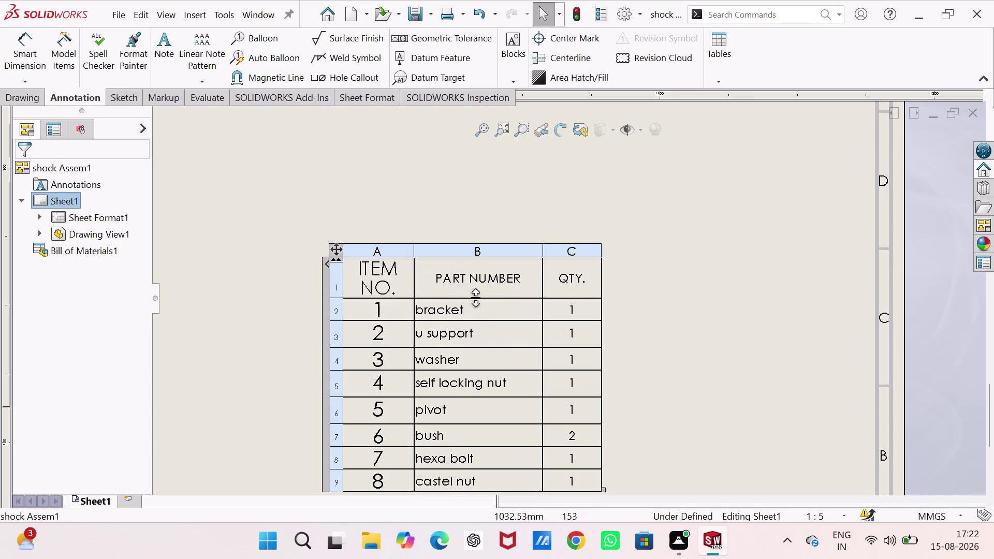
Select the PART NUMBER column cells from the heading down to castel nut.
scroll(up, 3)
scroll(down, 3)
scroll(down, 3)
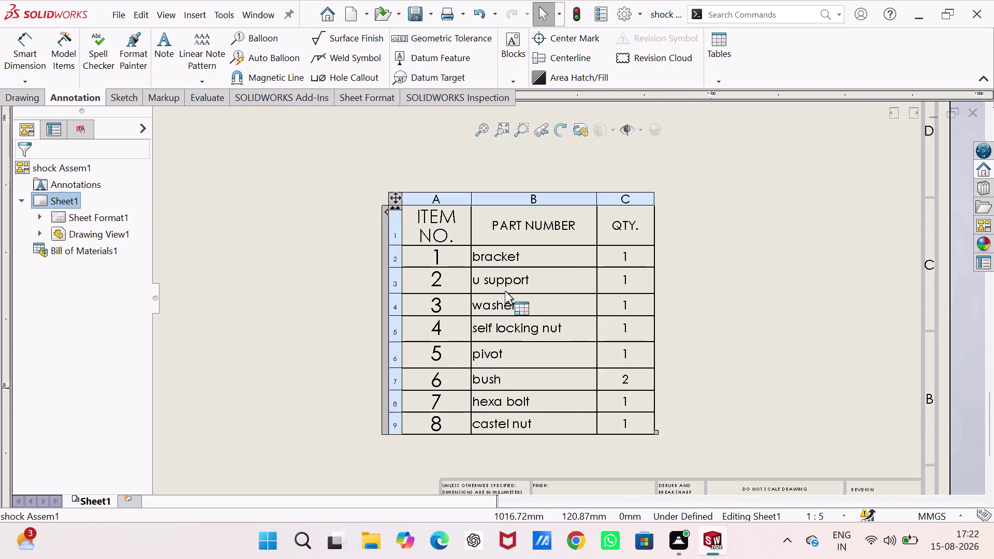
click(534, 222)
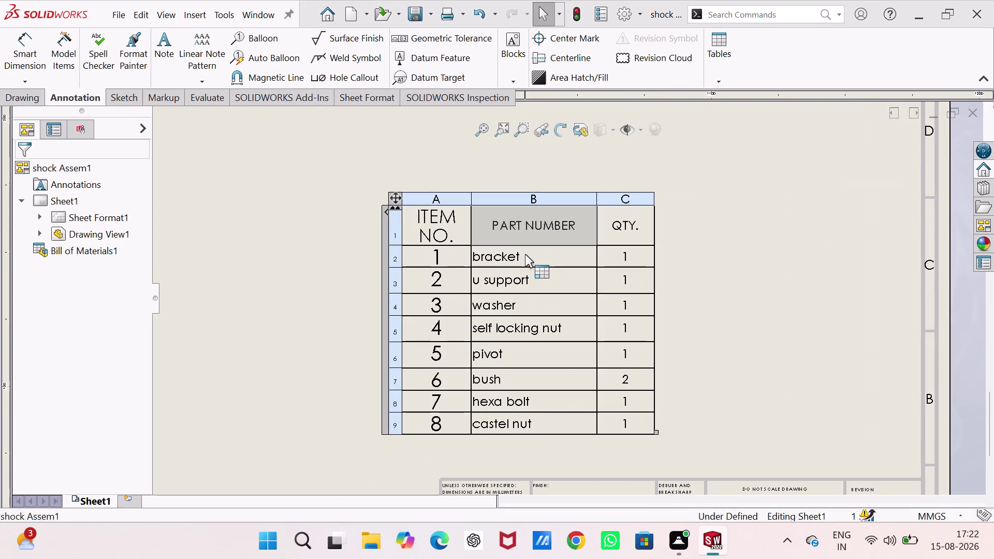
click(524, 254)
click(528, 286)
click(535, 308)
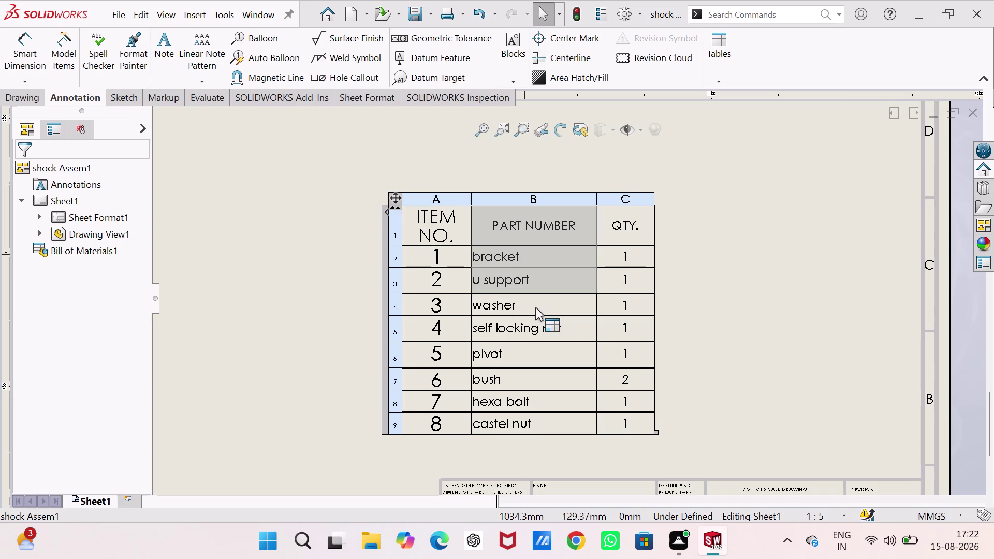
click(543, 320)
click(541, 347)
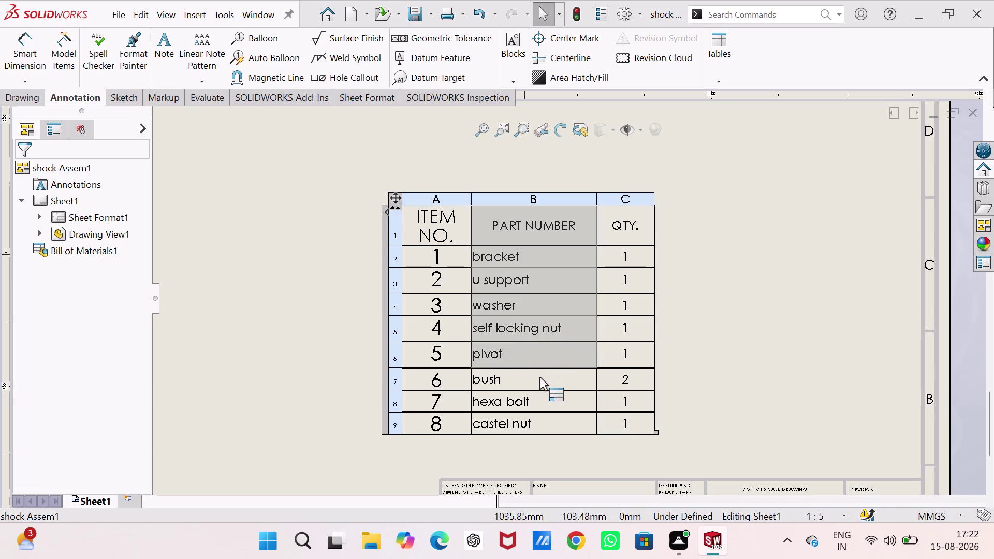
click(539, 377)
click(542, 396)
click(539, 416)
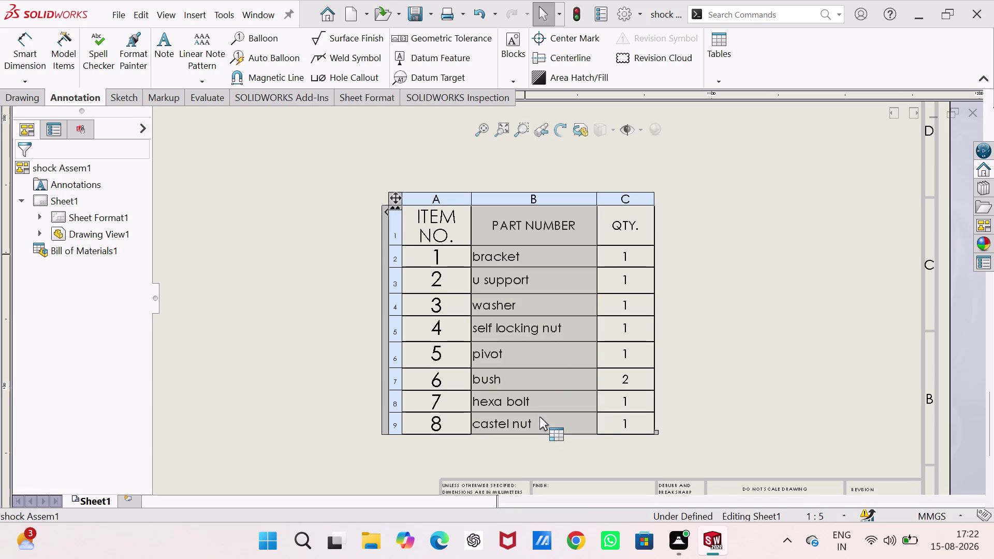
Extend the selection across the quantity cells and set all table text to 22 point.
click(628, 415)
click(624, 406)
click(622, 378)
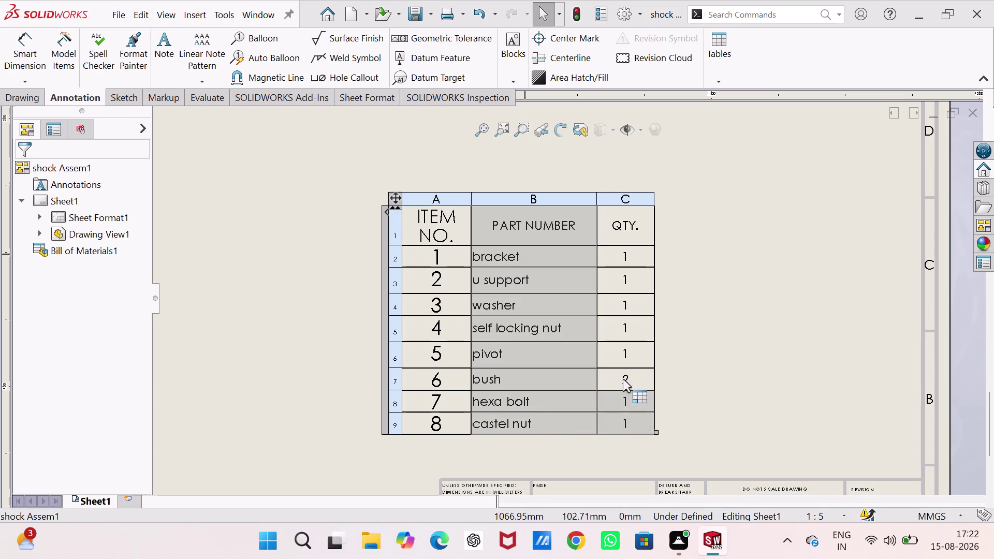
click(622, 354)
click(626, 328)
click(626, 306)
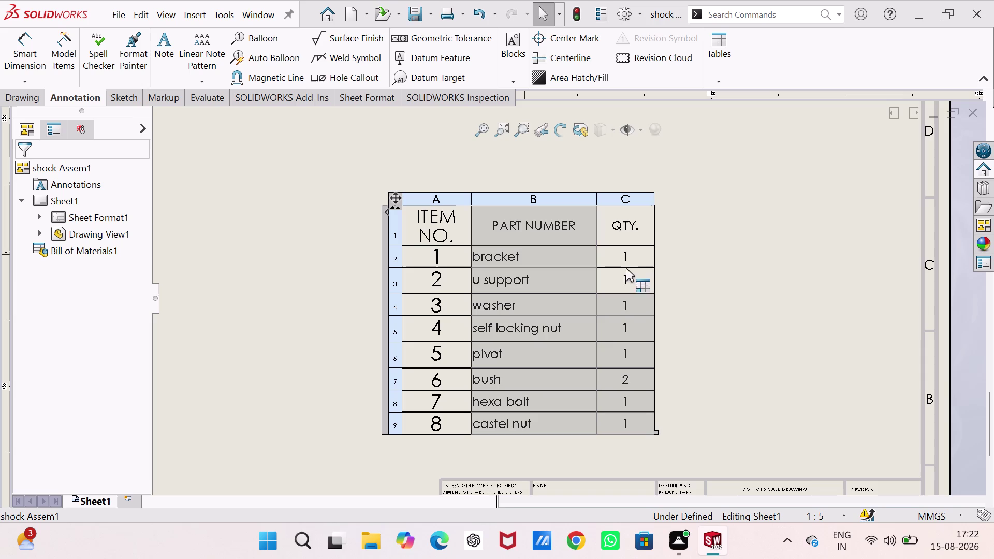
click(626, 271)
click(626, 263)
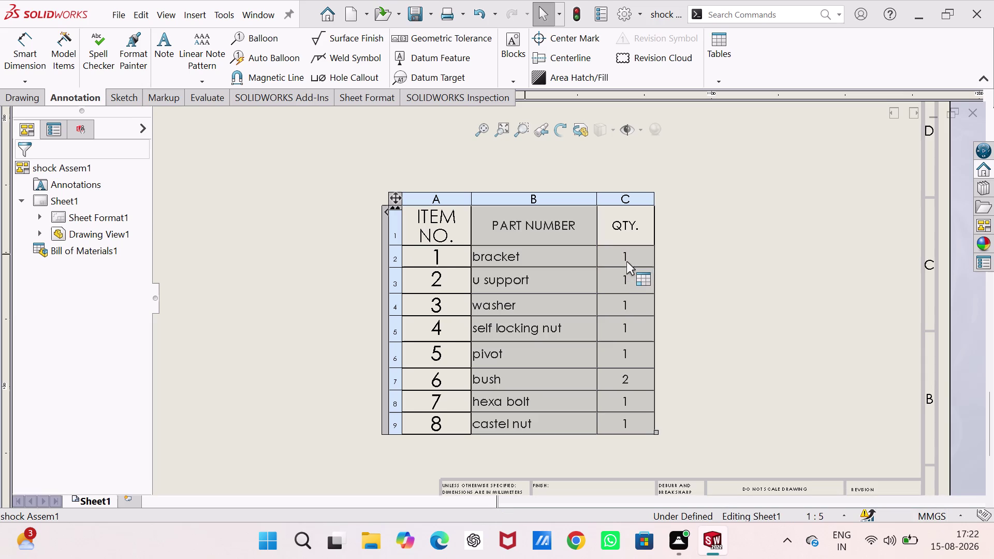
click(625, 230)
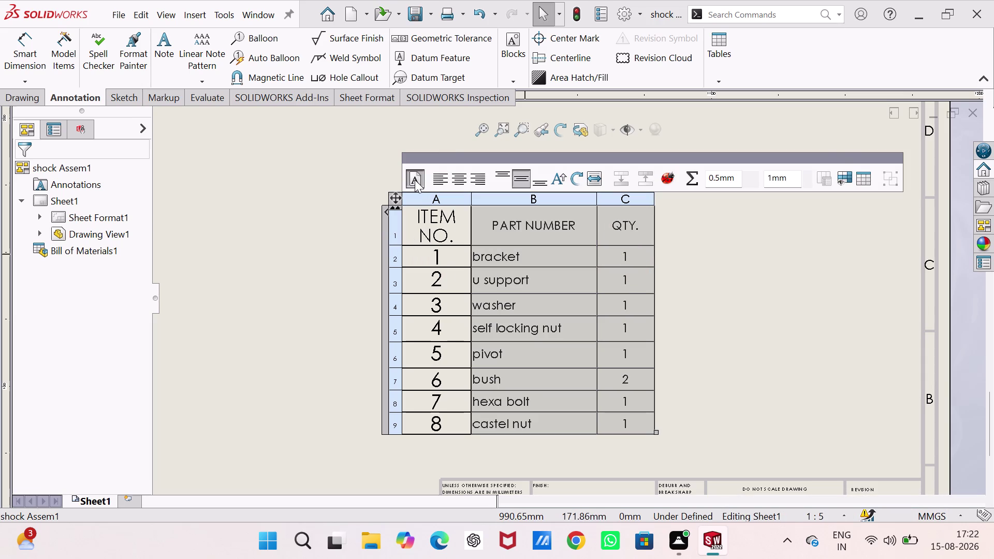
click(418, 179)
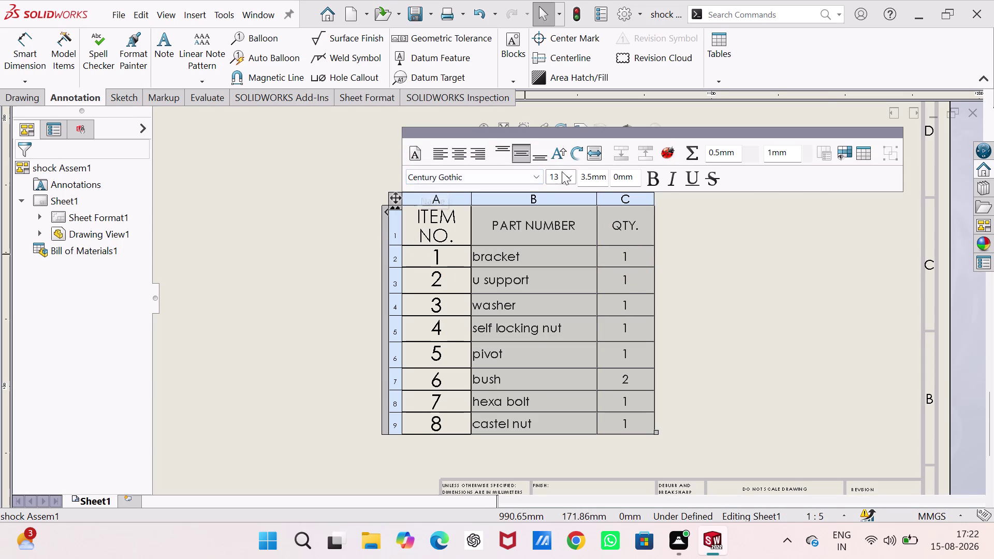
click(570, 174)
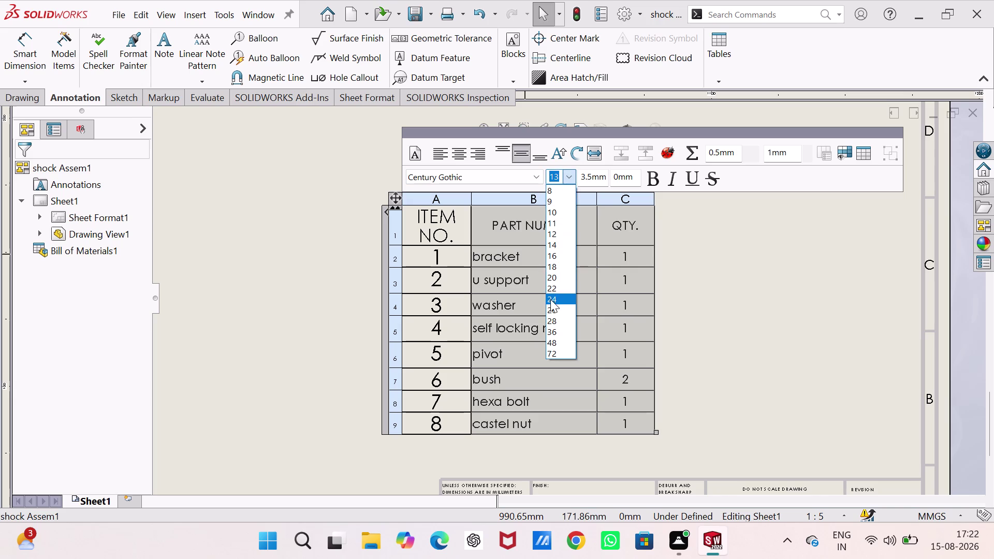
click(553, 289)
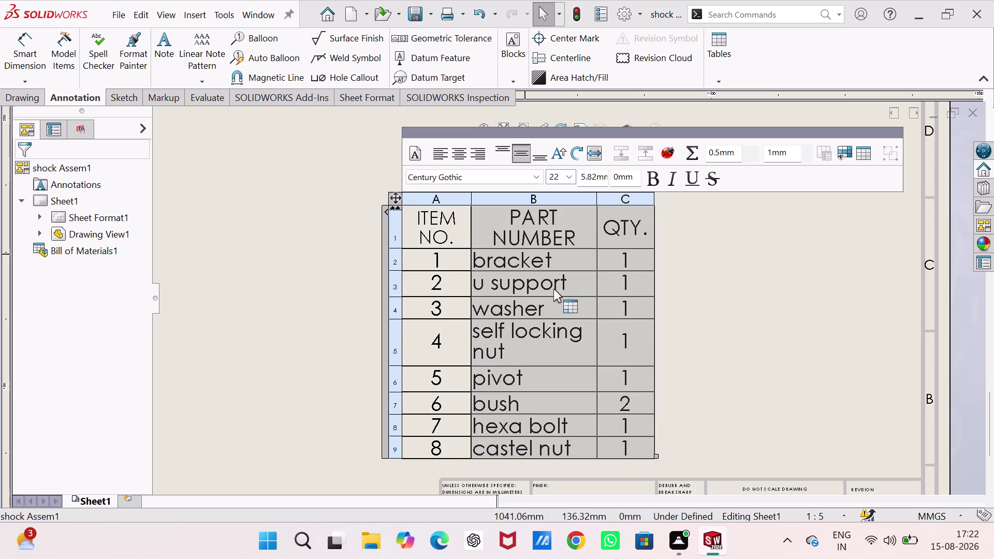
click(698, 302)
Drag the bill of materials right onto the title block's right end.
scroll(up, 3)
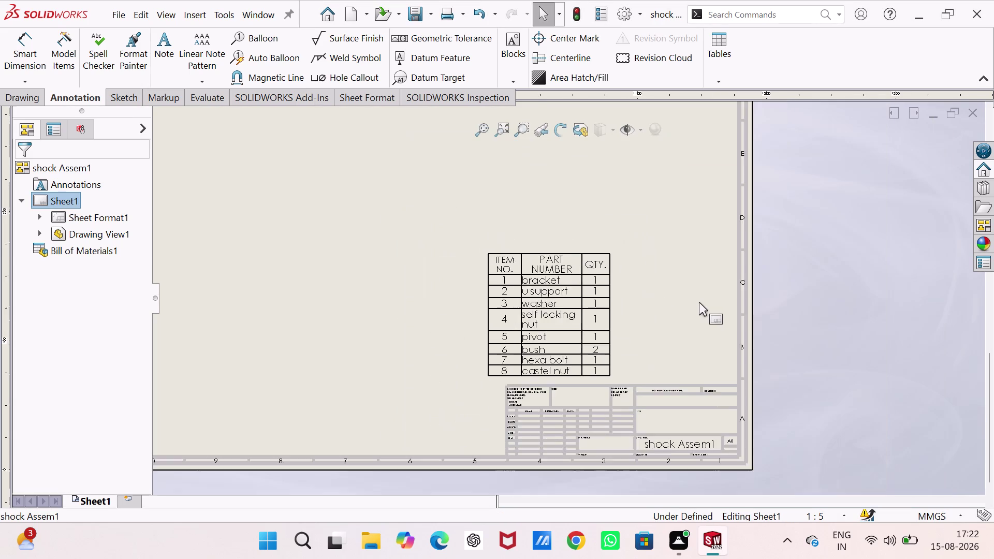
scroll(up, 3)
scroll(up, 3)
scroll(down, 3)
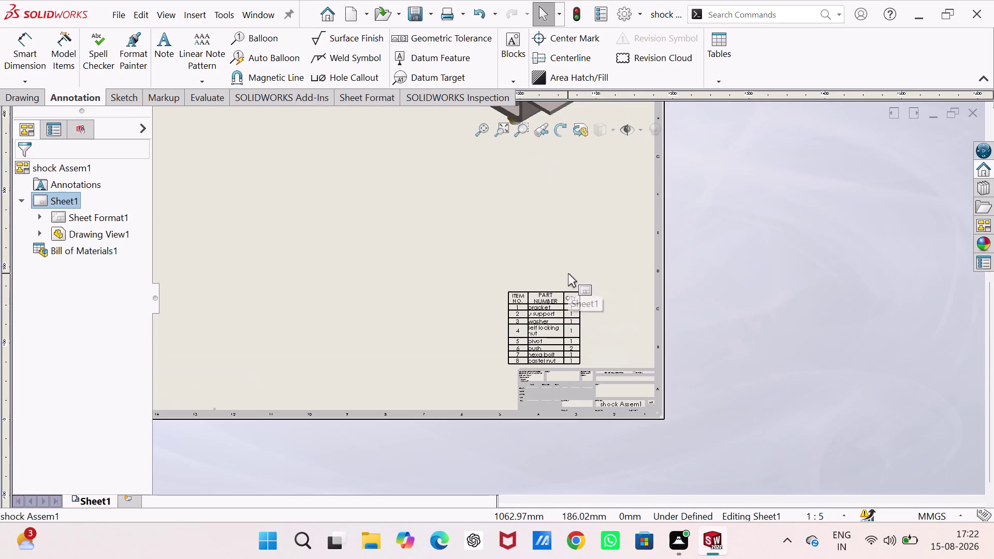
scroll(down, 3)
click(585, 322)
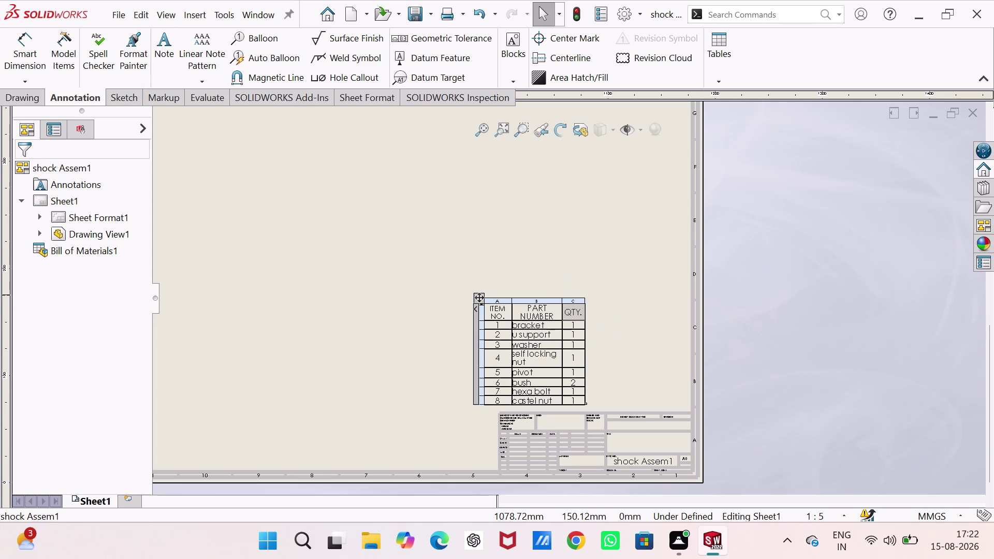
click(434, 268)
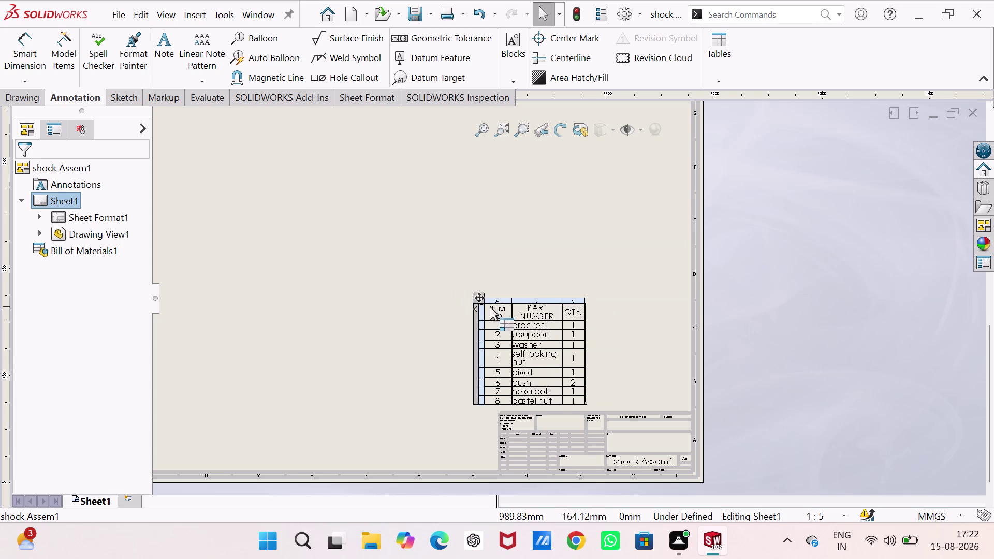
drag(478, 297, 566, 301)
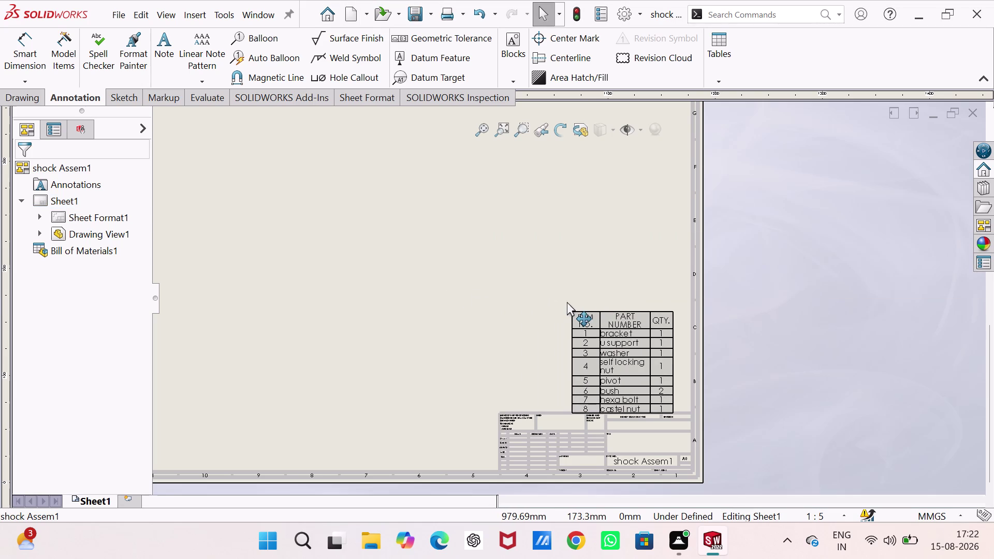
drag(567, 302, 566, 293)
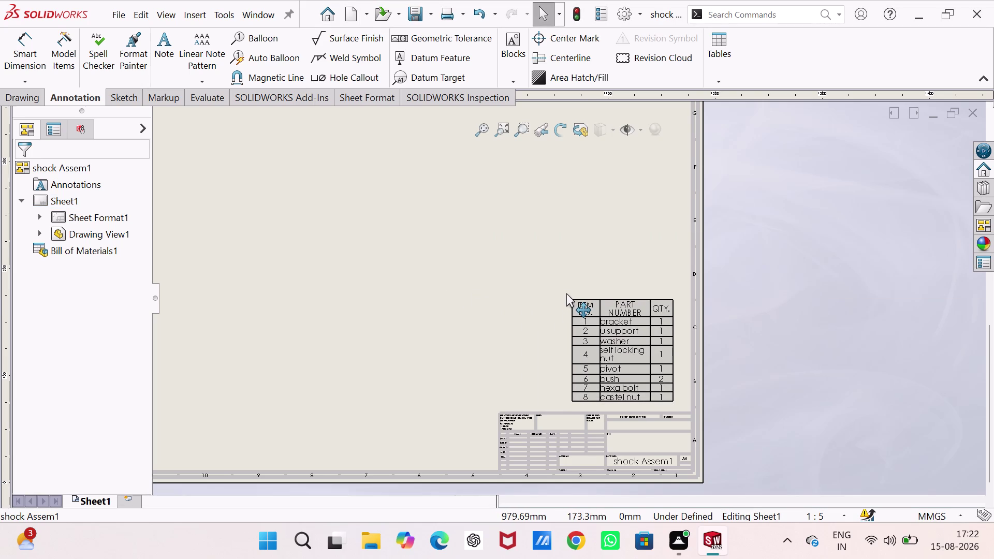
Fine-tune the BOM position above the title block and deselect it.
drag(566, 293, 566, 292)
click(499, 295)
scroll(up, 3)
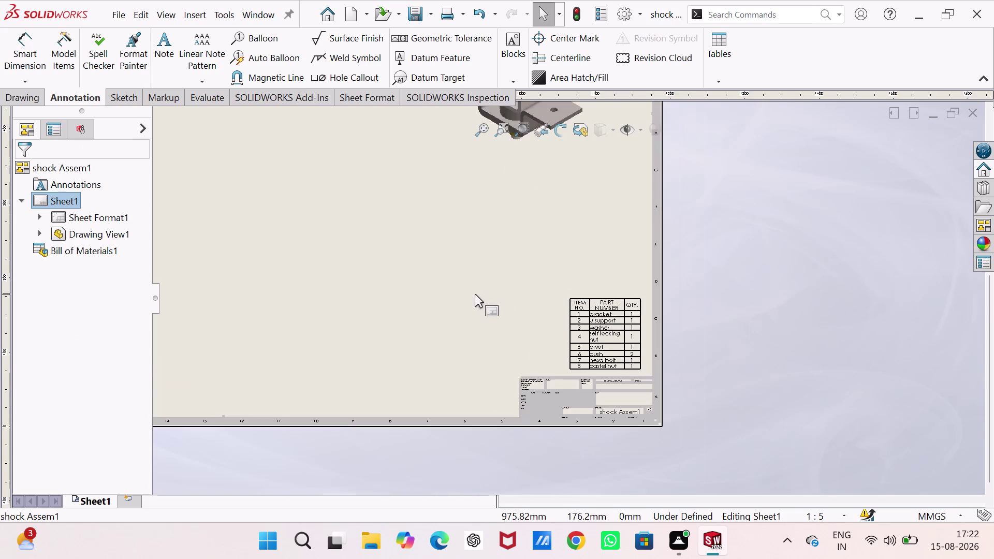
scroll(up, 3)
scroll(up, 3)
scroll(down, 3)
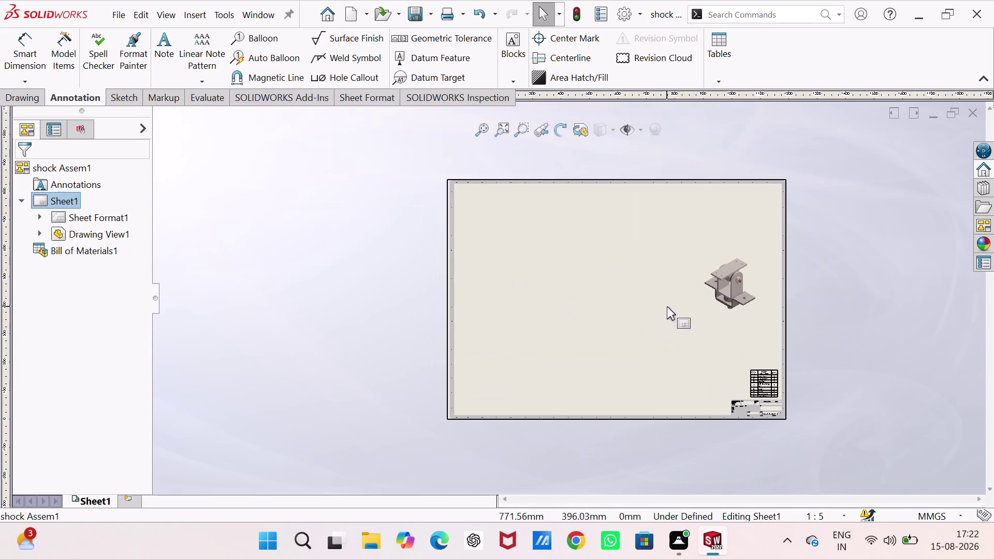
scroll(down, 3)
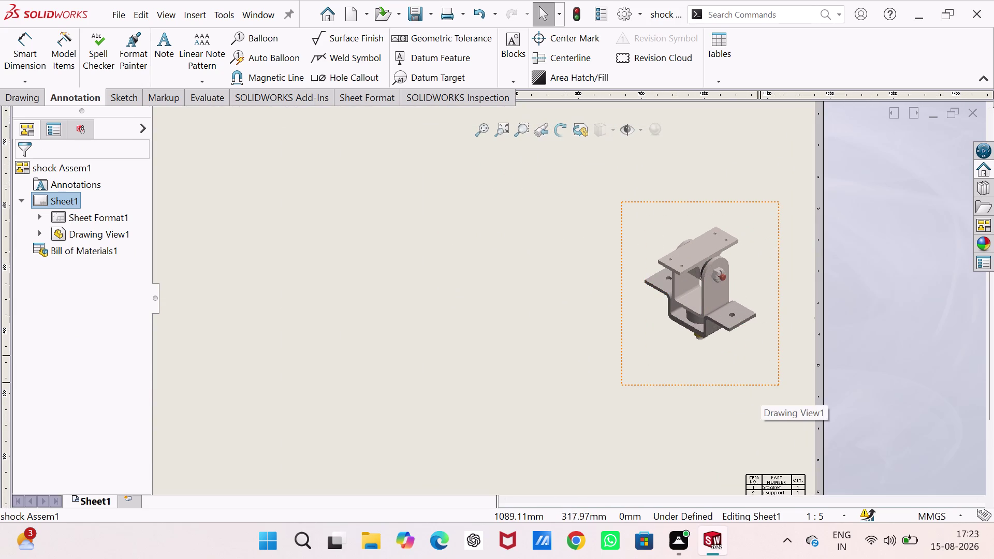
Drag the isometric assembly view down to sit just above the bill of materials.
drag(760, 382, 757, 418)
click(757, 417)
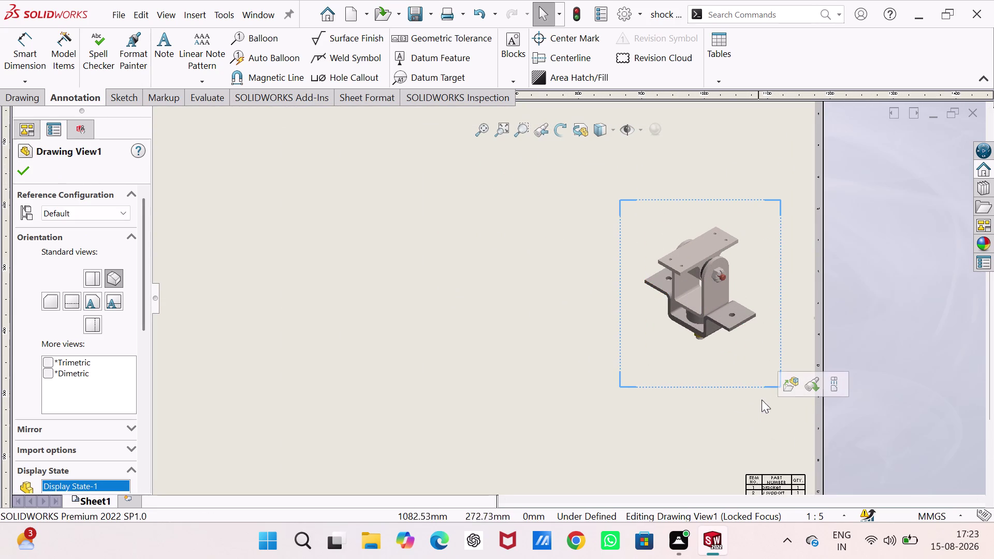
drag(780, 335, 790, 430)
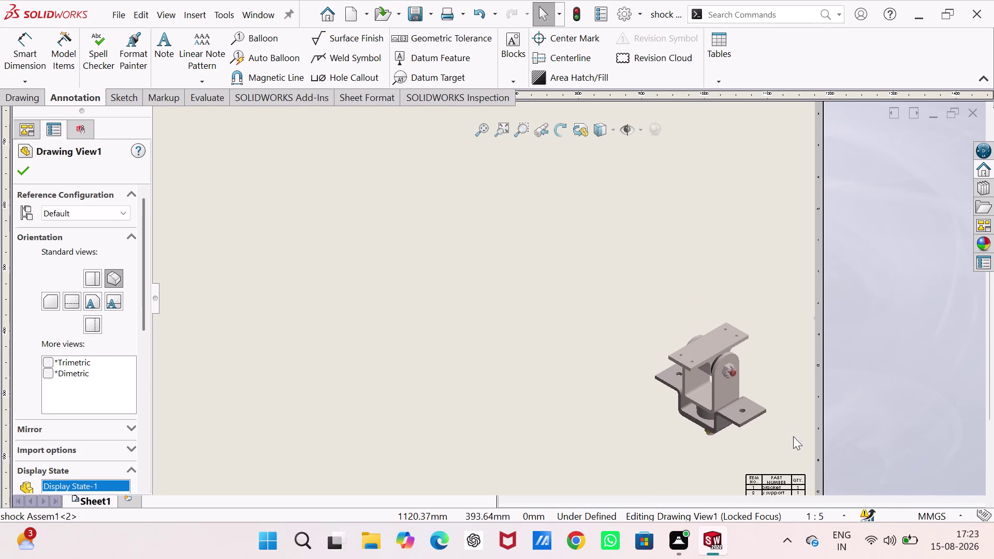
drag(791, 431, 811, 429)
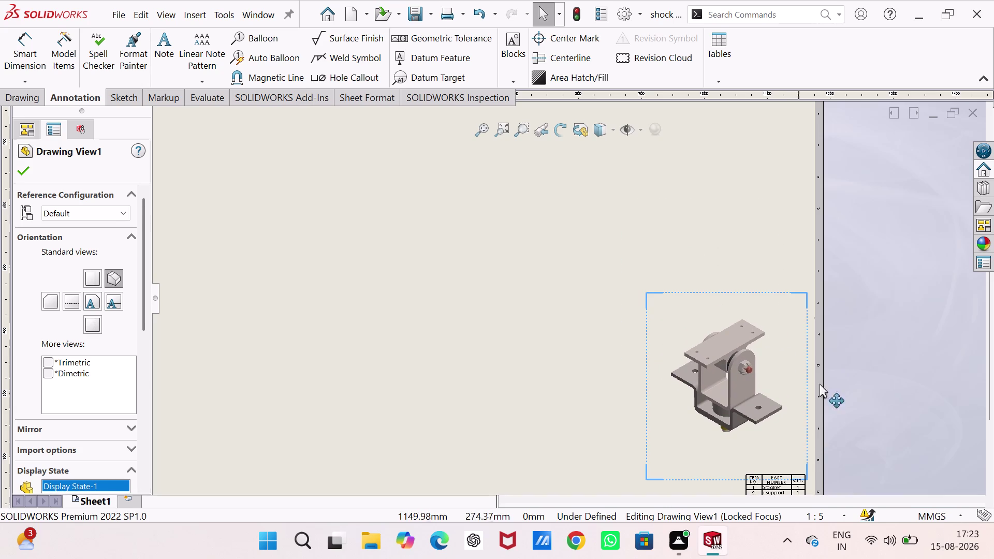
click(498, 303)
Zoom to fit and start inserting a new model view.
scroll(up, 3)
scroll(down, 3)
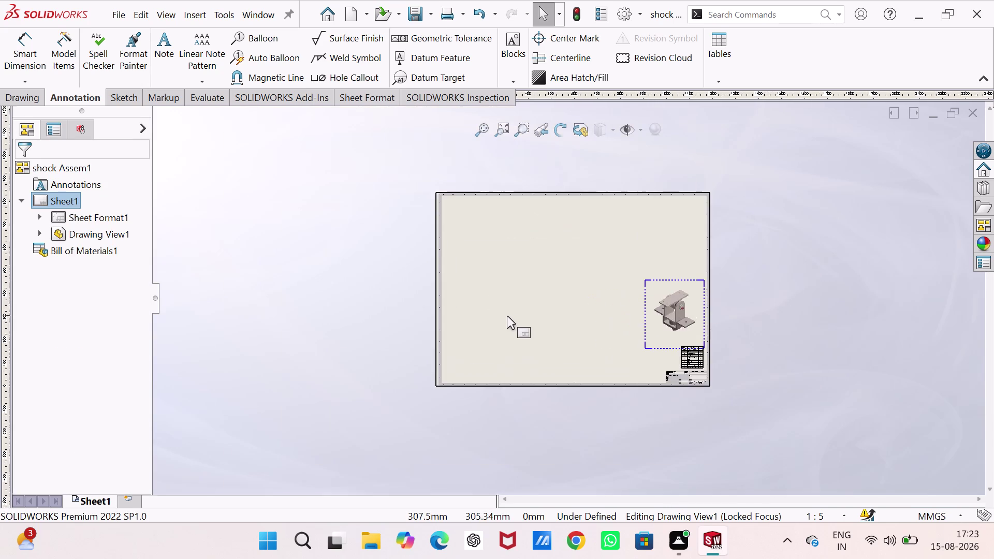
scroll(up, 3)
scroll(down, 3)
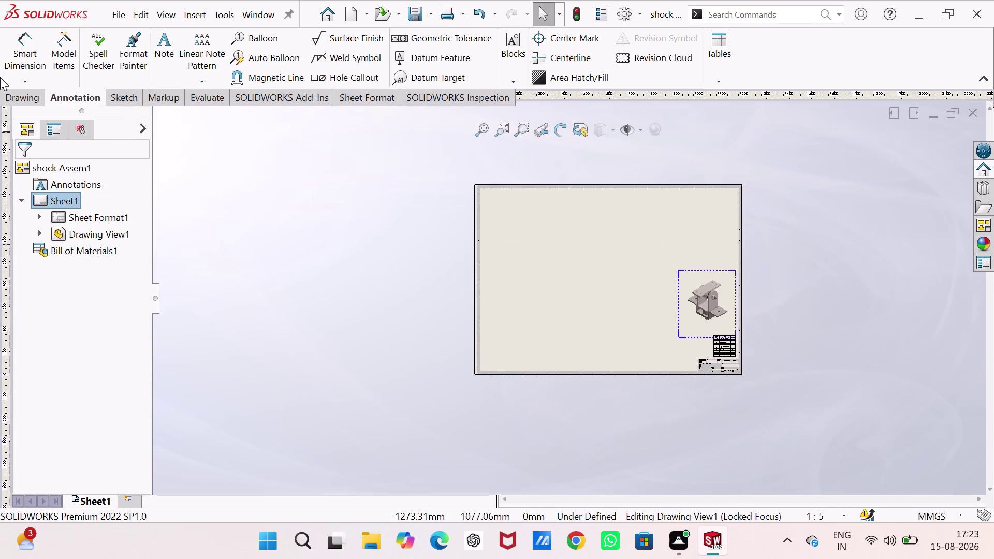
click(28, 92)
click(18, 45)
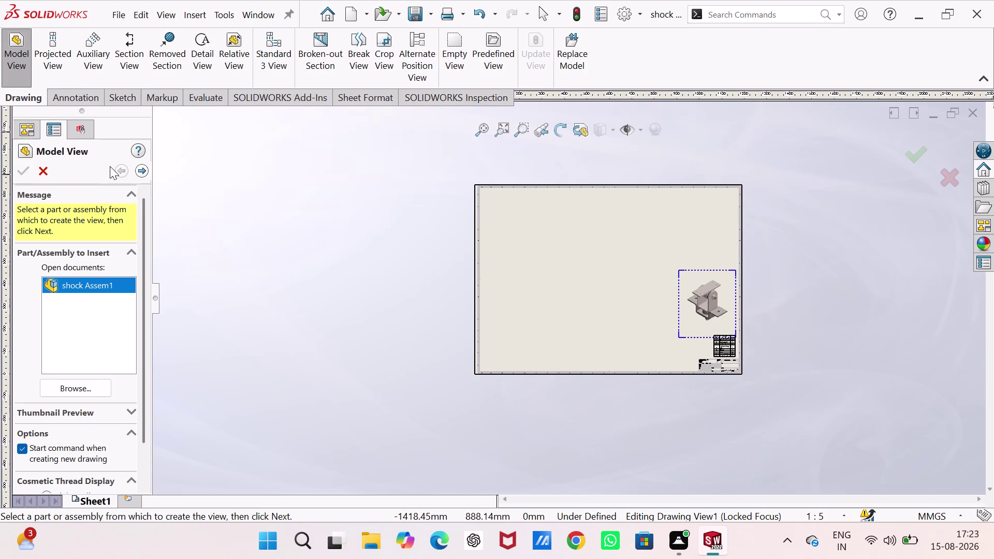
Open the bracket part for a model view and set the view scale to 1:2.
click(87, 387)
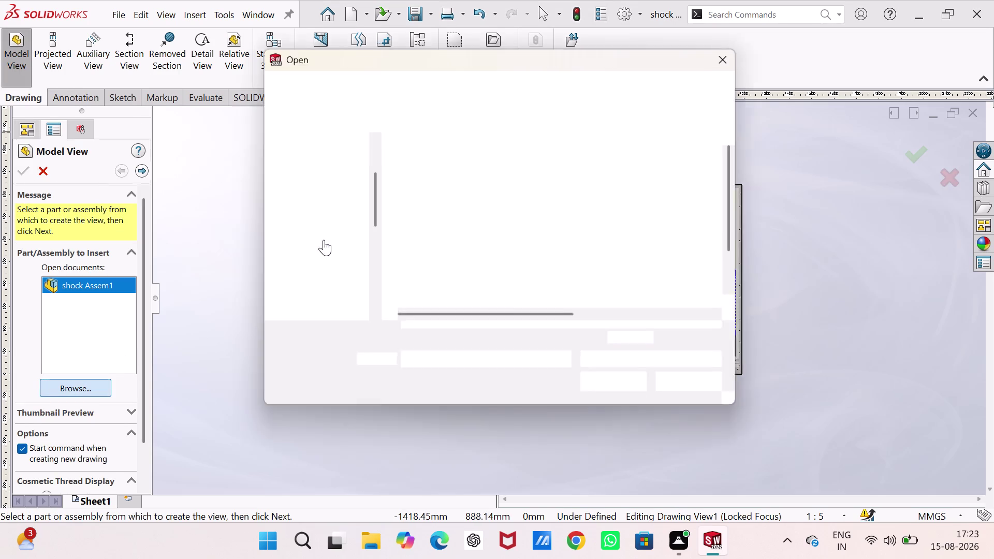
click(451, 171)
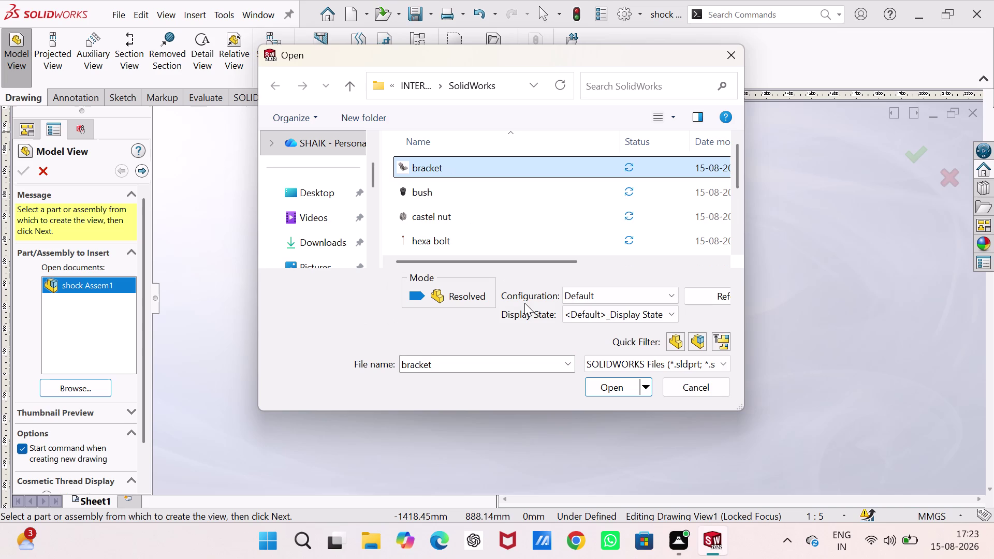
click(609, 387)
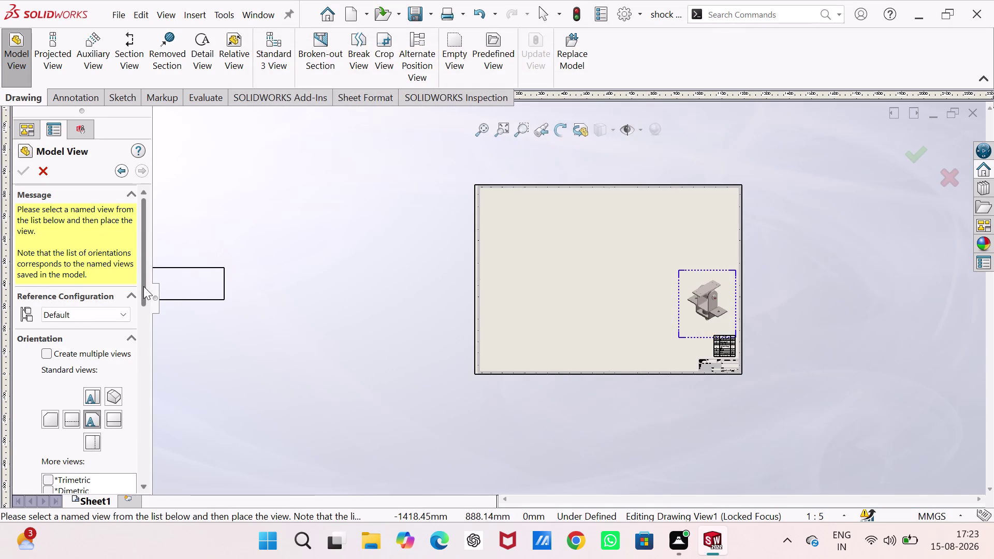
drag(144, 287, 135, 408)
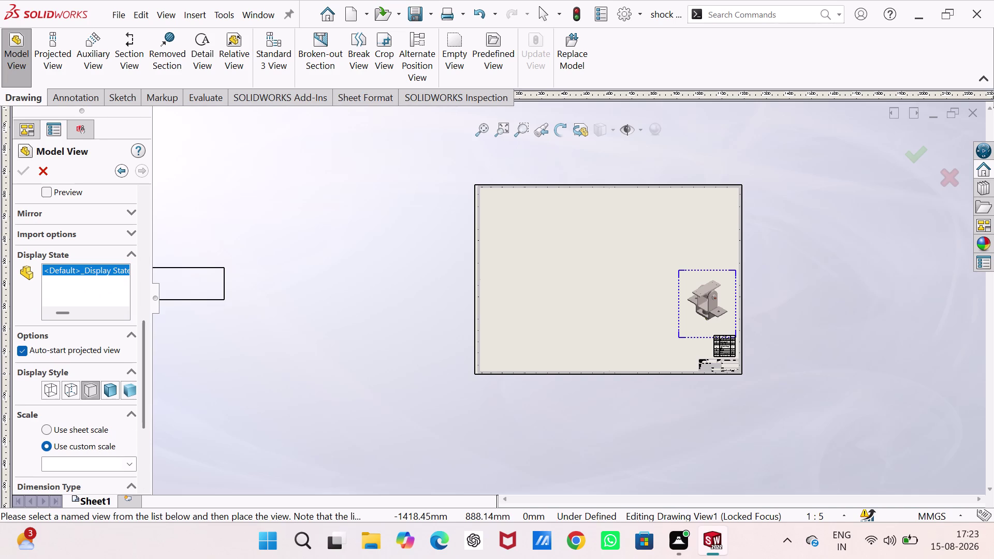
click(125, 464)
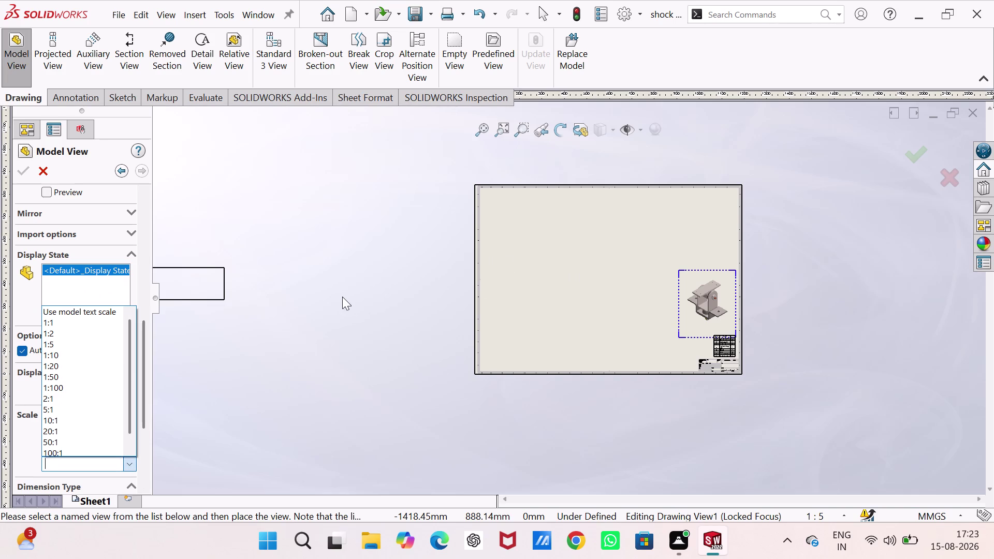
click(82, 325)
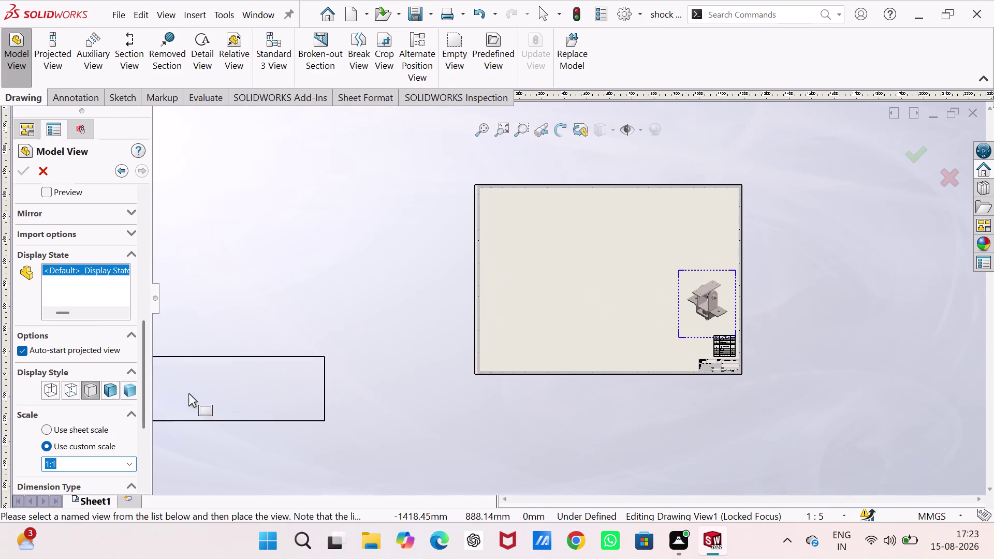
click(130, 466)
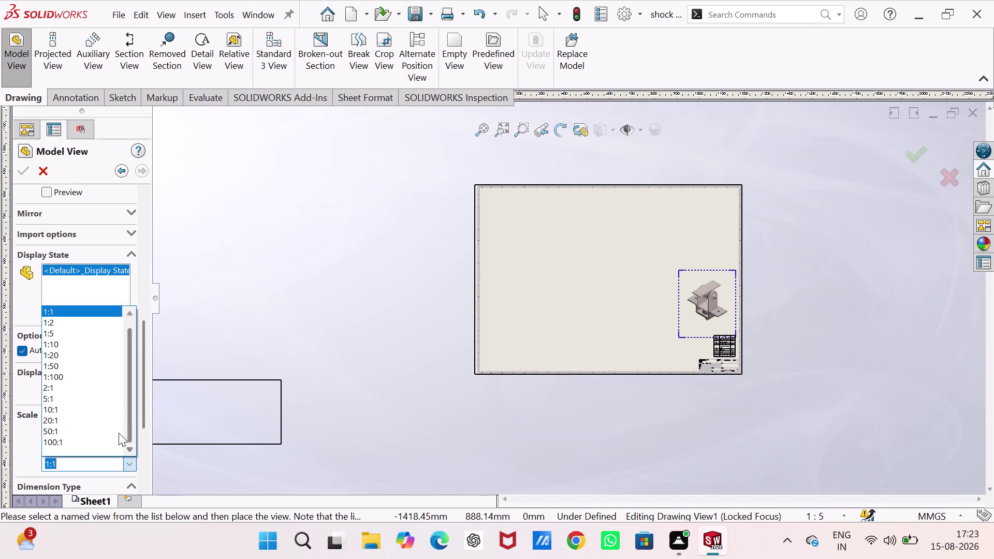
click(95, 389)
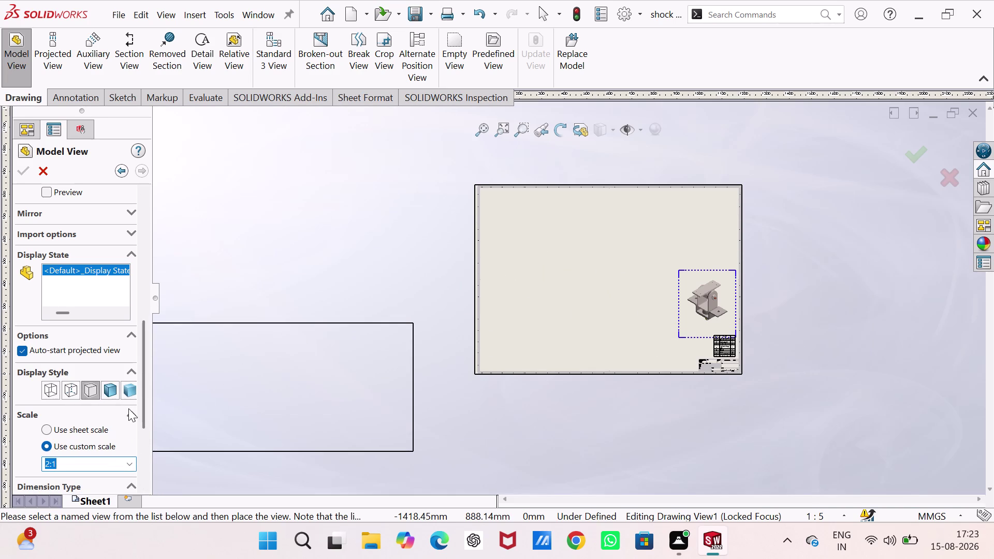
click(127, 464)
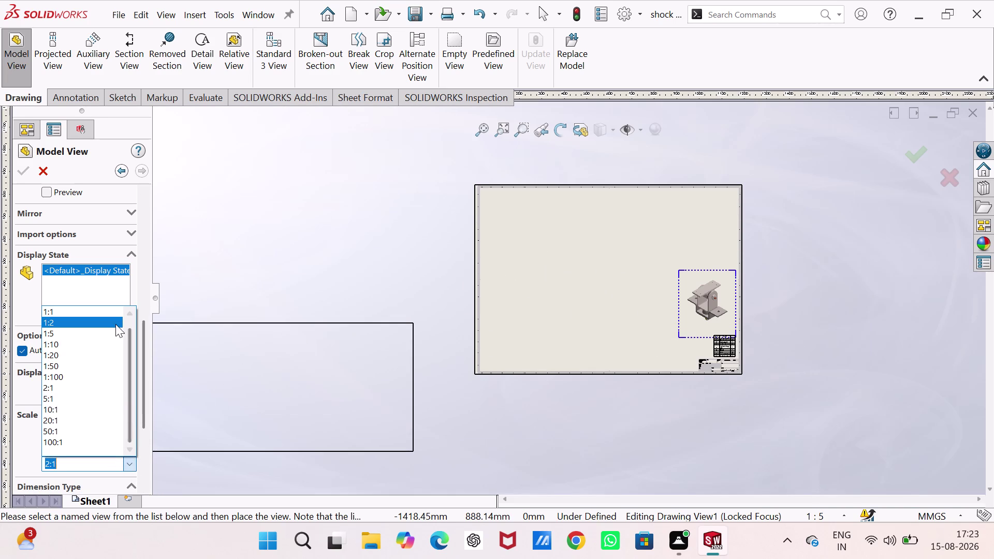
click(115, 323)
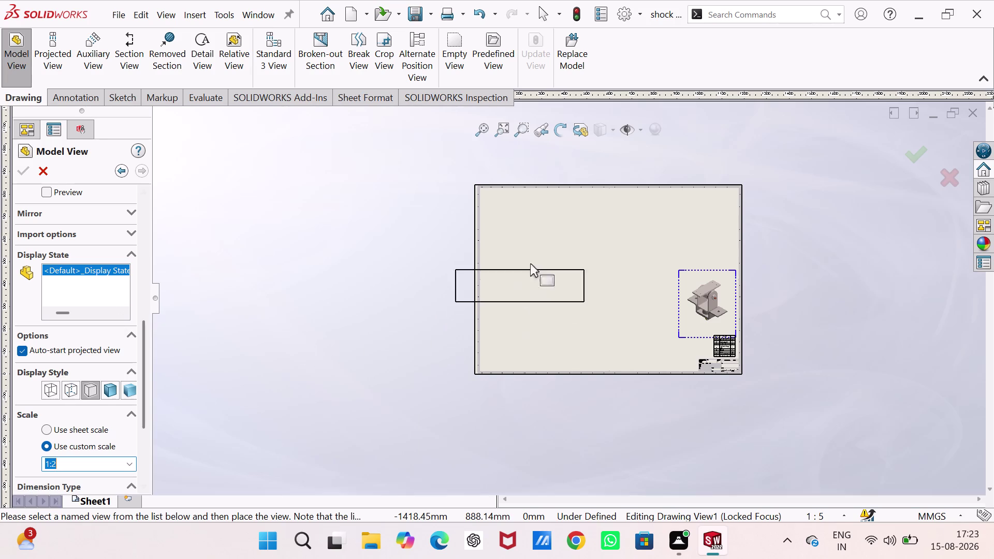
Place the bracket front view and a projected top view above it.
click(553, 253)
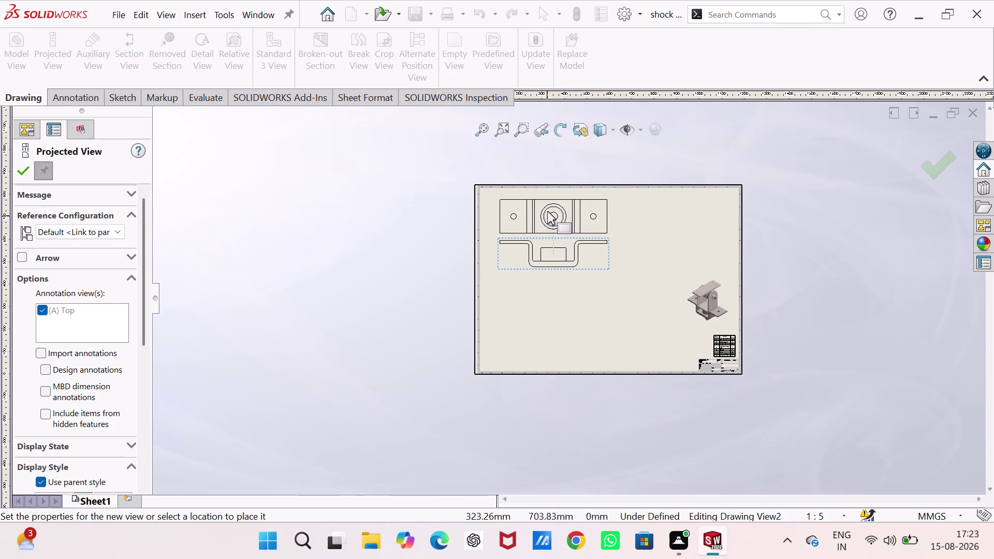
click(547, 207)
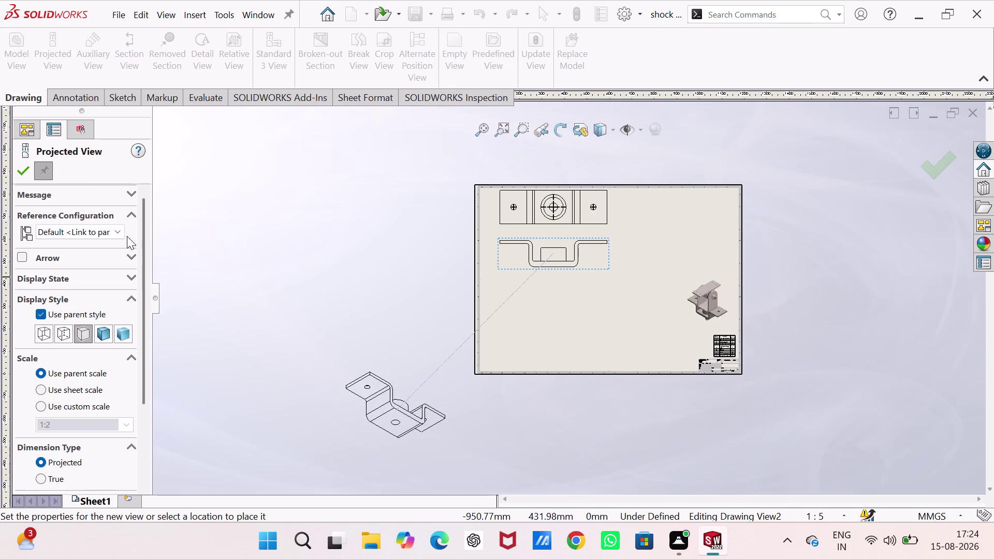
click(20, 170)
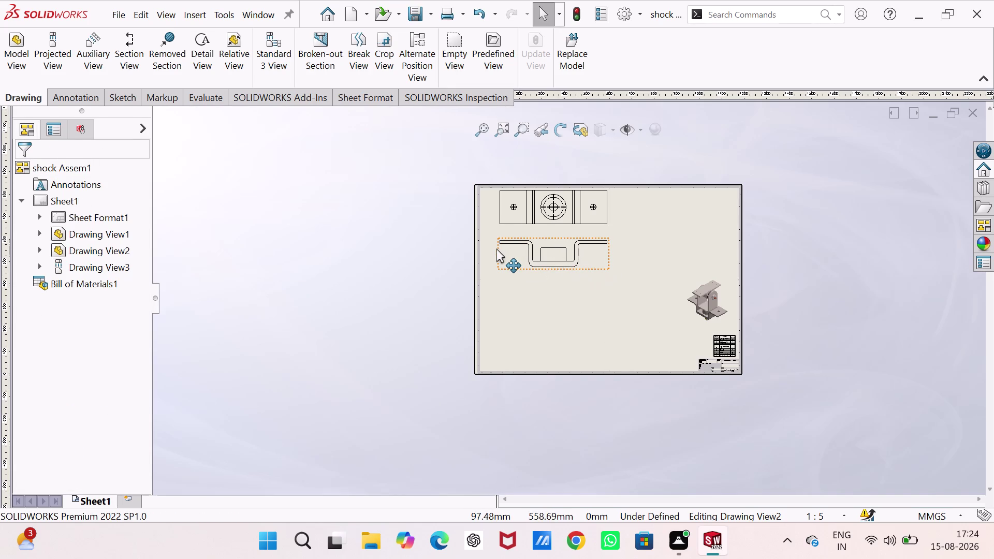
Move the bracket front and top views toward the upper-left corner, then start Model View.
drag(497, 250, 477, 247)
drag(478, 247, 481, 256)
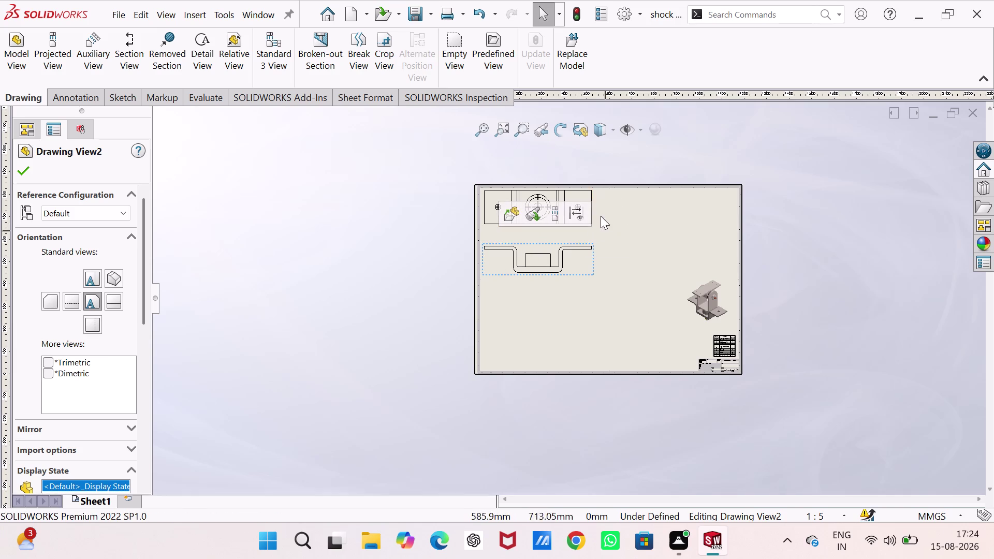
drag(592, 225, 593, 228)
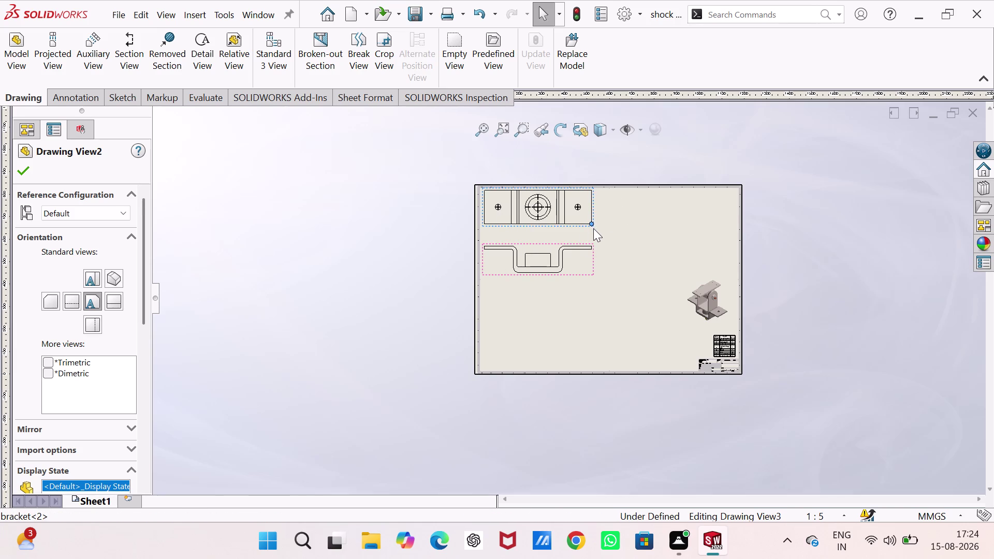
drag(593, 229, 593, 232)
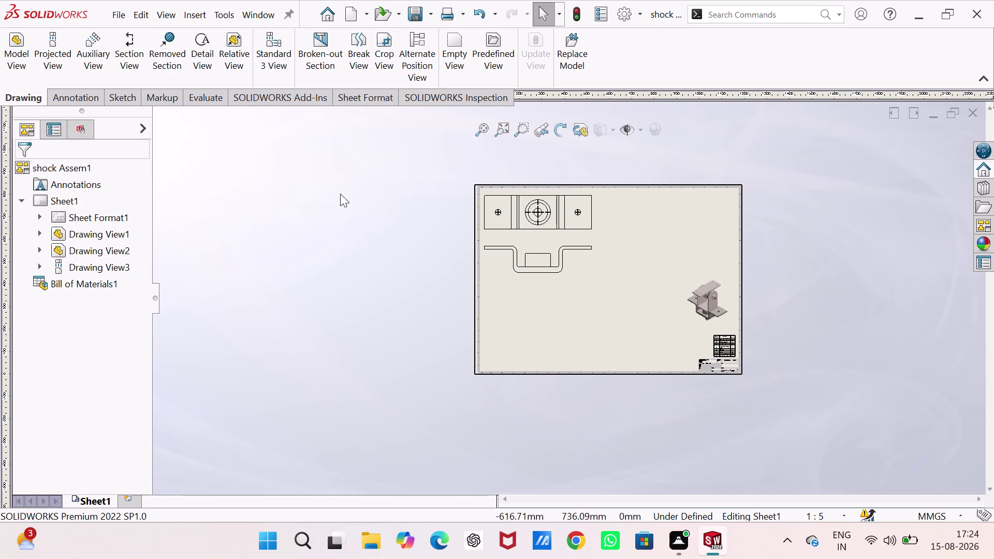
click(27, 103)
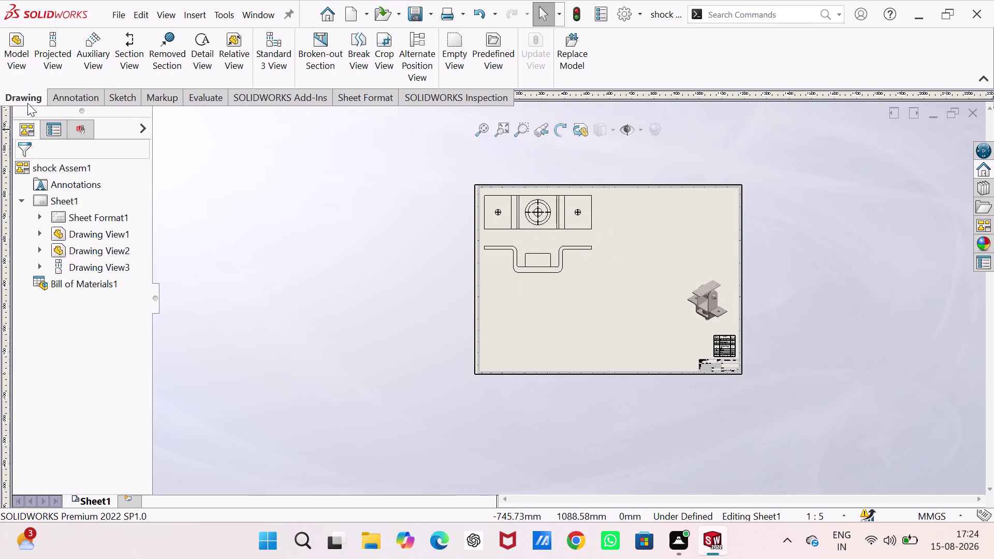
click(25, 52)
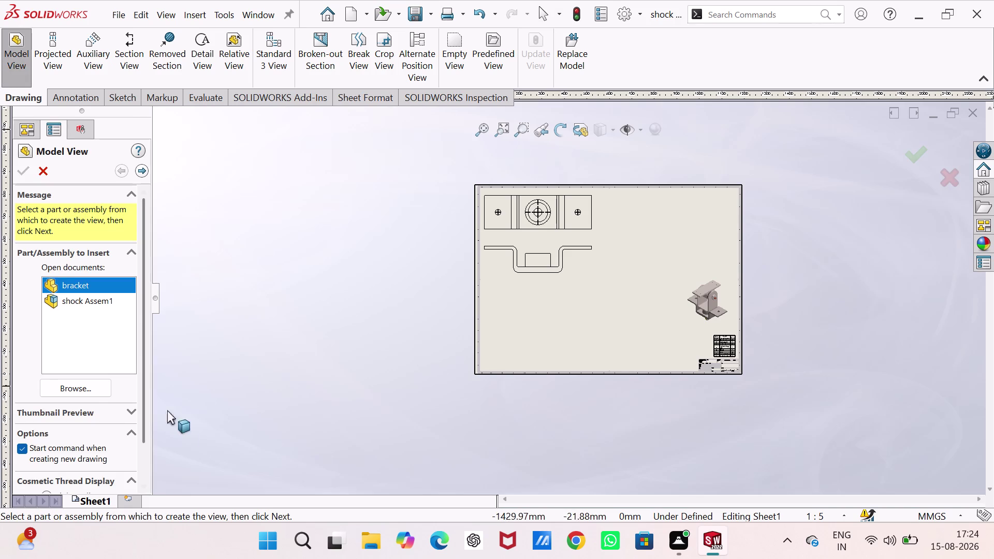
Open the pivot part and place its view plus a projected view at the lower left.
click(94, 388)
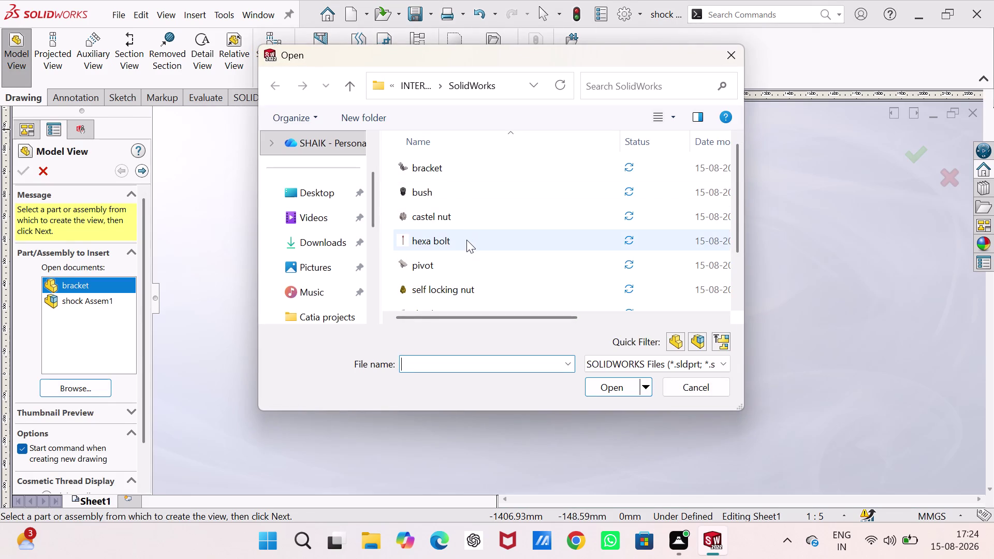
click(446, 271)
click(609, 386)
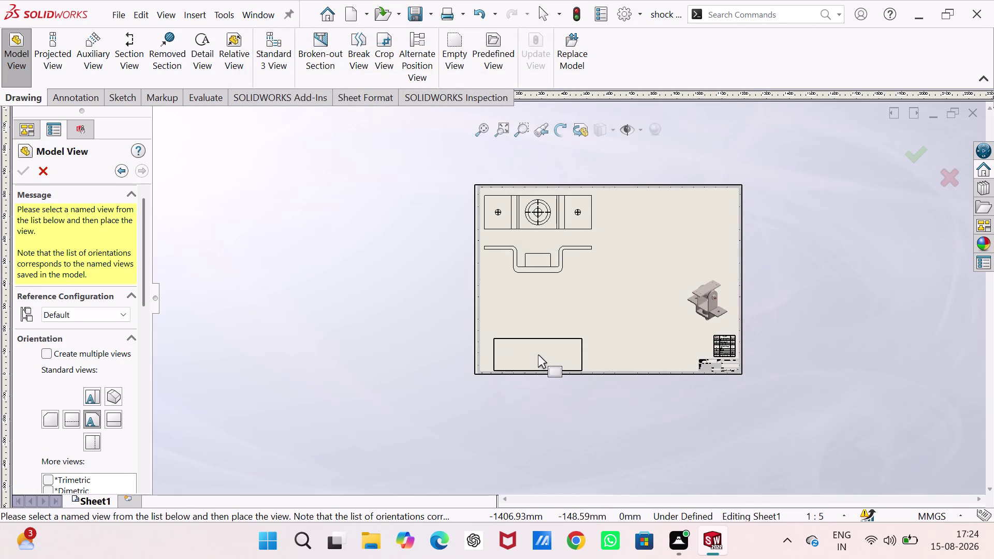
click(538, 355)
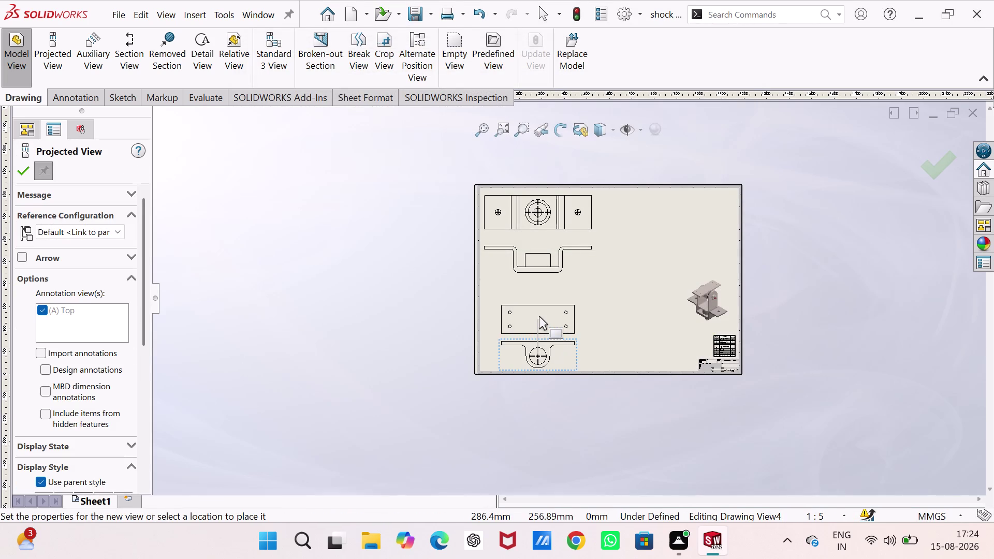
click(539, 308)
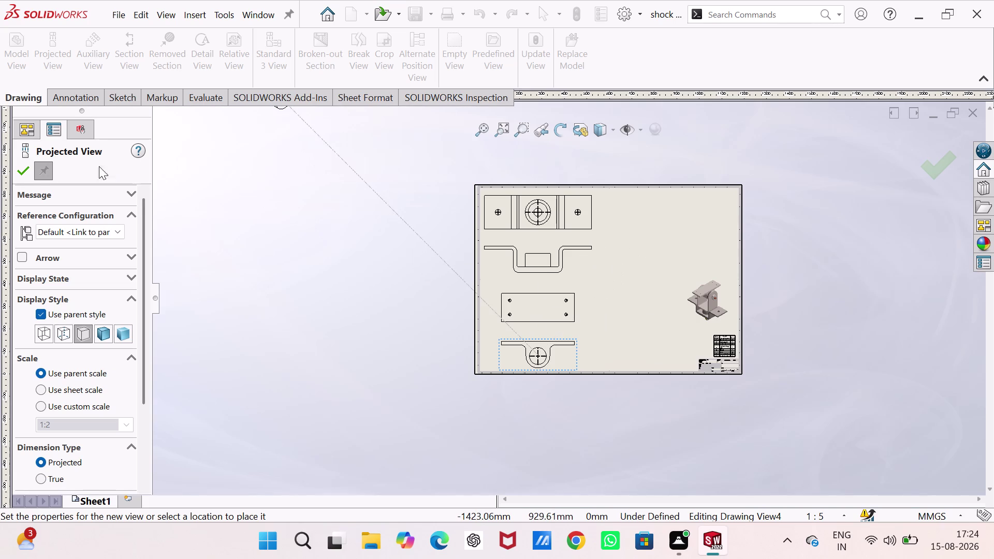
click(16, 172)
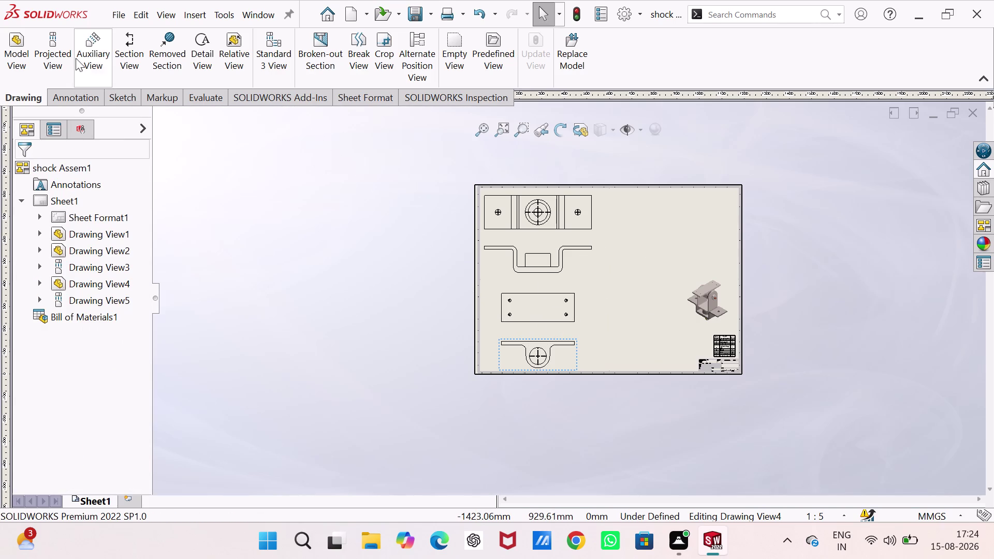
click(29, 46)
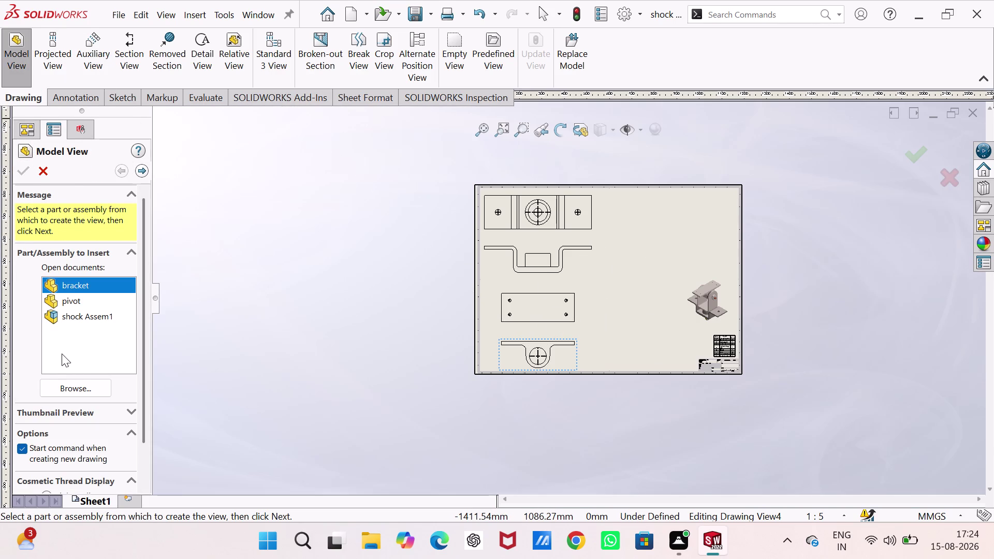
Open the bush part and place a single view at the sheet's upper right.
click(83, 386)
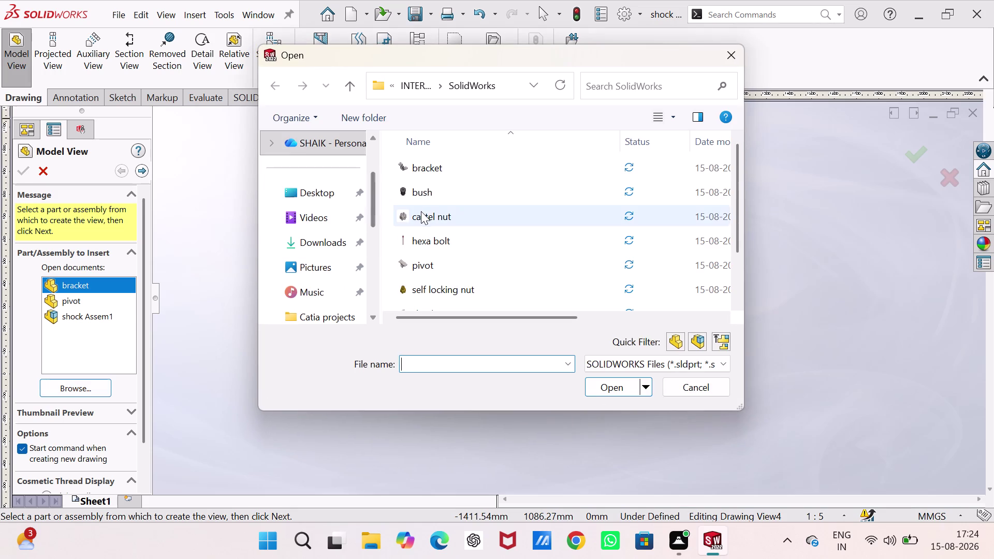
click(439, 193)
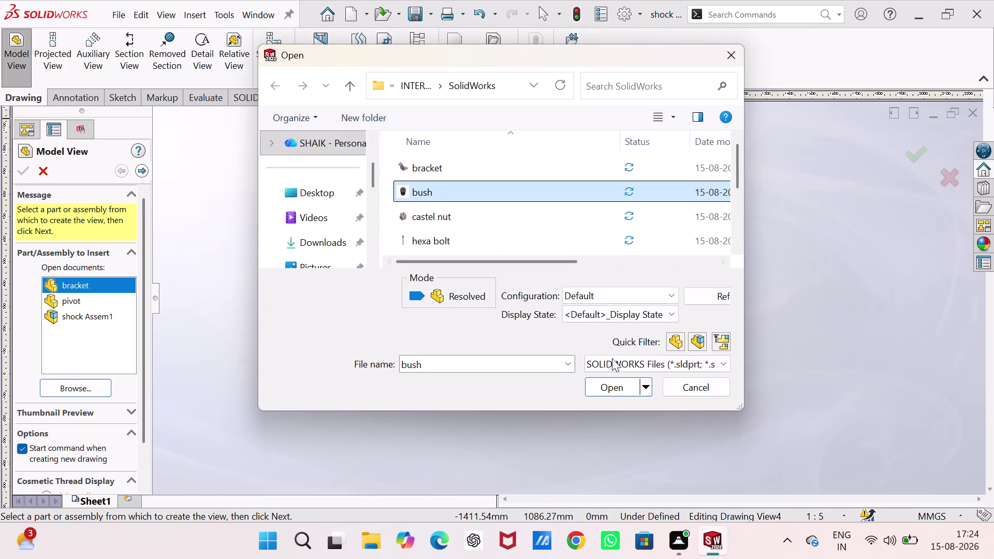
click(606, 390)
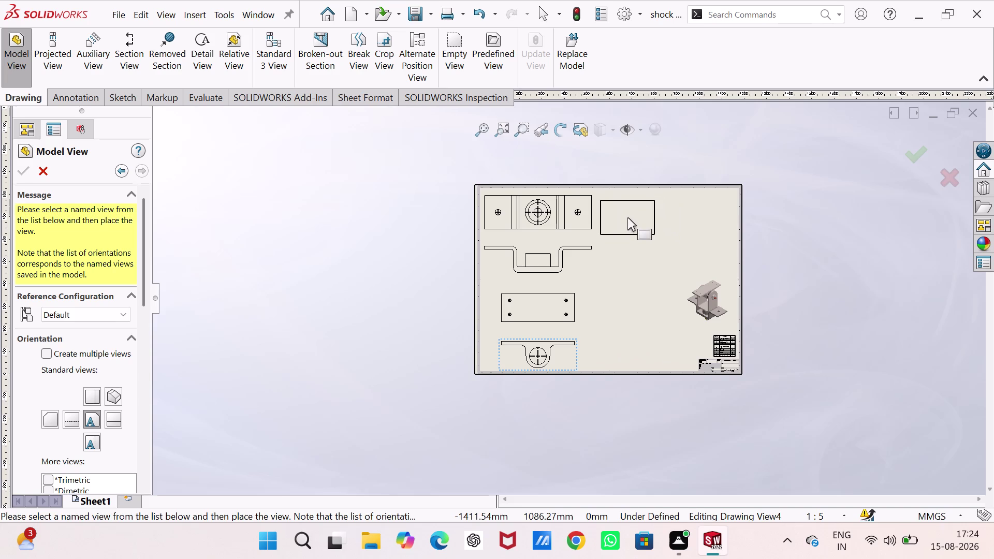
click(627, 217)
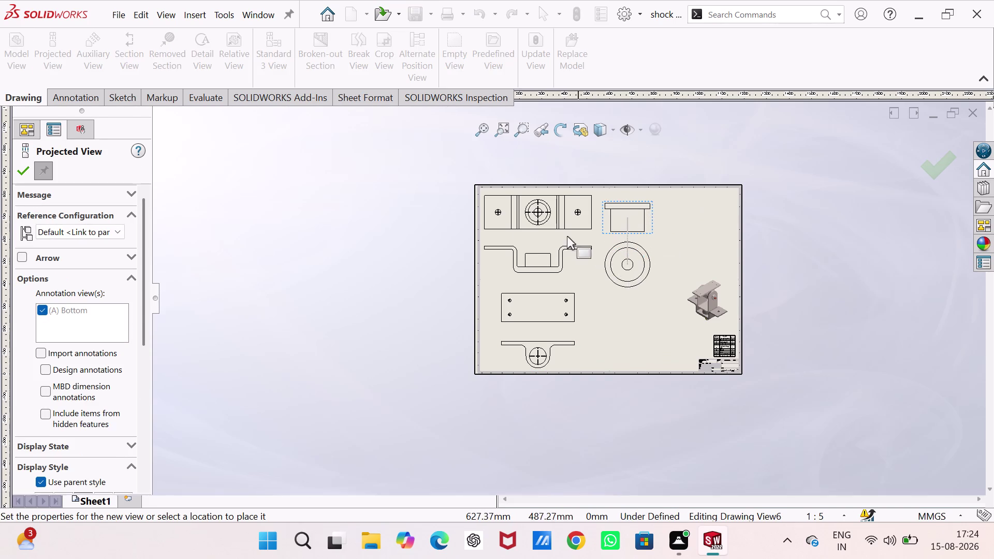
click(22, 173)
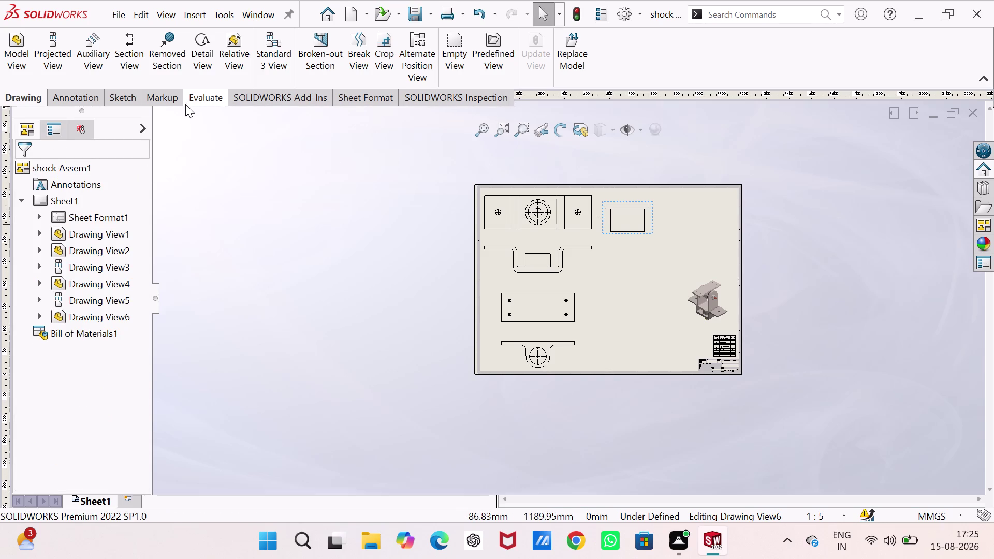
click(131, 55)
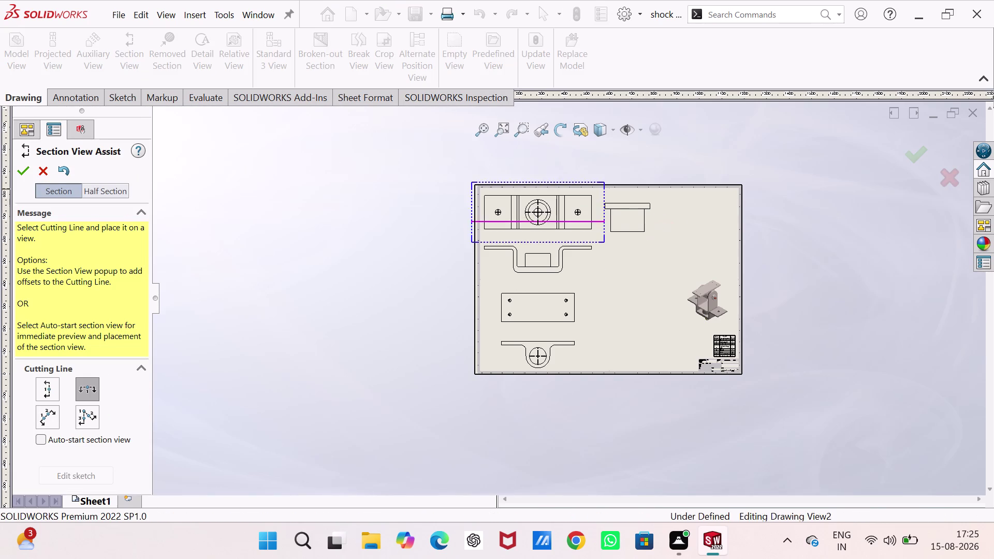
Cut a vertical section through the bush centre and place section A-A to its right.
click(46, 384)
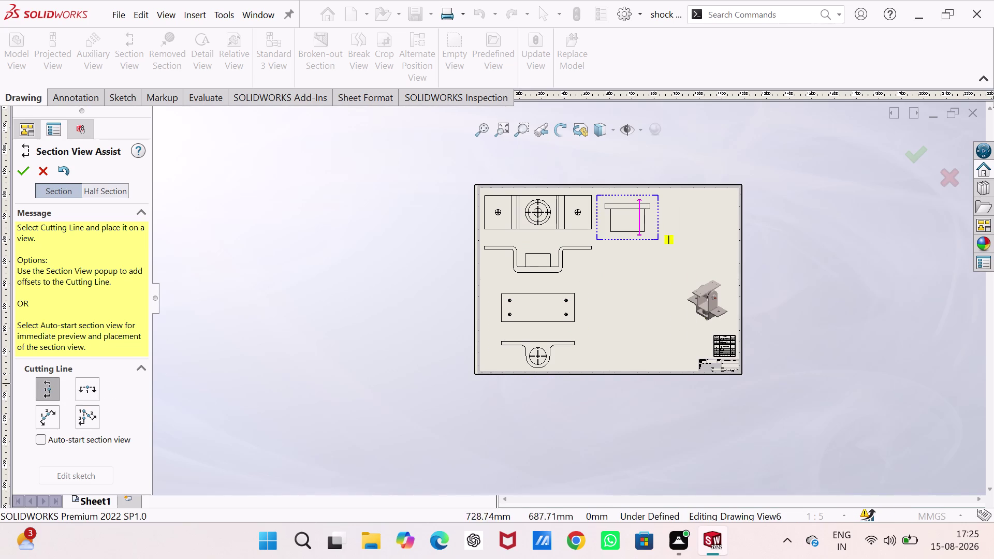
click(630, 214)
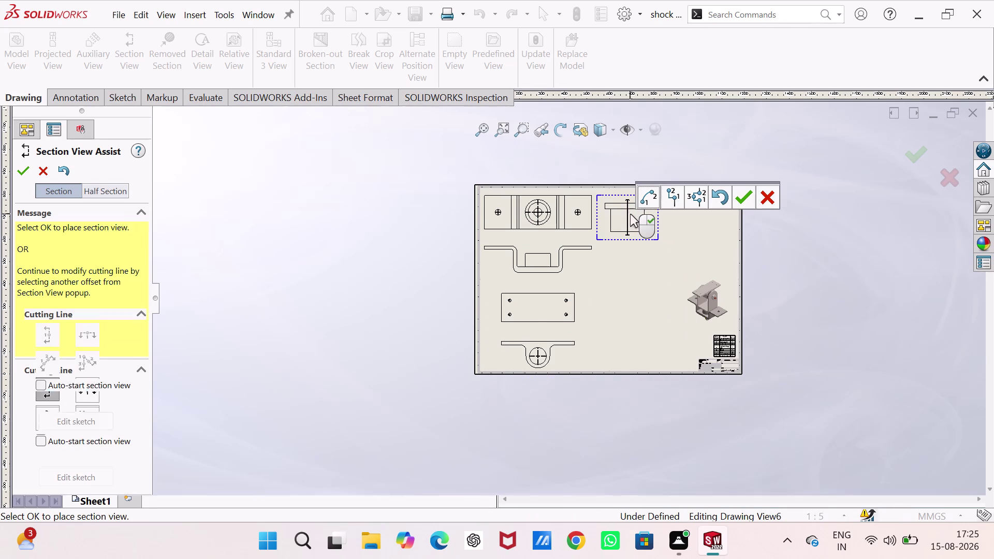
click(742, 201)
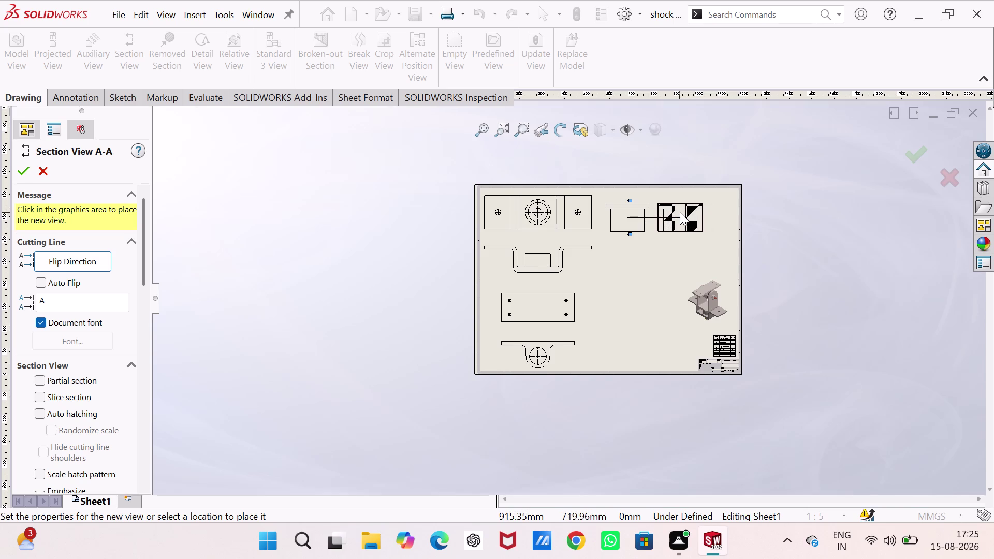
click(679, 213)
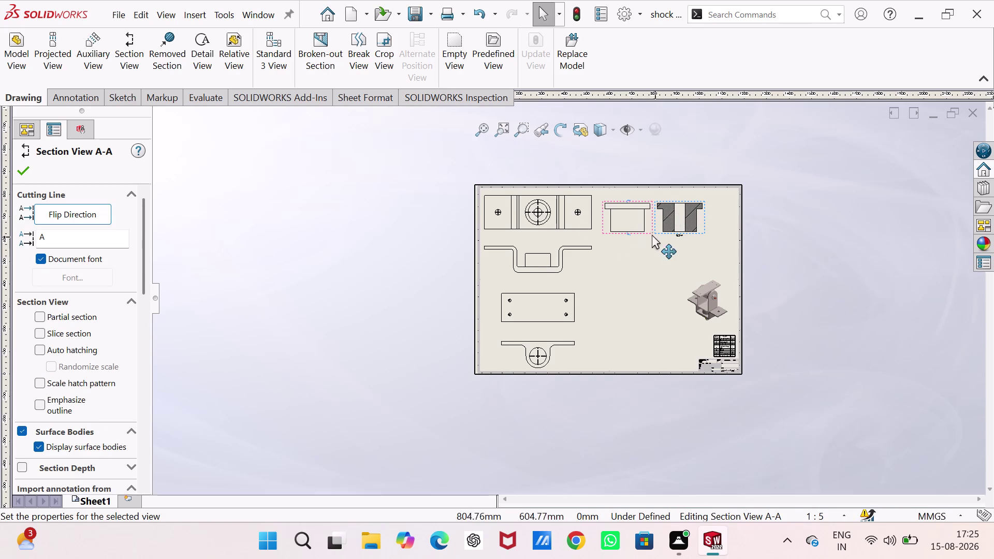
click(26, 171)
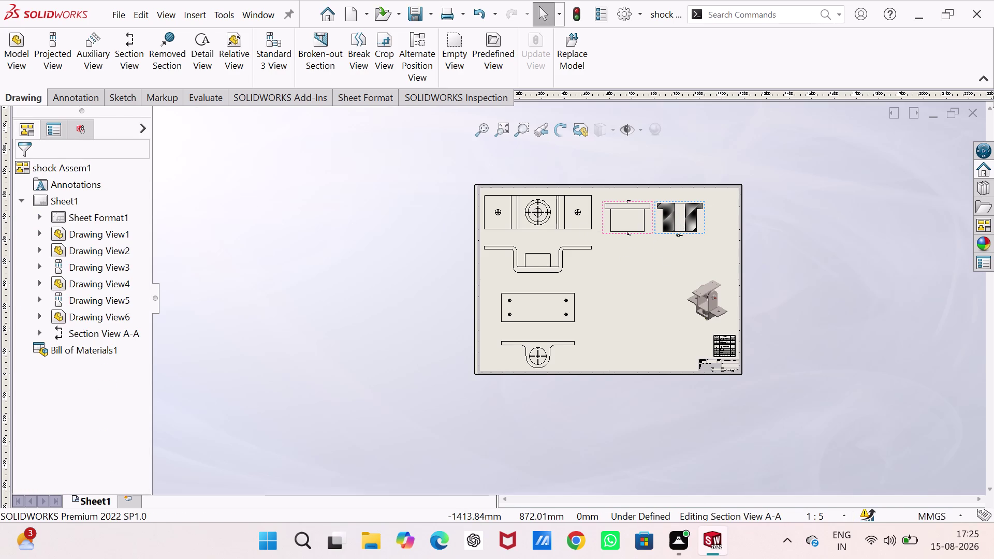
click(20, 50)
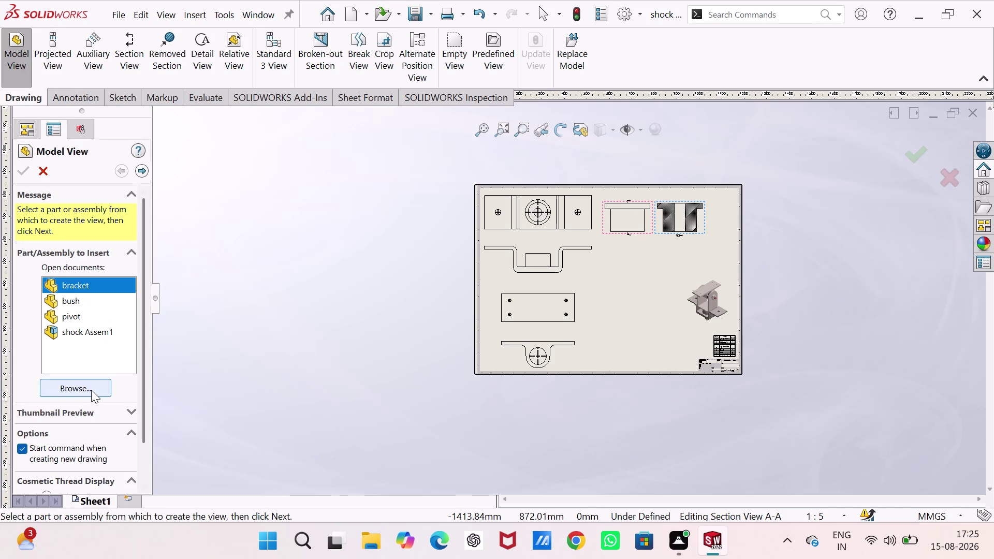
Open the castel nut part and place its hexagonal view plus a projected view mid-sheet.
click(91, 390)
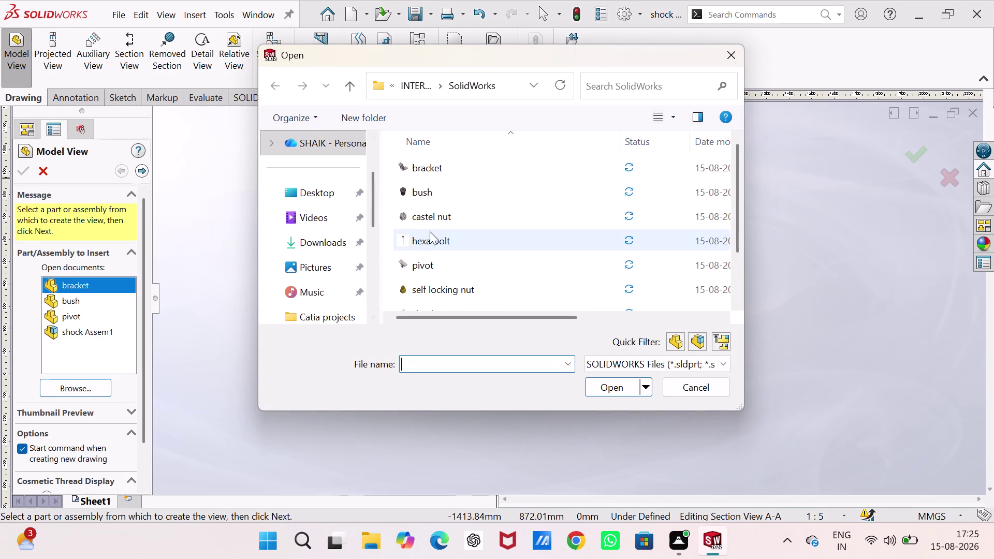
click(439, 216)
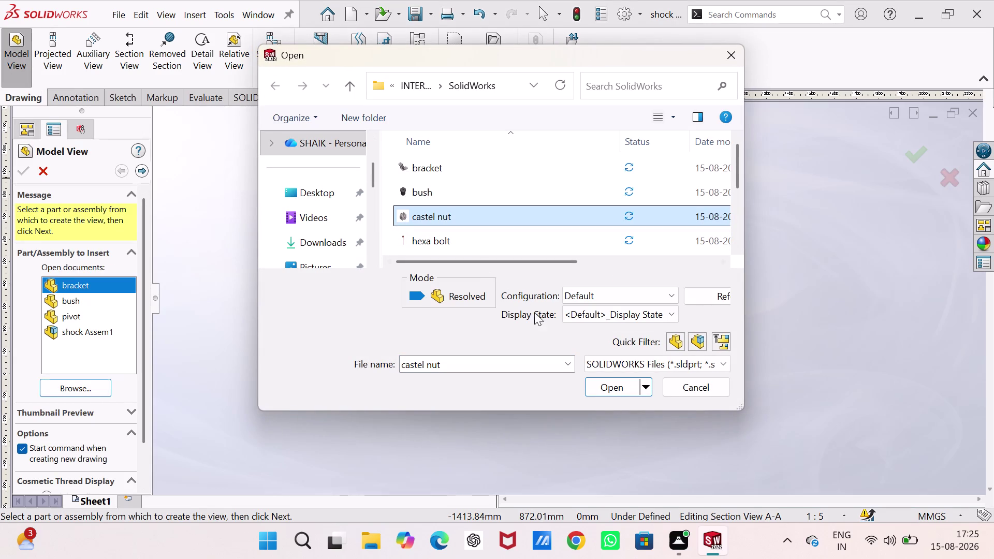
click(615, 385)
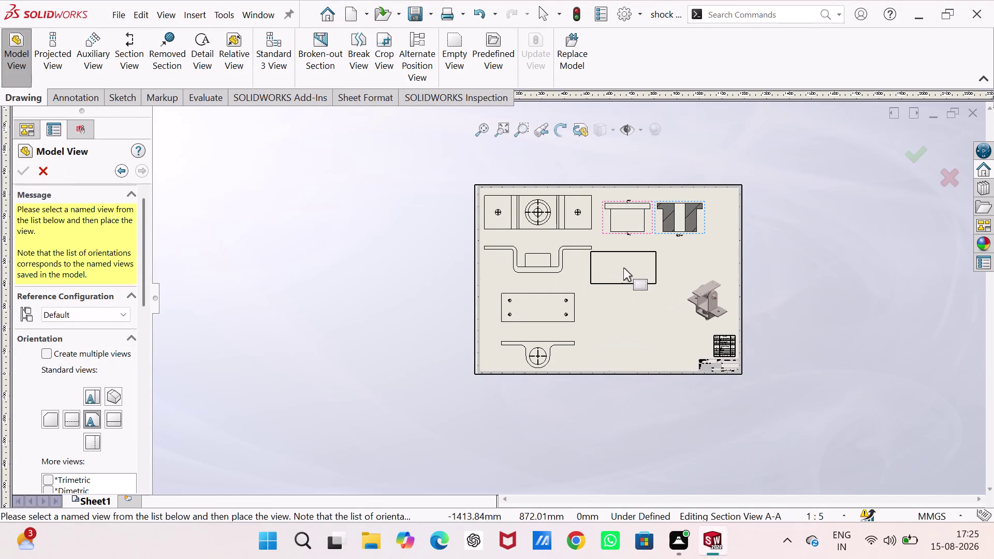
click(630, 285)
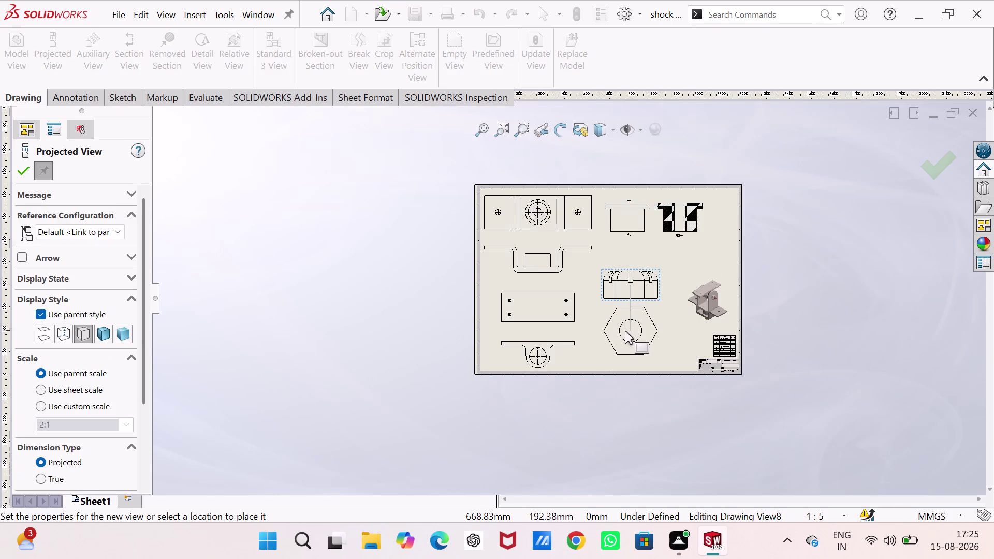
click(625, 330)
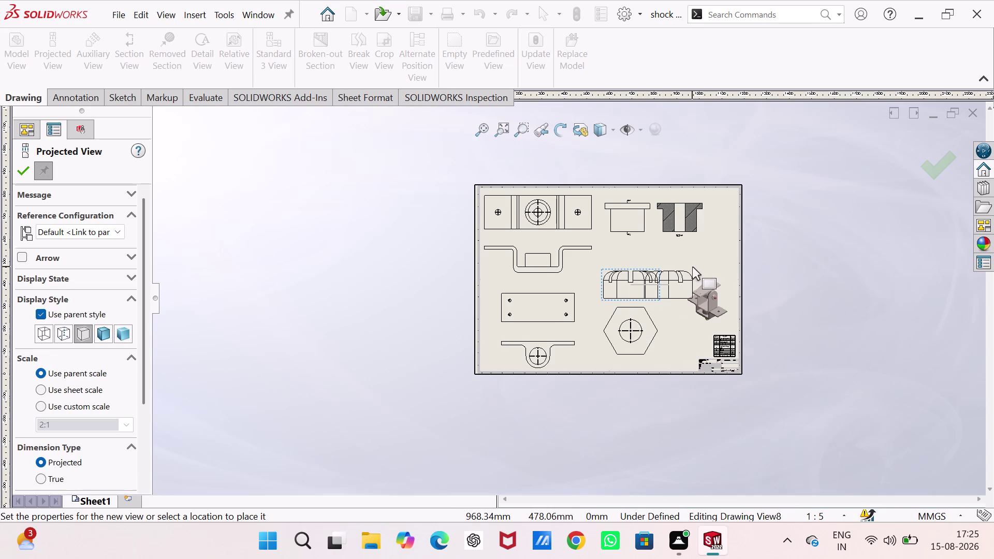
key(Escape)
key(Escape)
drag(636, 268, 637, 253)
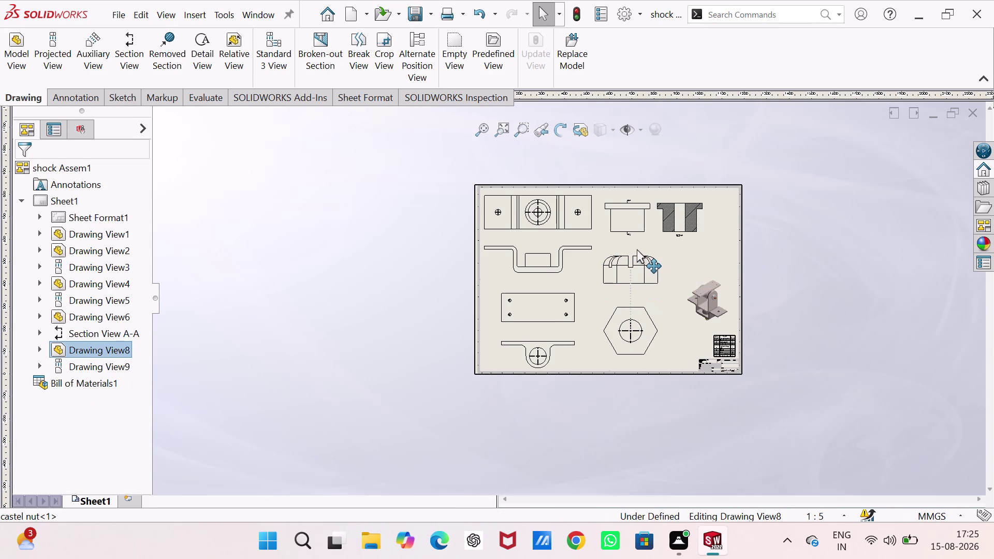
Nudge the castel nut views, zoom the sheet, and start a new Model View insertion.
drag(636, 252, 635, 237)
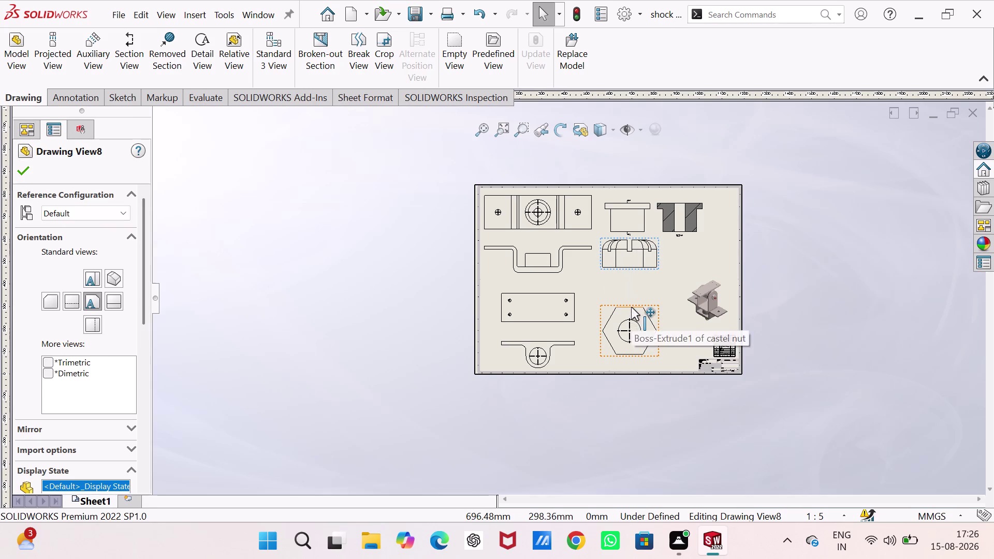
drag(631, 307, 637, 277)
scroll(down, 3)
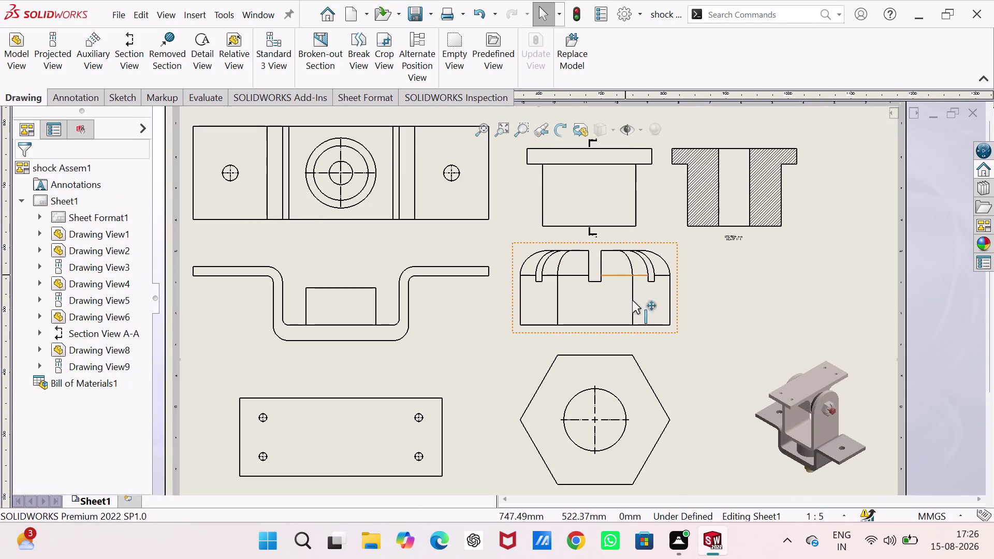
scroll(up, 3)
scroll(down, 3)
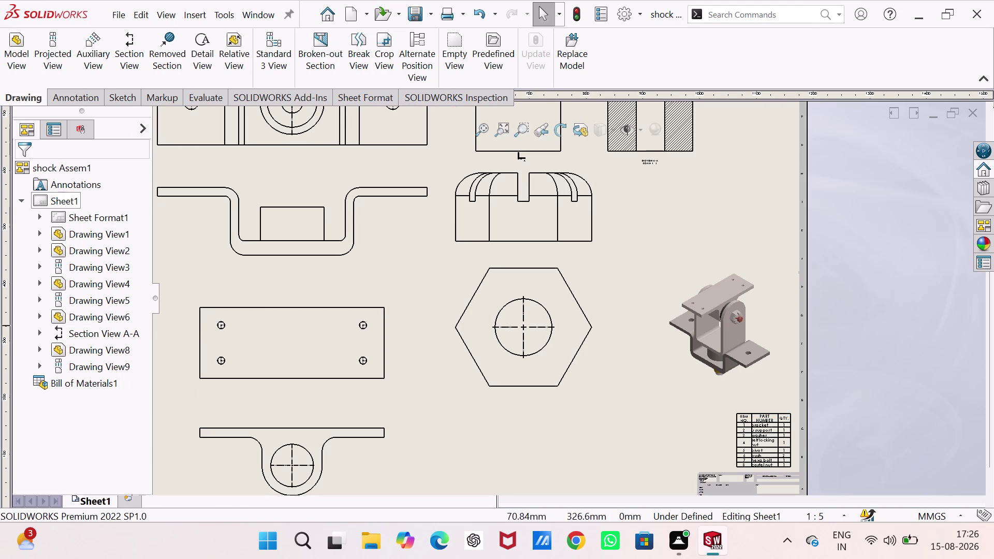
click(18, 50)
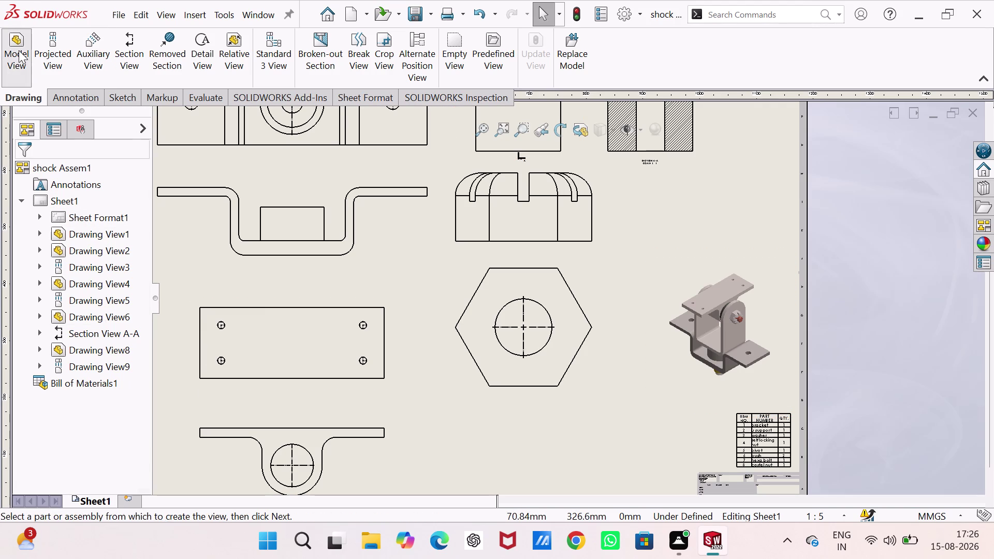
Open the self locking nut part and place its front view on the sheet.
click(96, 390)
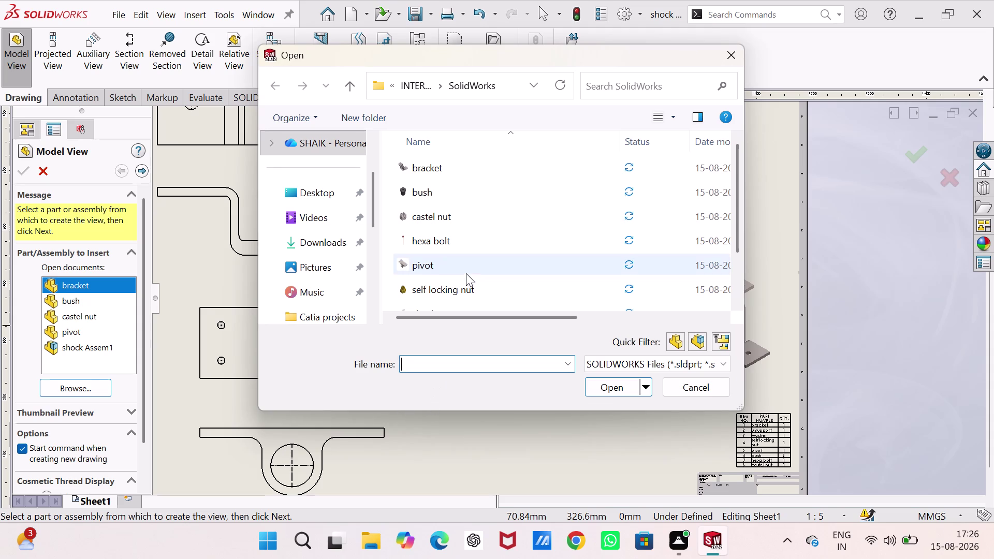
click(451, 283)
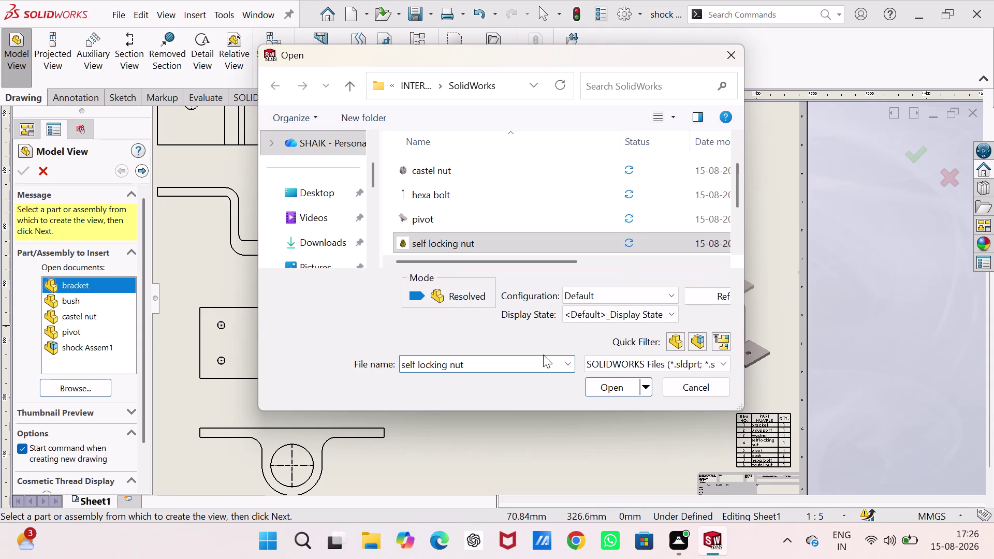
click(600, 385)
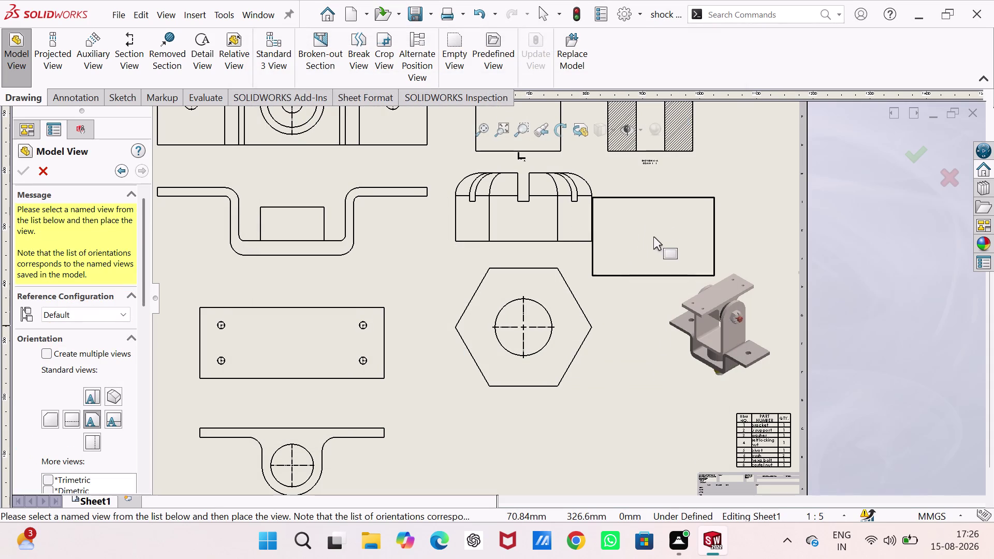
click(658, 226)
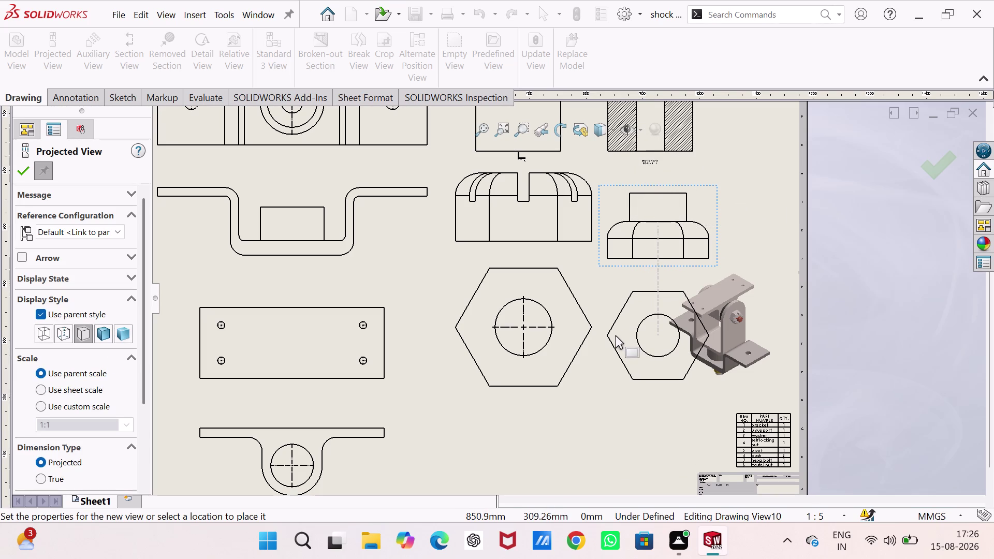
Place a projected view of the self locking nut above its hexagonal end view.
drag(670, 200, 698, 129)
drag(694, 140, 678, 179)
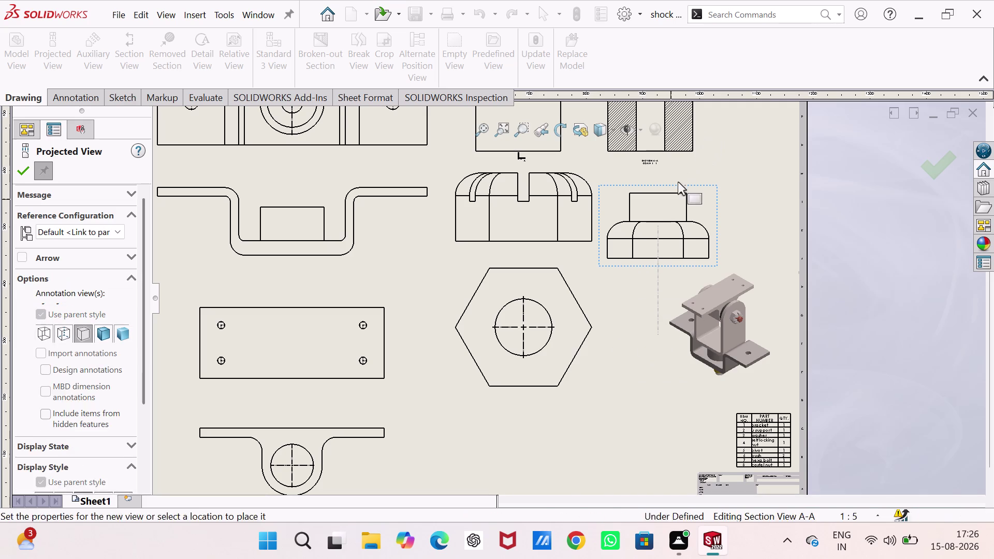
drag(676, 189, 670, 220)
drag(673, 198, 680, 164)
drag(680, 164, 694, 145)
drag(685, 233, 691, 233)
drag(711, 228, 733, 226)
drag(735, 225, 744, 226)
click(744, 226)
drag(744, 227, 687, 207)
double_click(687, 206)
double_click(683, 201)
scroll(up, 3)
drag(677, 199, 676, 199)
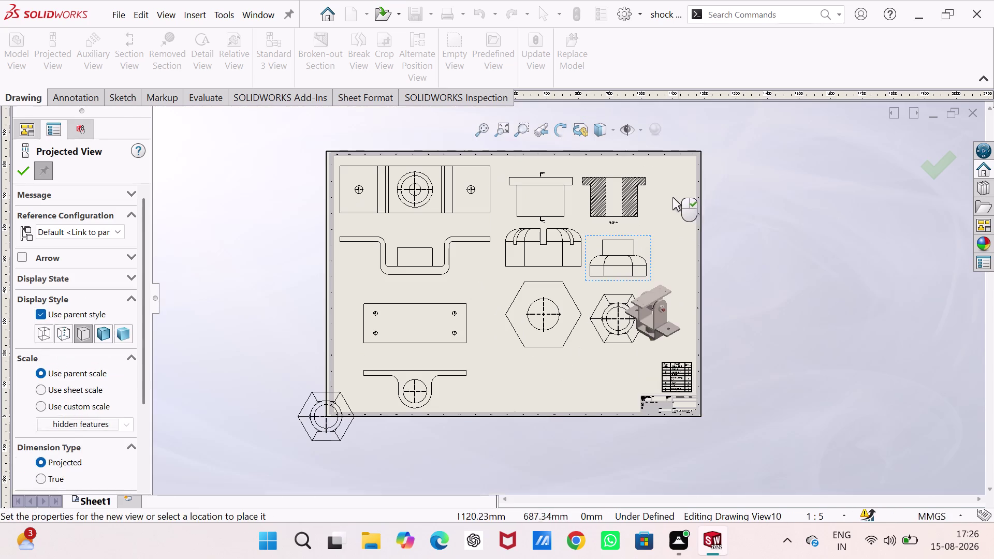
drag(676, 199, 655, 191)
scroll(down, 3)
drag(617, 242, 617, 288)
Place the nut's isometric projected view, then finish projecting views.
click(617, 300)
scroll(down, 3)
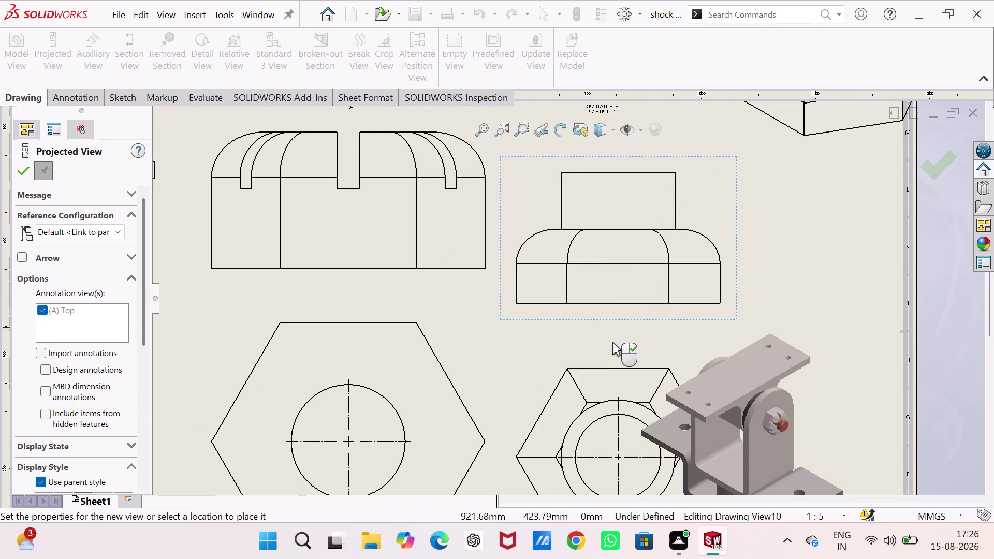
drag(608, 377, 607, 395)
drag(607, 388, 616, 194)
drag(618, 187, 621, 285)
drag(620, 289, 634, 266)
drag(660, 210, 662, 216)
drag(729, 290, 644, 308)
drag(337, 290, 580, 262)
drag(589, 265, 582, 279)
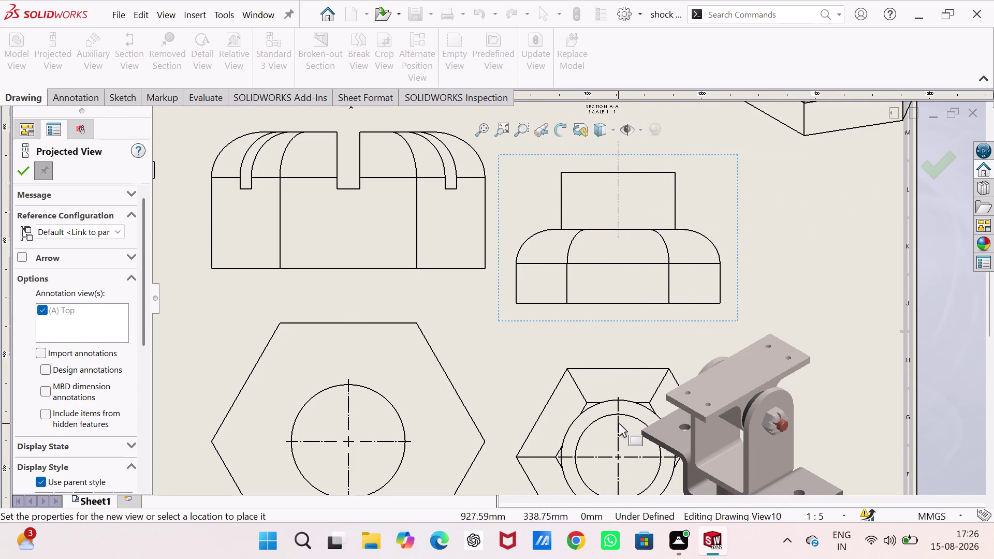
scroll(up, 3)
scroll(up, 3)
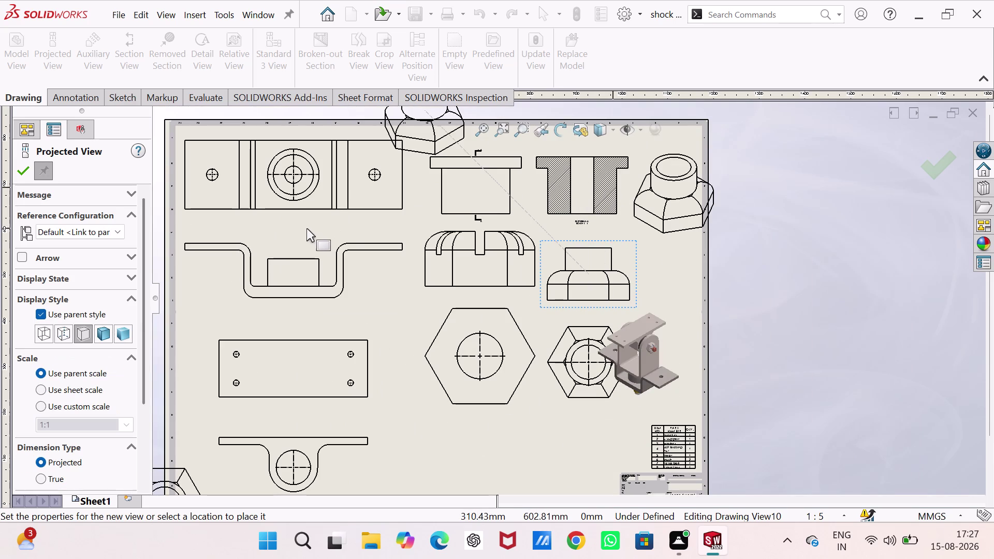
key(Escape)
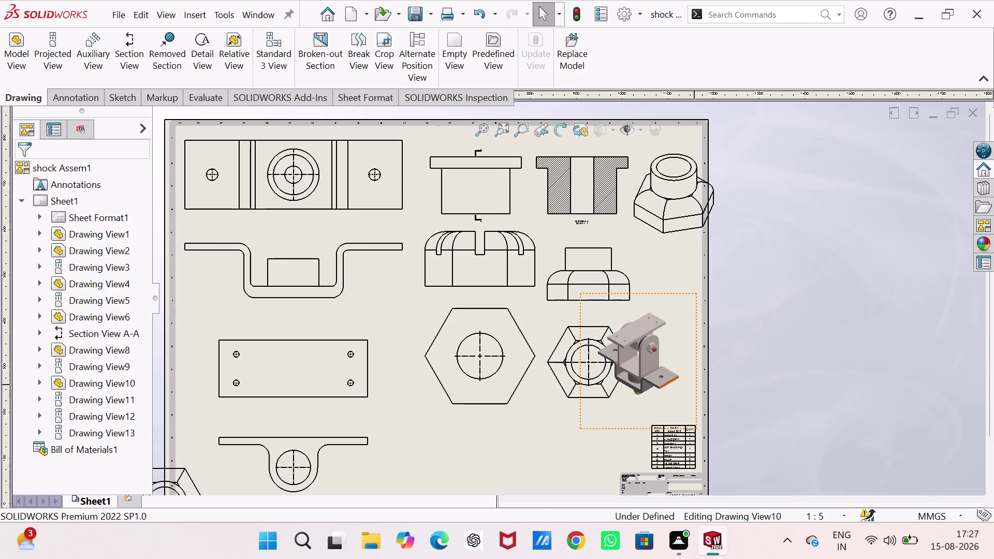
Shift the assembly isometric, self locking nut and castel nut front views into one row.
drag(679, 294, 713, 293)
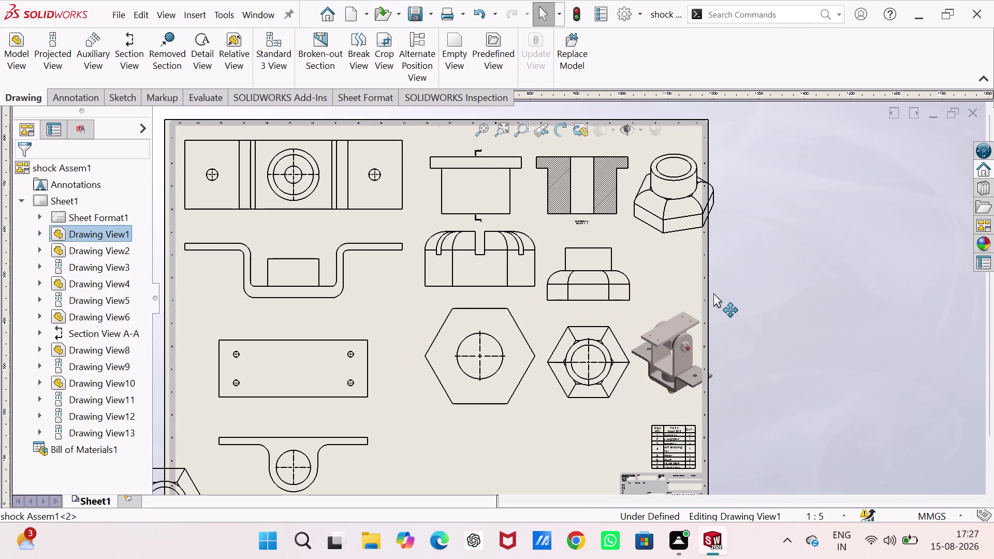
drag(713, 293, 702, 294)
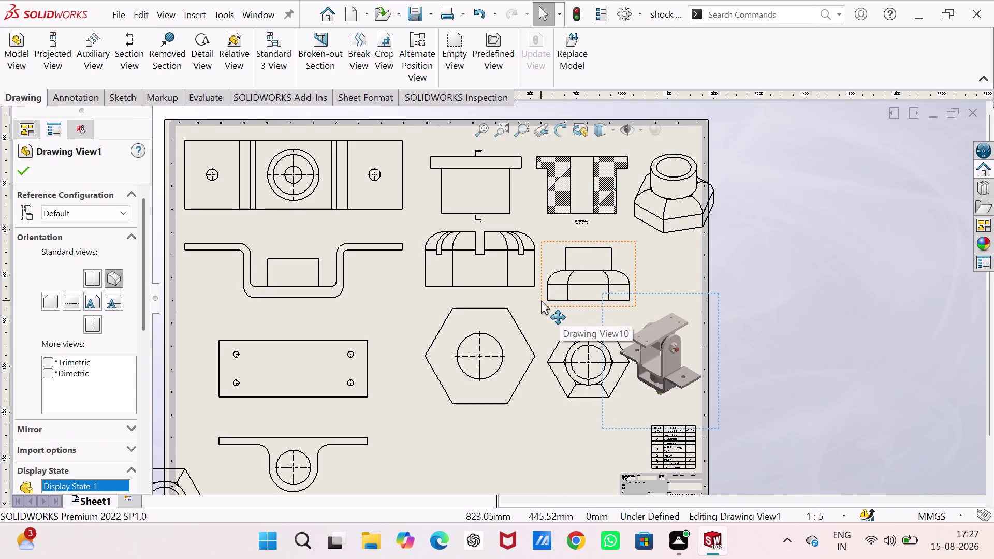
drag(541, 300, 536, 297)
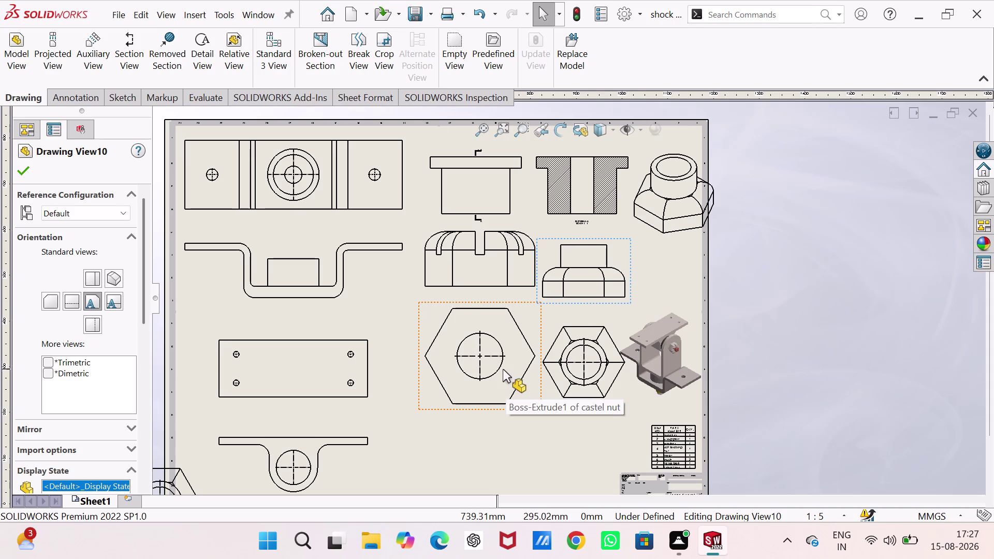
scroll(up, 3)
scroll(down, 3)
scroll(down, 3)
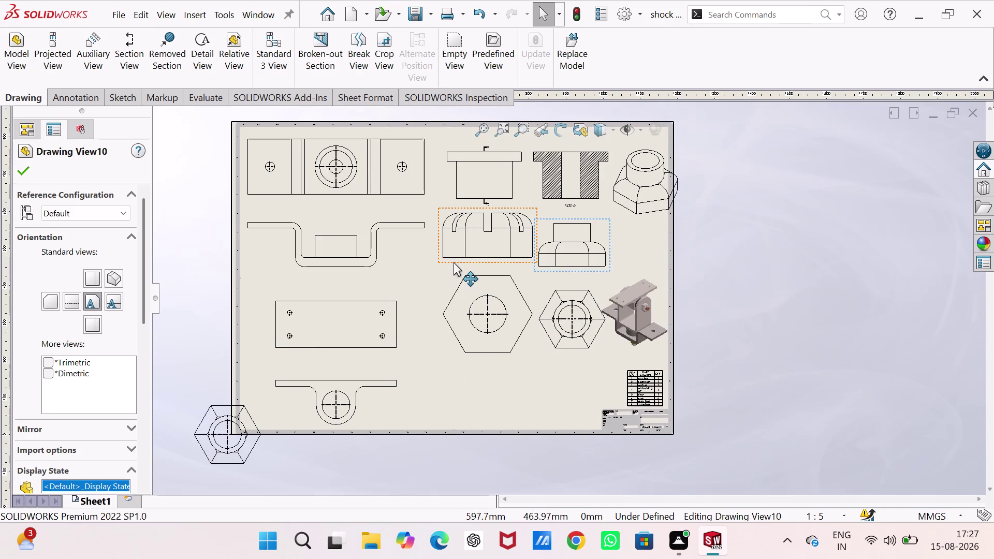
drag(441, 264, 430, 264)
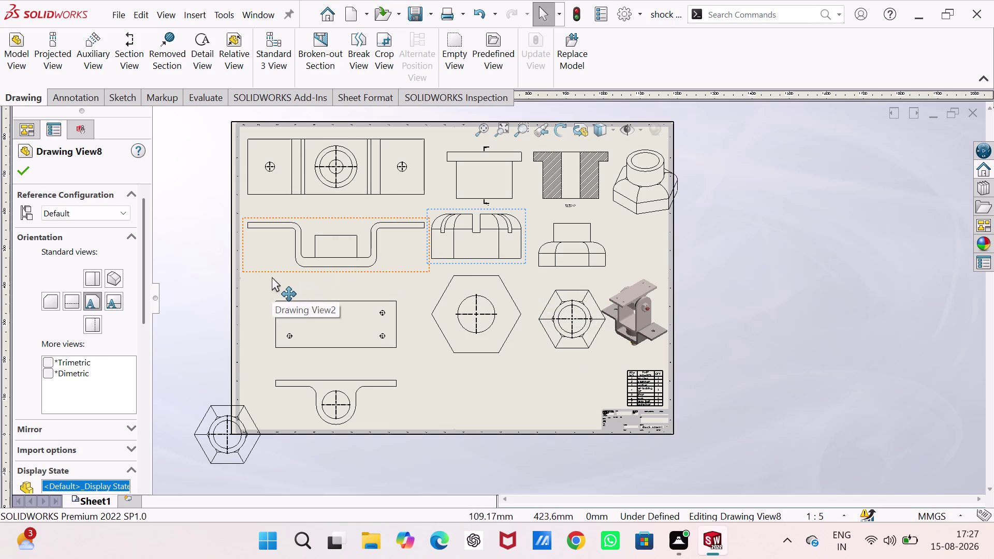
Zoom in and out over the sheet to check the aligned nut views.
click(19, 174)
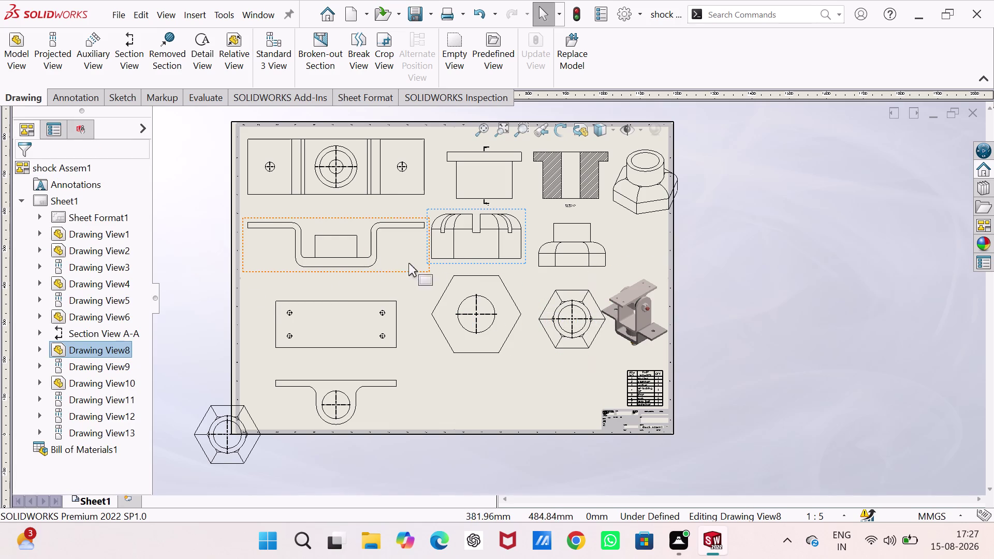
scroll(down, 3)
scroll(down, 3)
scroll(up, 3)
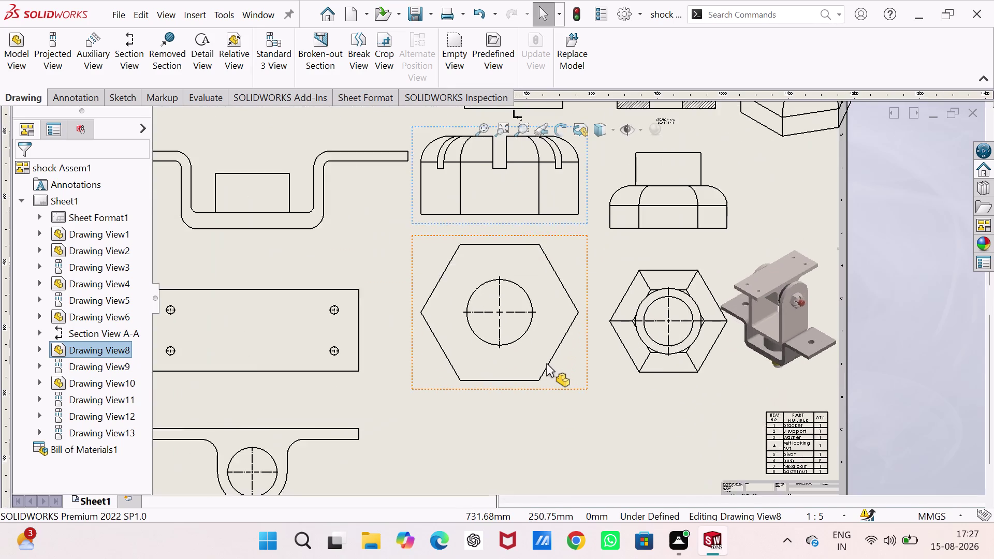
scroll(up, 3)
scroll(up, 3)
scroll(down, 3)
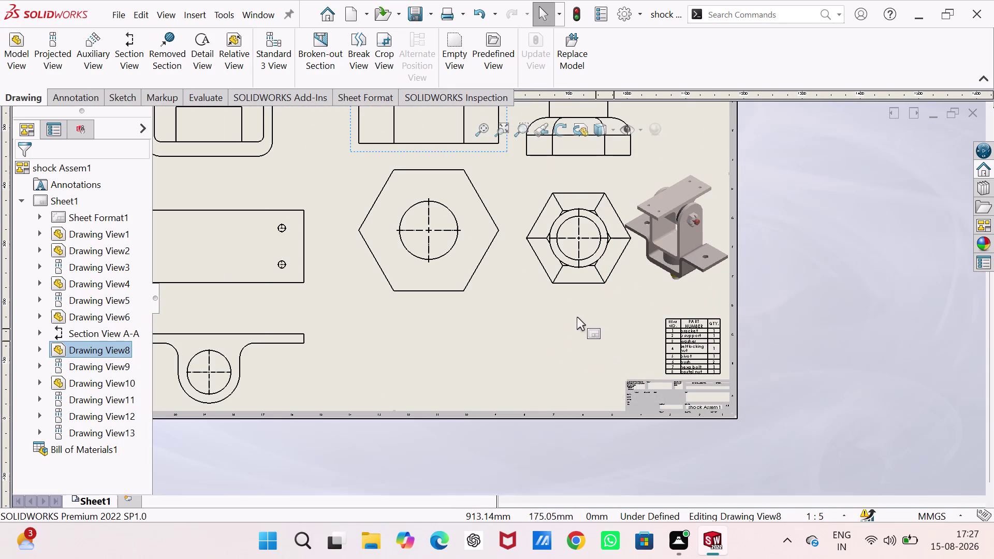
scroll(up, 3)
scroll(up, 3)
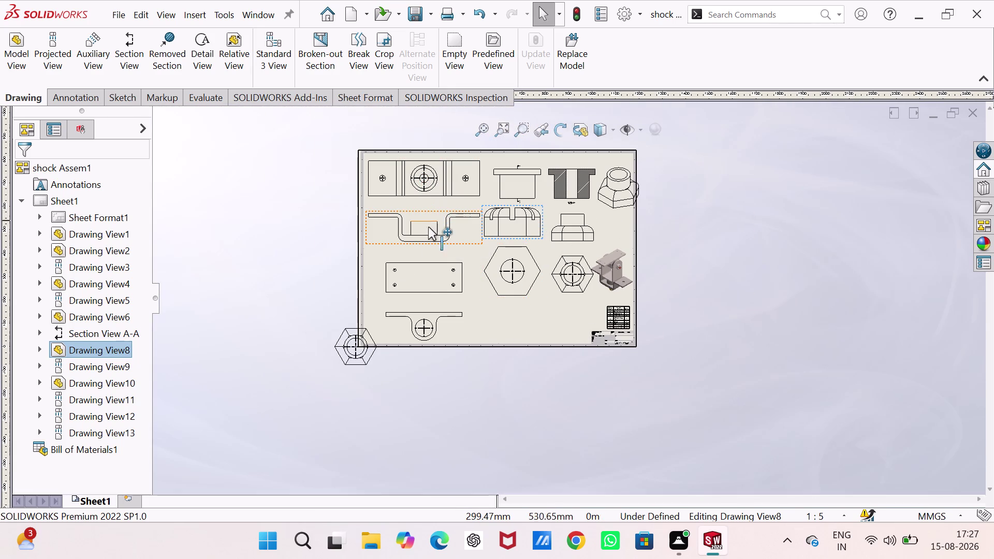
Delete the stray self locking nut view lying outside the sheet.
click(346, 352)
right_click(346, 351)
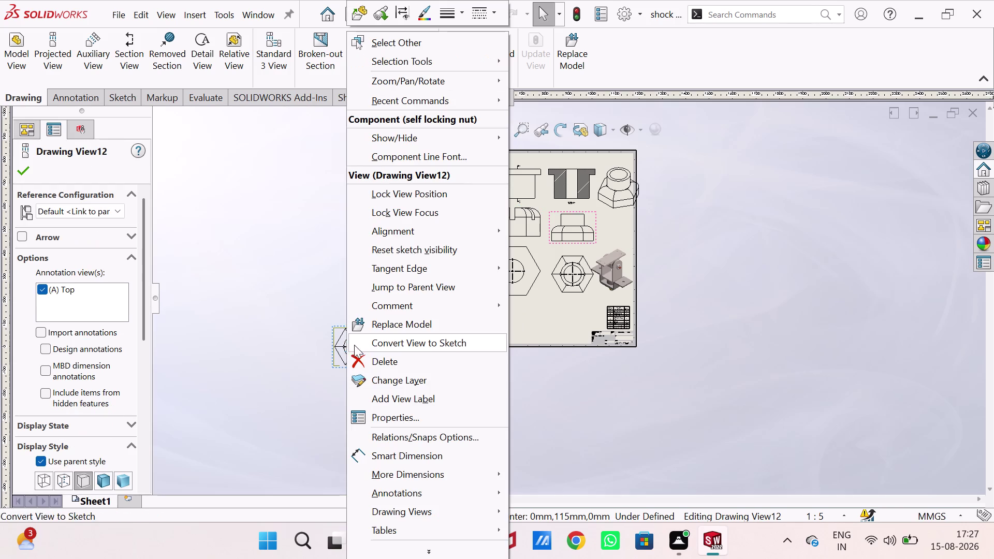
click(370, 365)
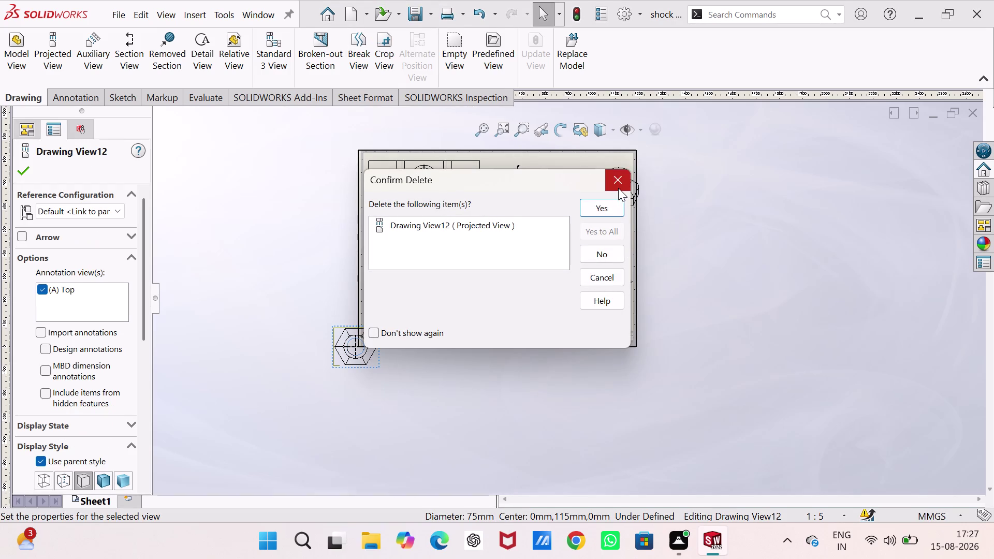
click(612, 206)
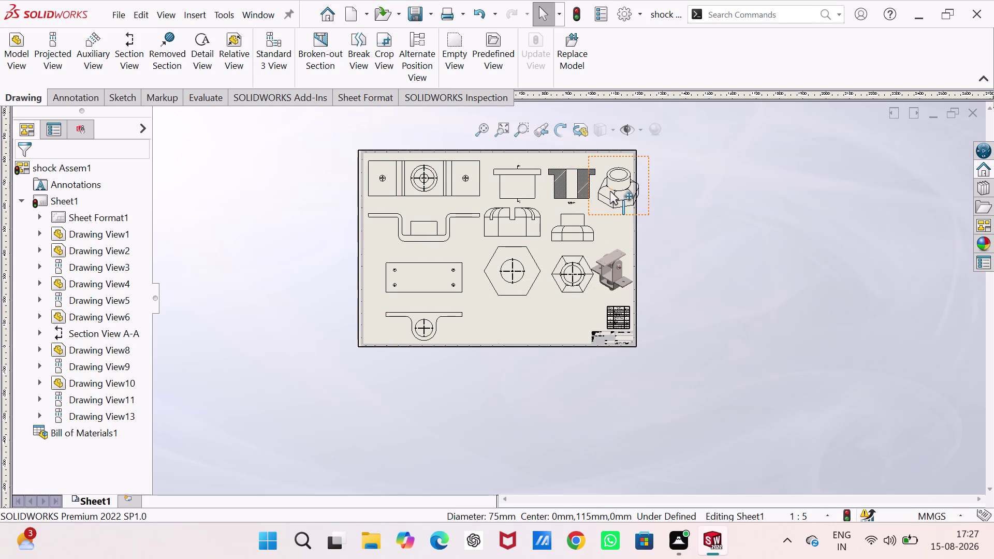
Delete the nut's isometric view at the top right of the sheet.
right_click(623, 189)
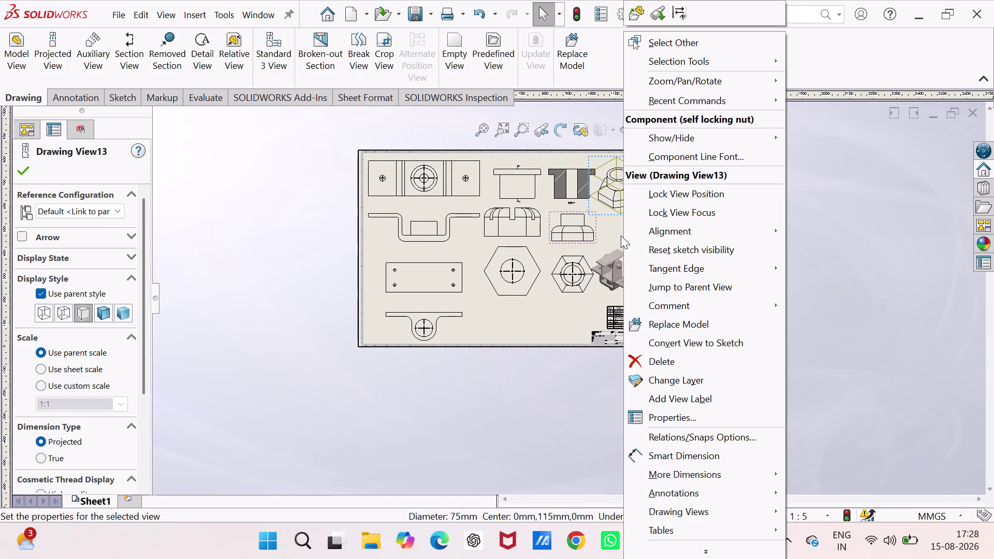
click(650, 357)
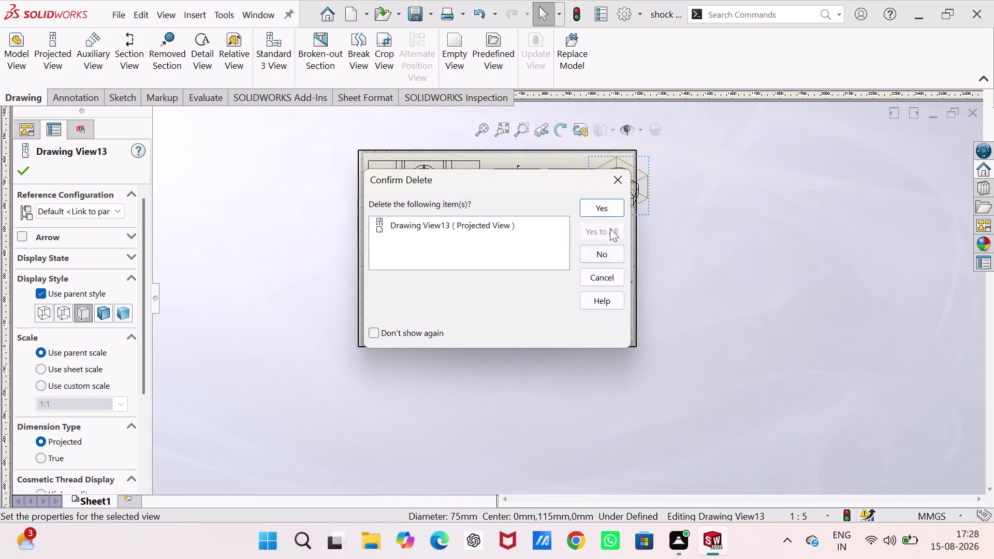
click(615, 210)
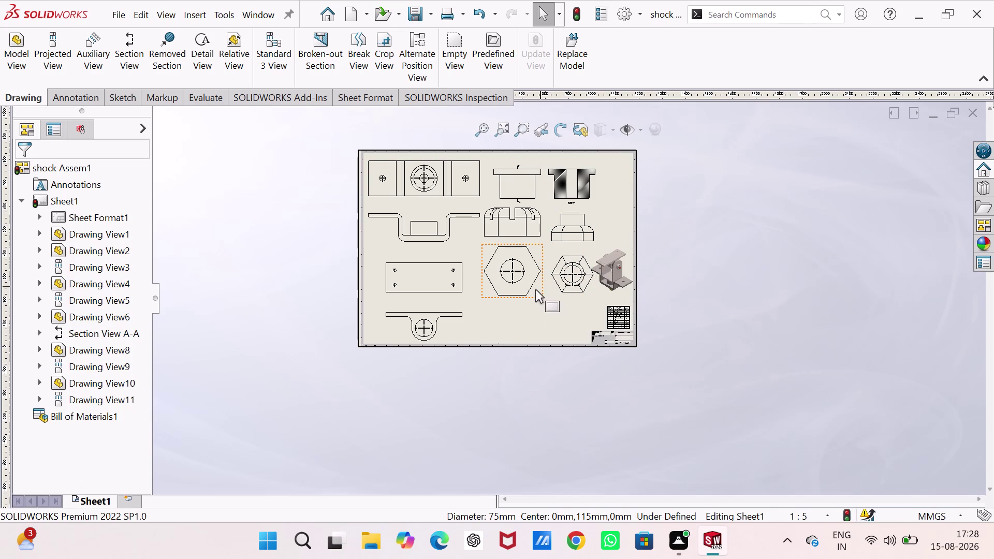
right_click(554, 276)
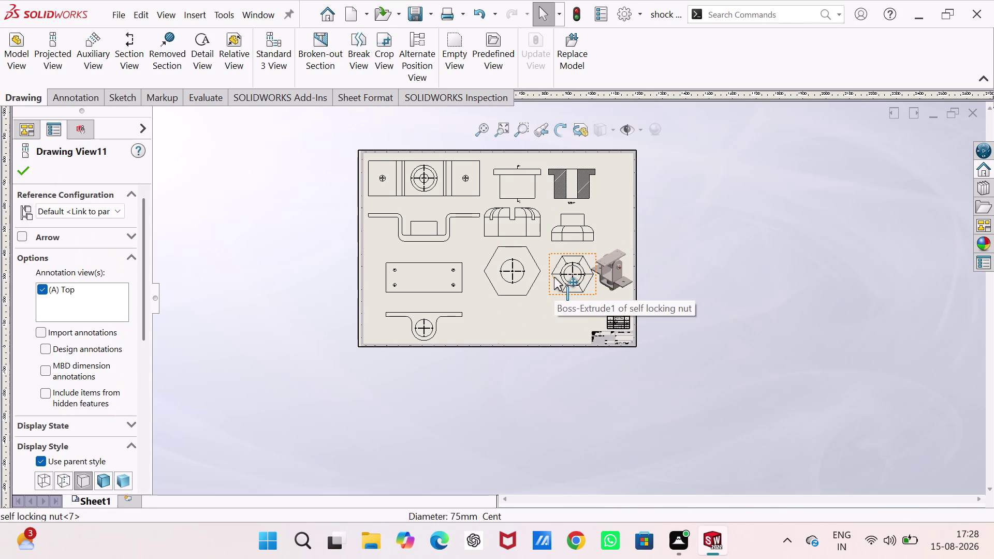
click(314, 342)
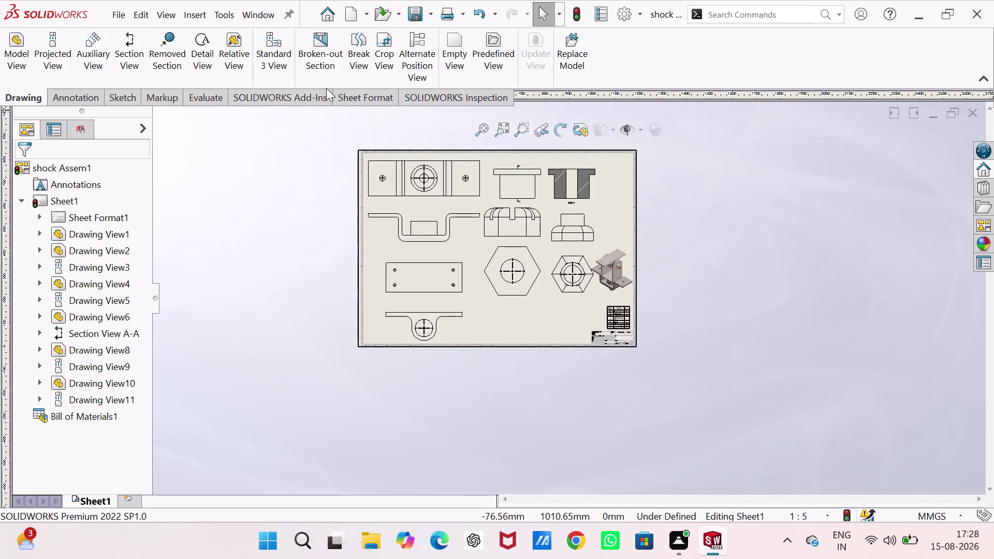
click(25, 45)
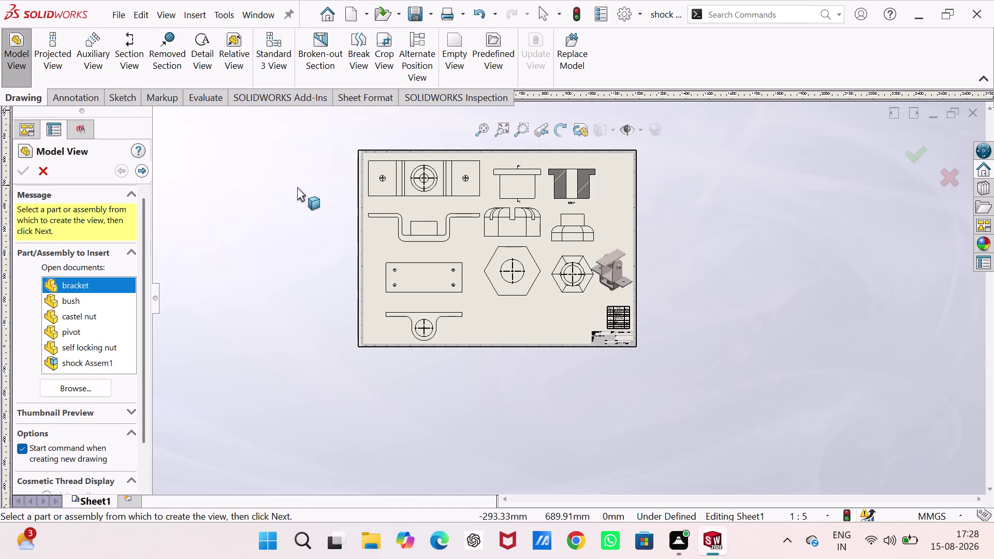
Zoom around the sheet and open the Browse dialog to find an unopened part.
scroll(down, 3)
scroll(up, 3)
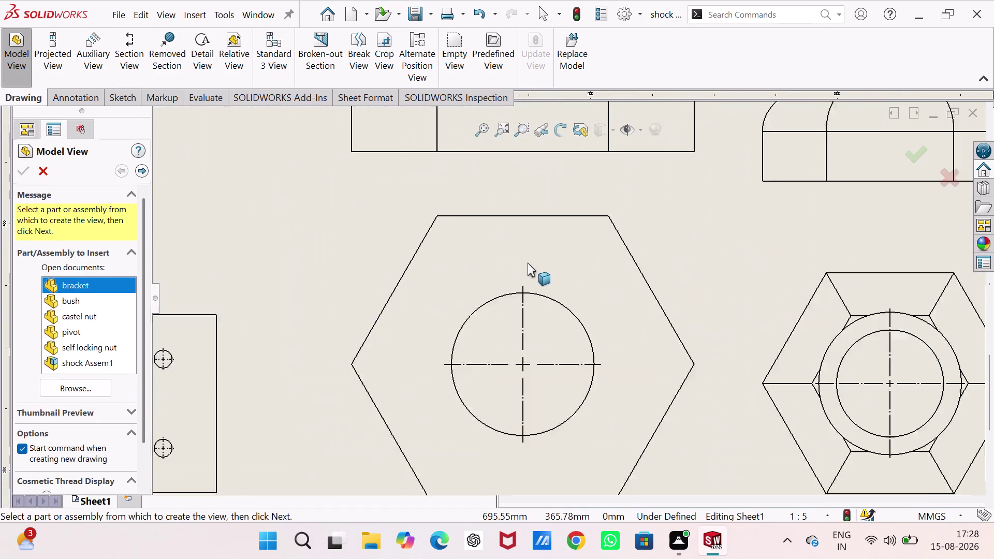
scroll(up, 3)
scroll(down, 3)
scroll(up, 3)
scroll(down, 3)
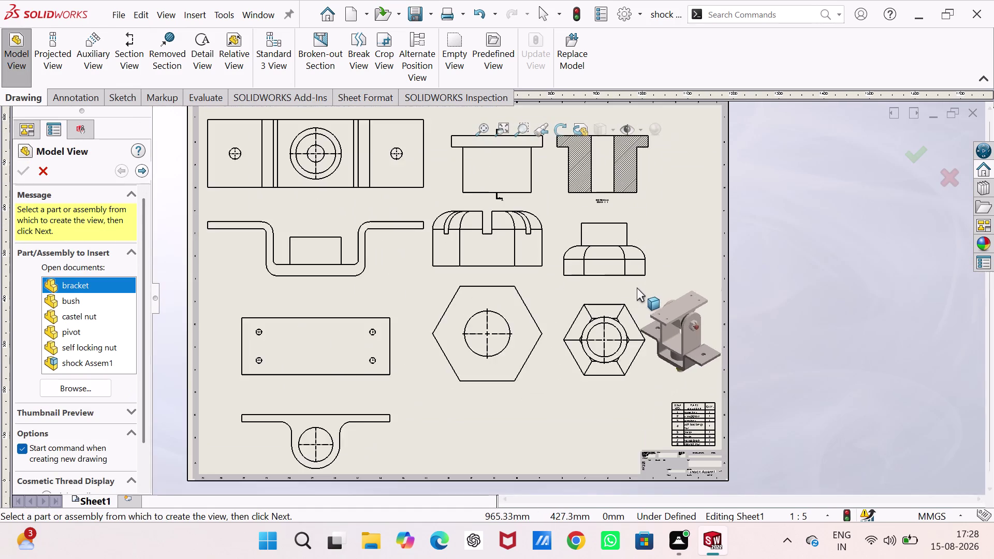
scroll(up, 3)
scroll(down, 3)
scroll(up, 3)
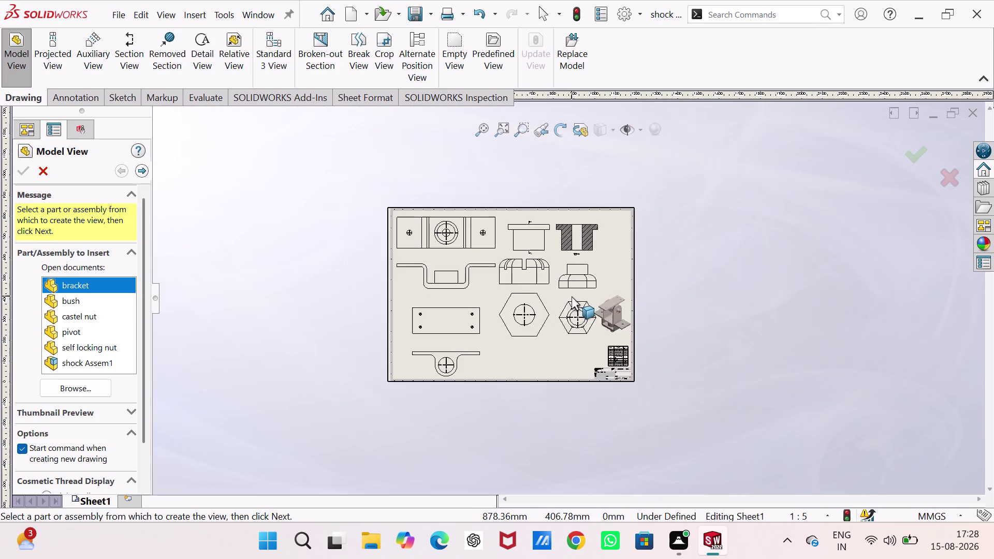
scroll(up, 3)
scroll(down, 3)
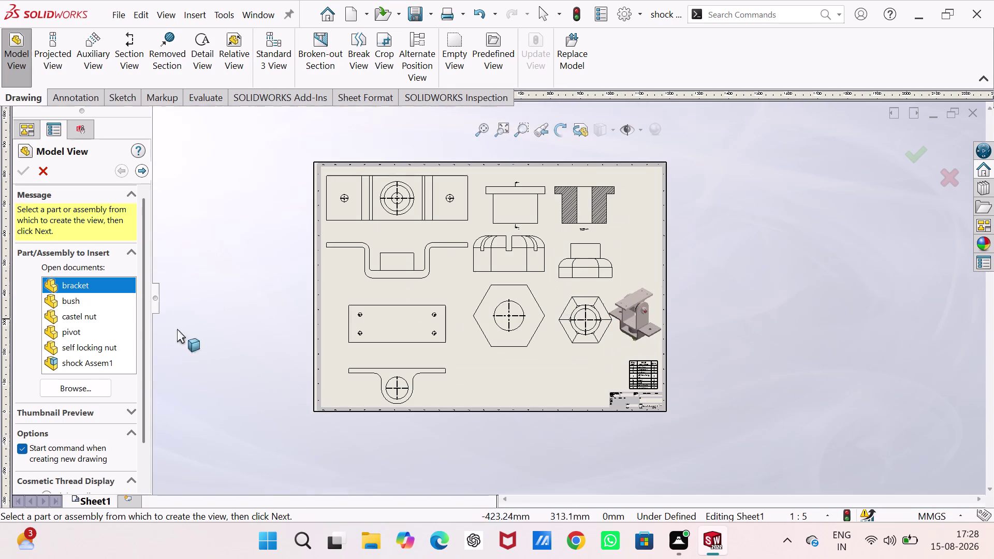
click(79, 392)
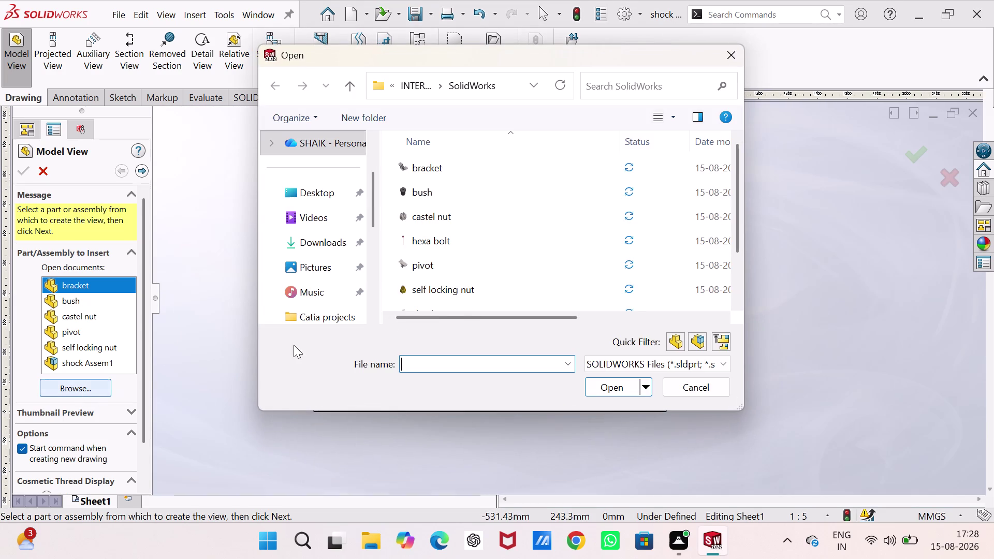
scroll(down, 3)
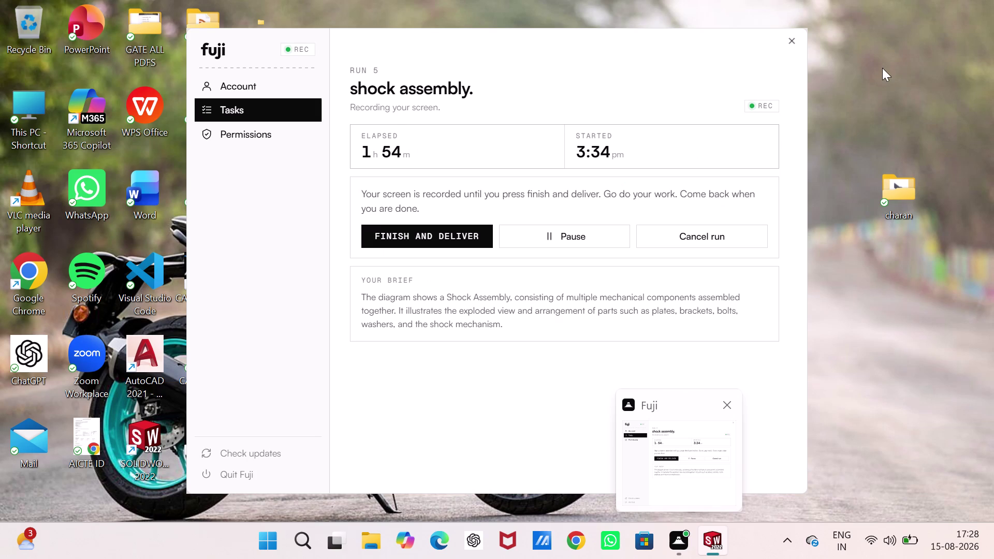
drag(882, 68, 876, 68)
Close the file browser without choosing, then reopen Browse.
click(852, 87)
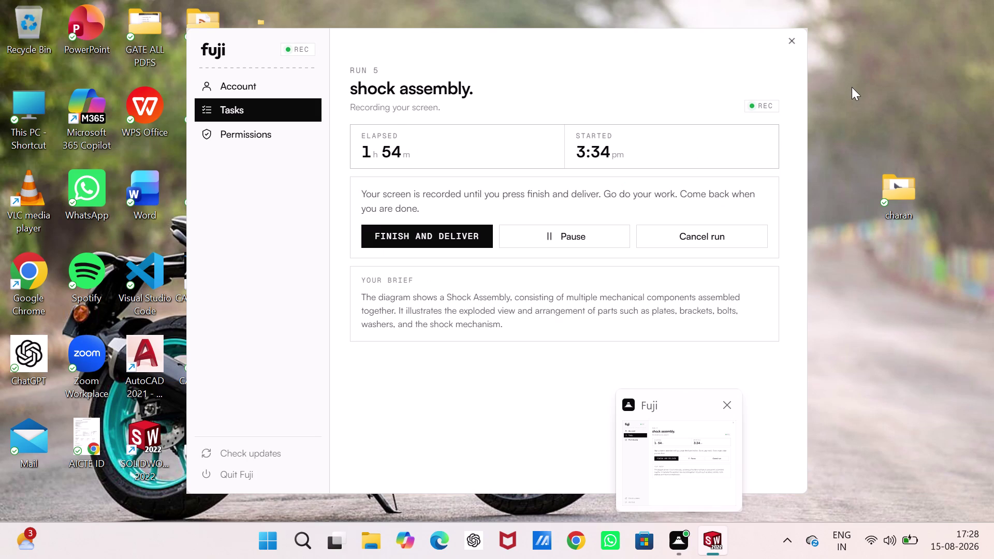
double_click(852, 86)
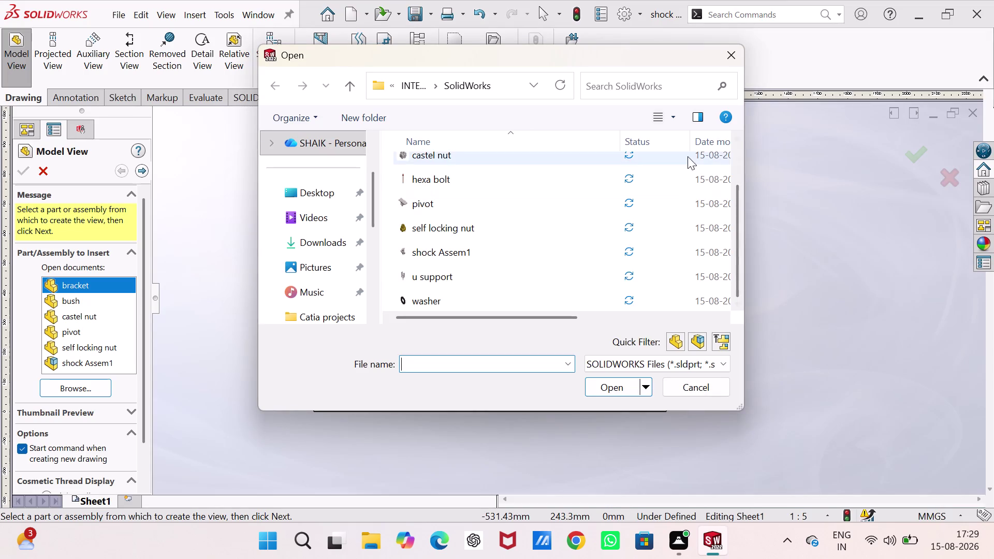
click(740, 55)
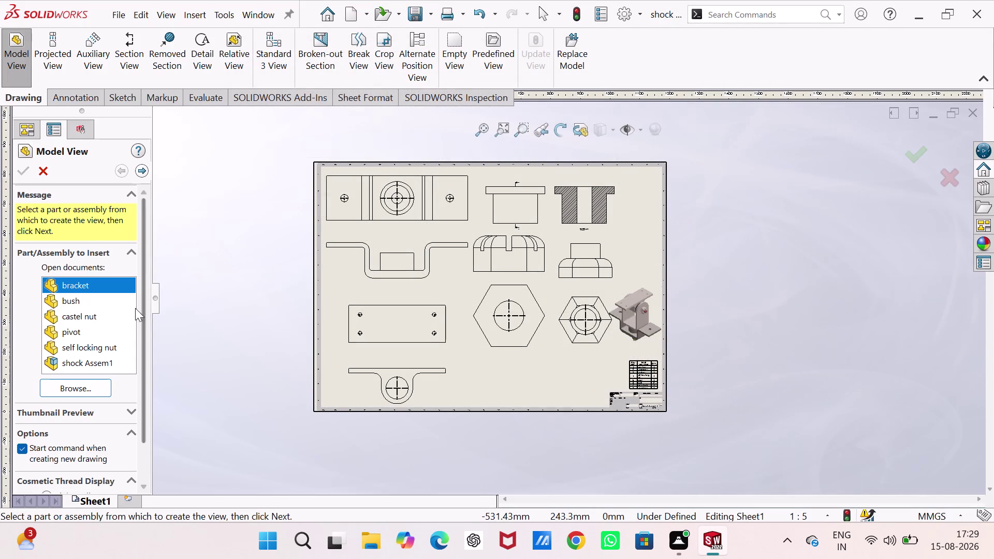
click(93, 392)
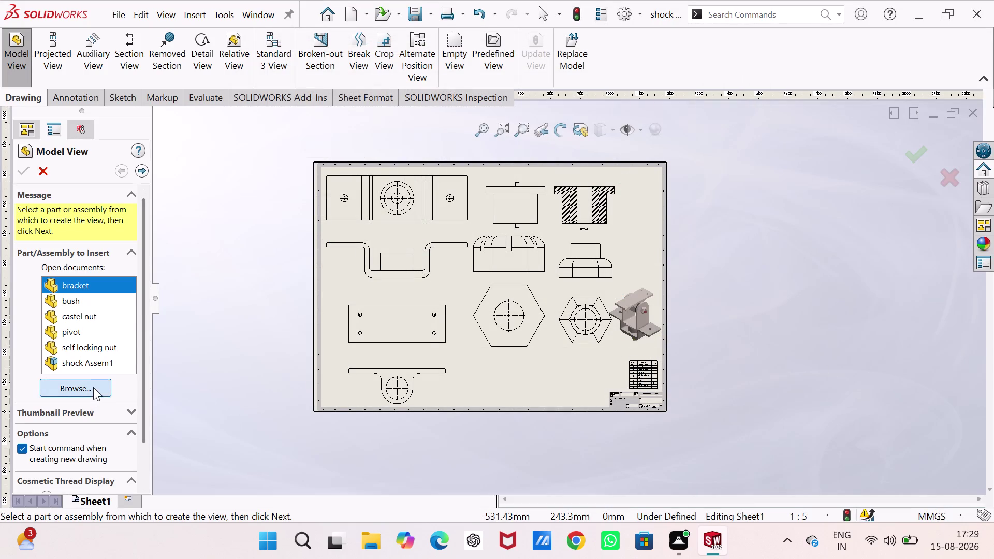
Open the hexa bolt and place its side view with a projected end view below.
scroll(down, 3)
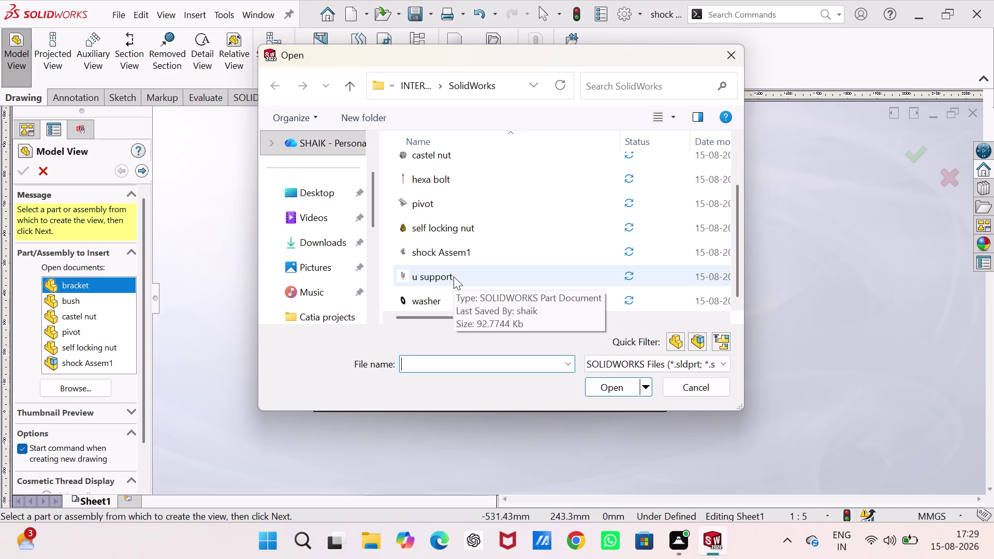
scroll(down, 3)
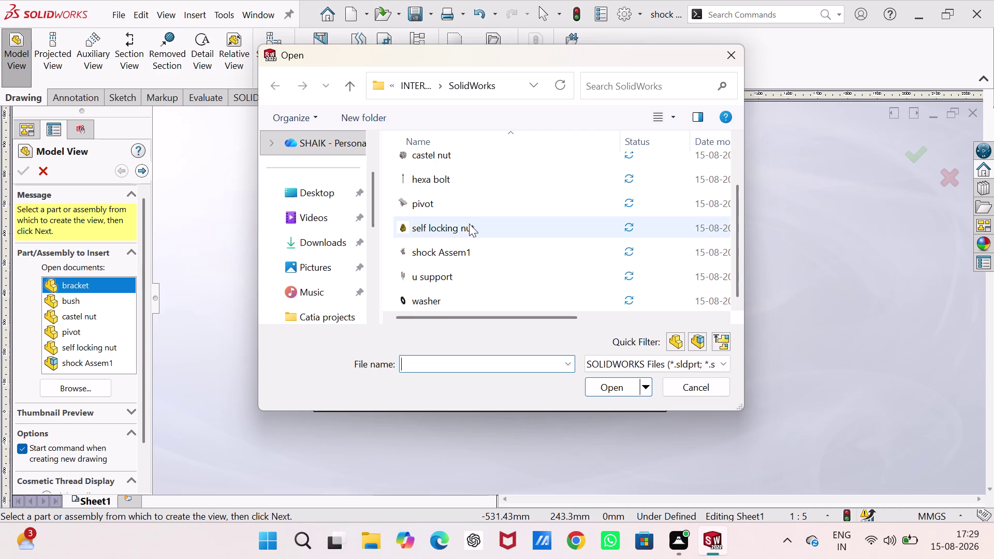
click(468, 181)
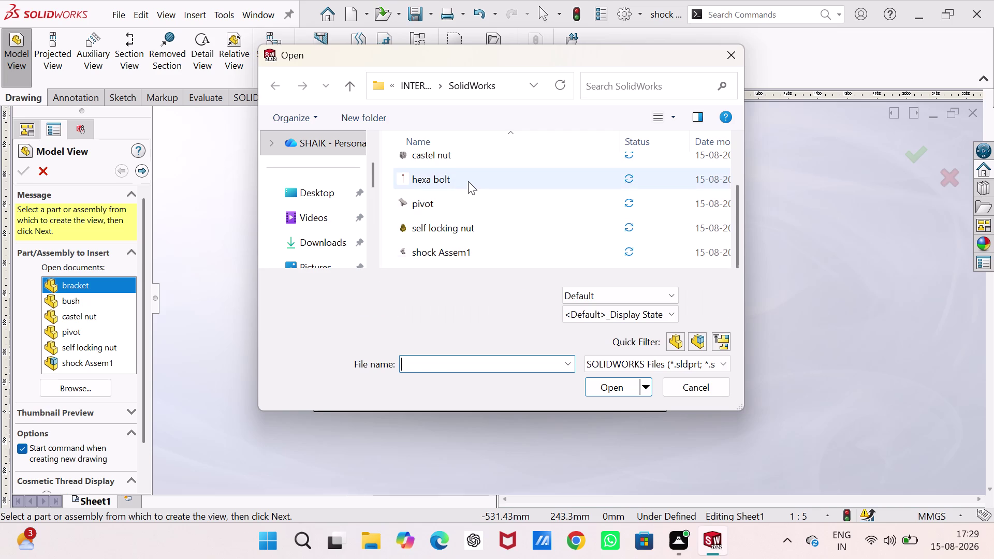
click(625, 390)
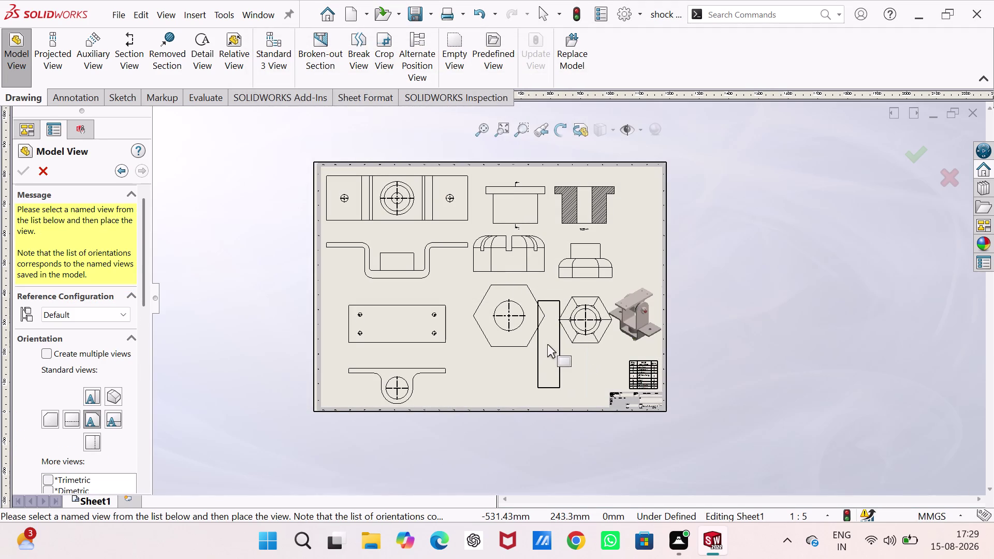
click(552, 354)
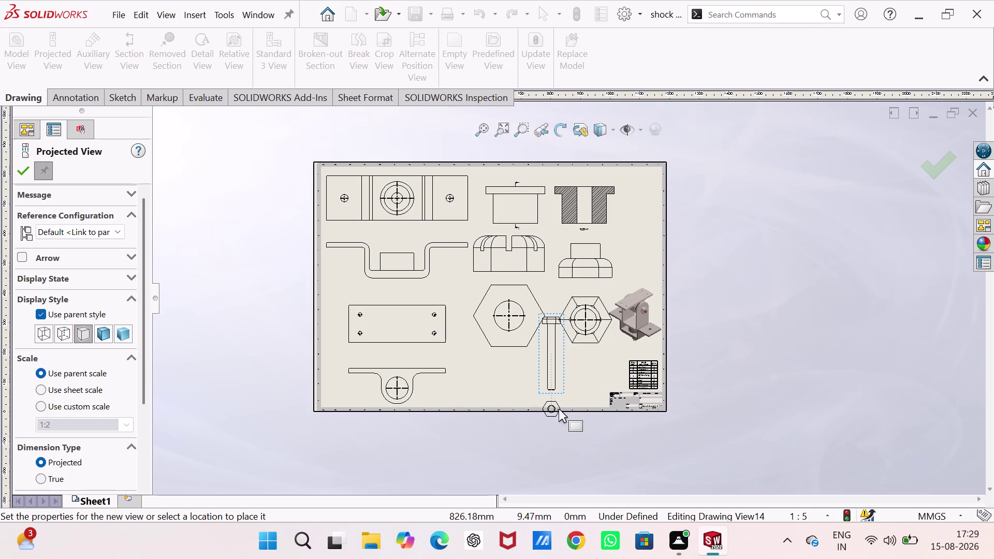
click(558, 409)
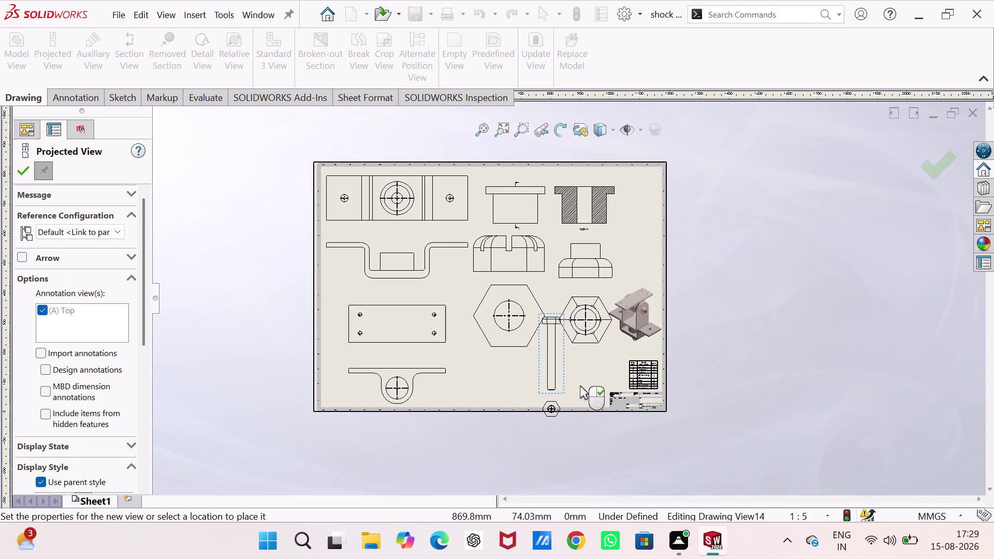
key(Escape)
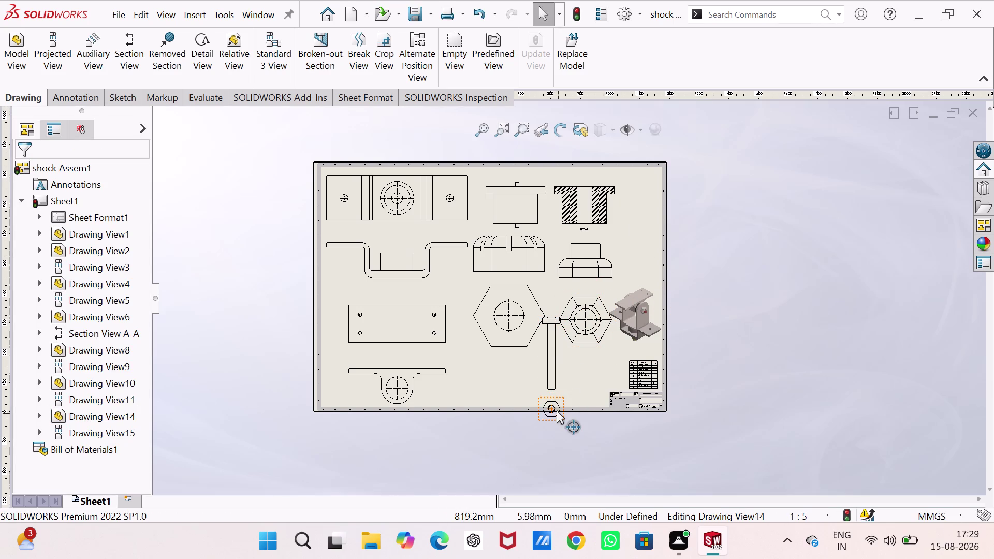
Drag the hexa bolt end view and side view into the sheet's top-right corner, aligned.
drag(560, 397, 590, 364)
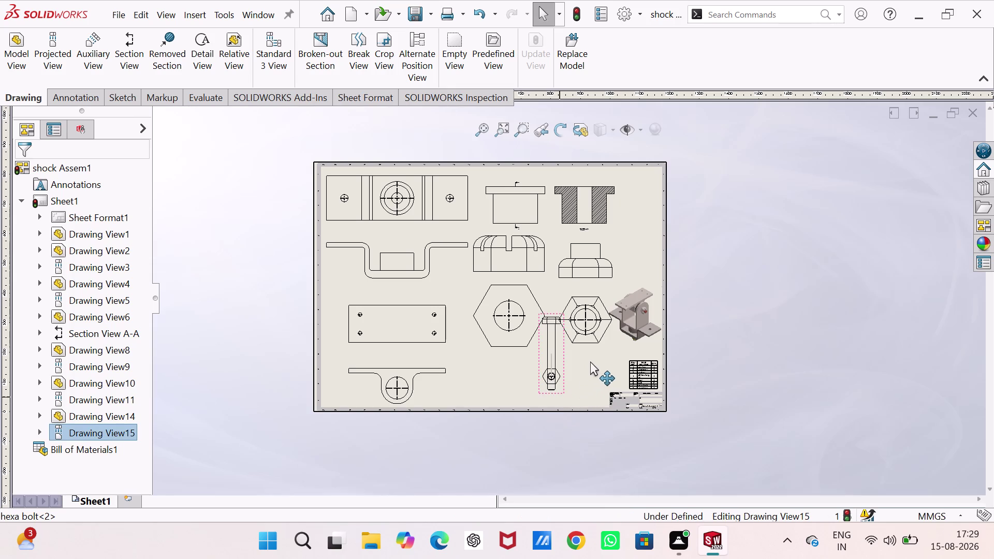
drag(590, 363, 626, 225)
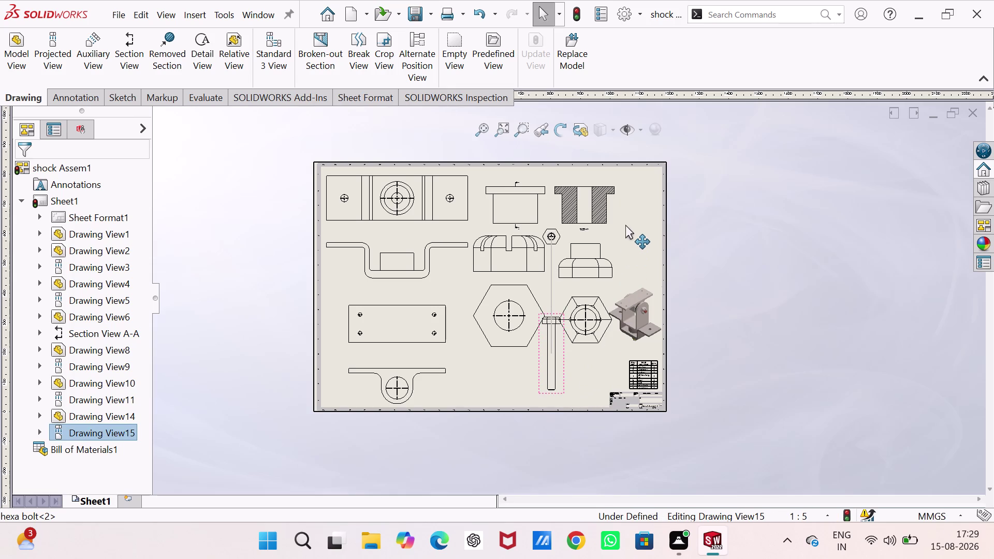
drag(625, 225, 624, 237)
drag(563, 361, 627, 342)
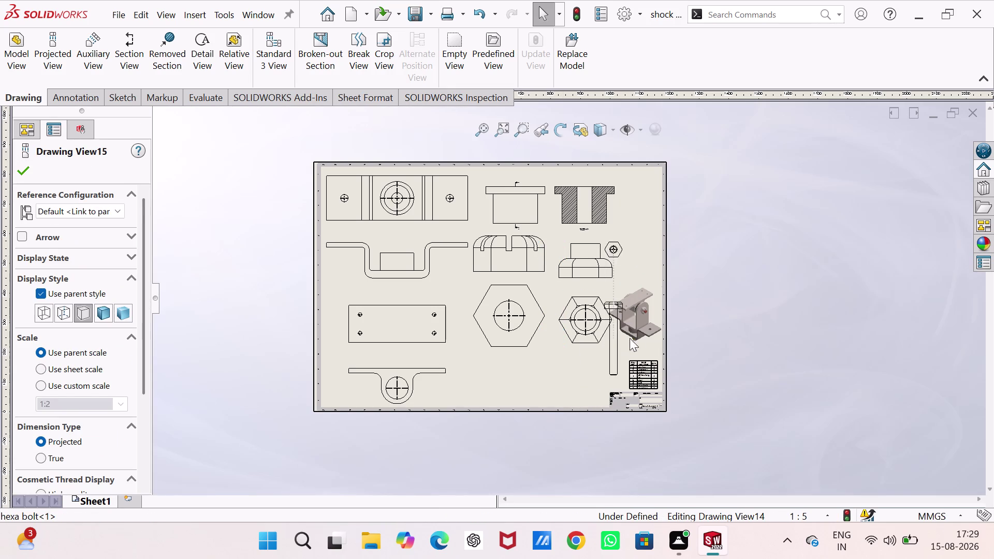
drag(627, 343, 643, 207)
drag(626, 258, 630, 278)
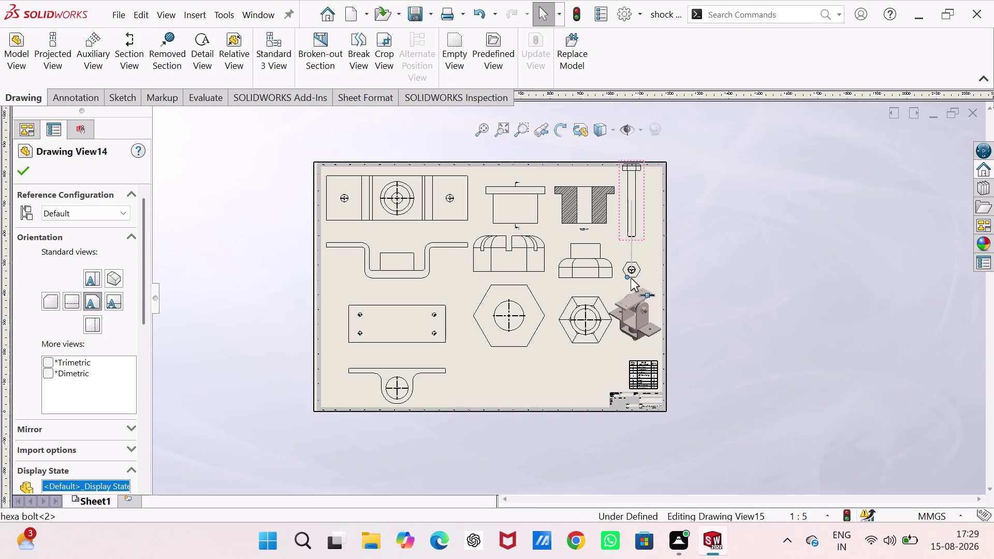
drag(630, 278, 630, 275)
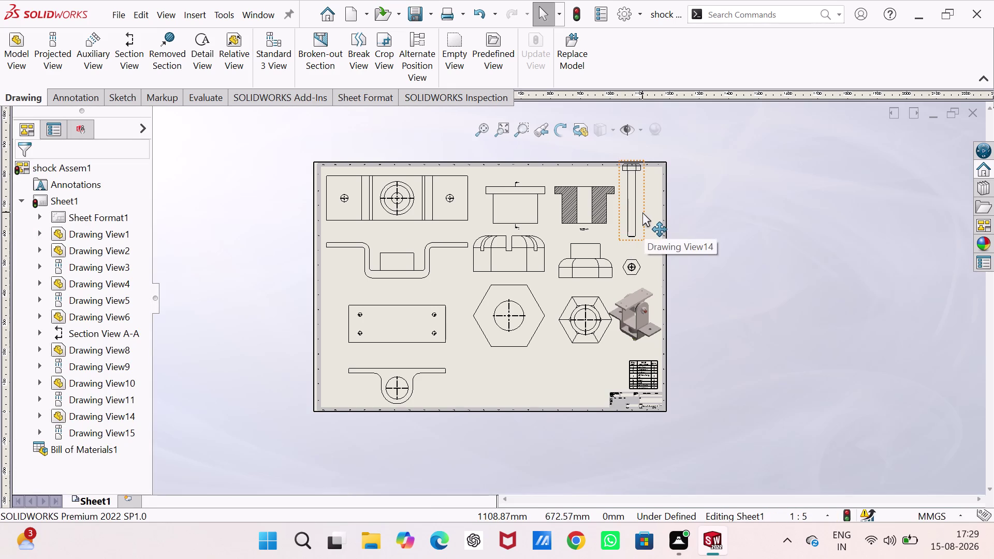
drag(642, 212, 649, 222)
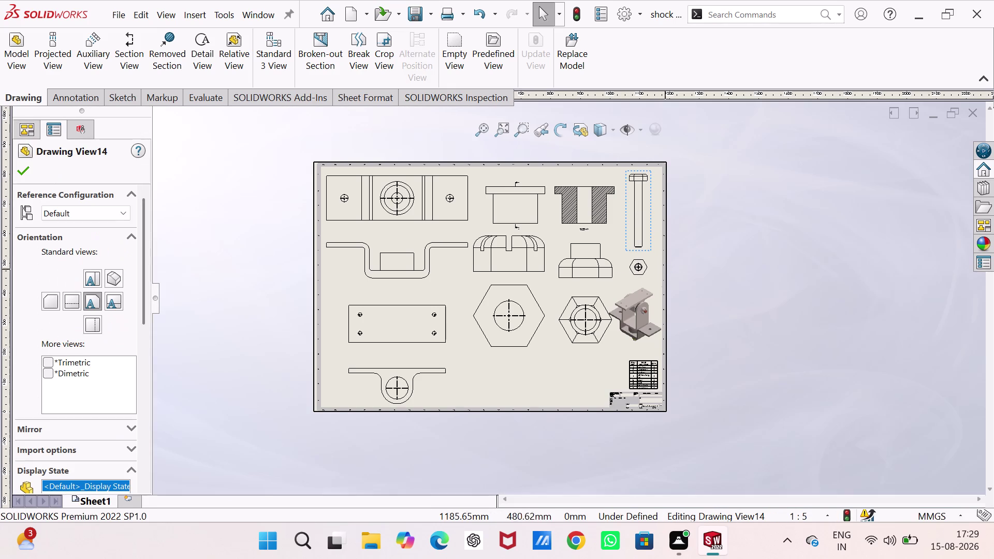
Zoom to check the bolt placement and select the castel nut hexagon view.
scroll(down, 3)
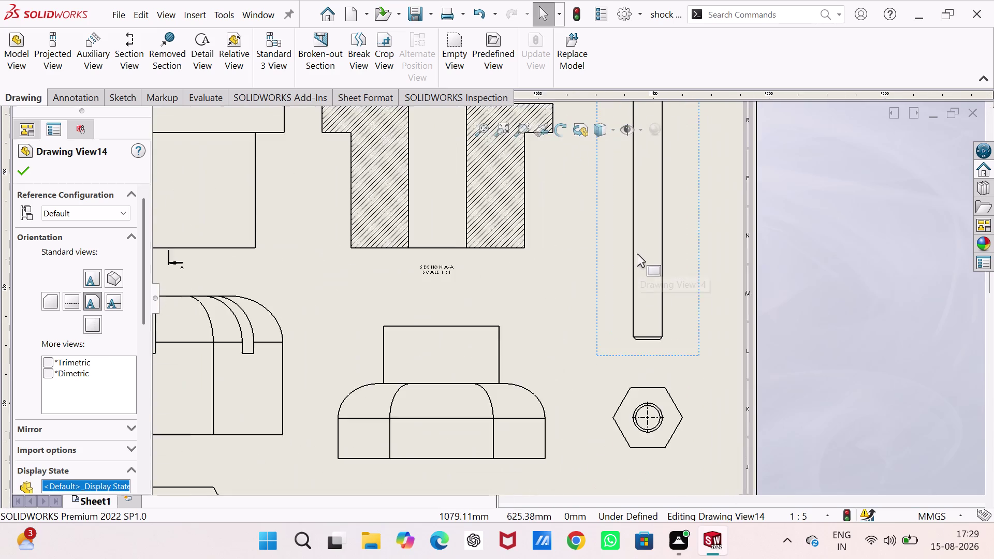
scroll(up, 3)
scroll(down, 3)
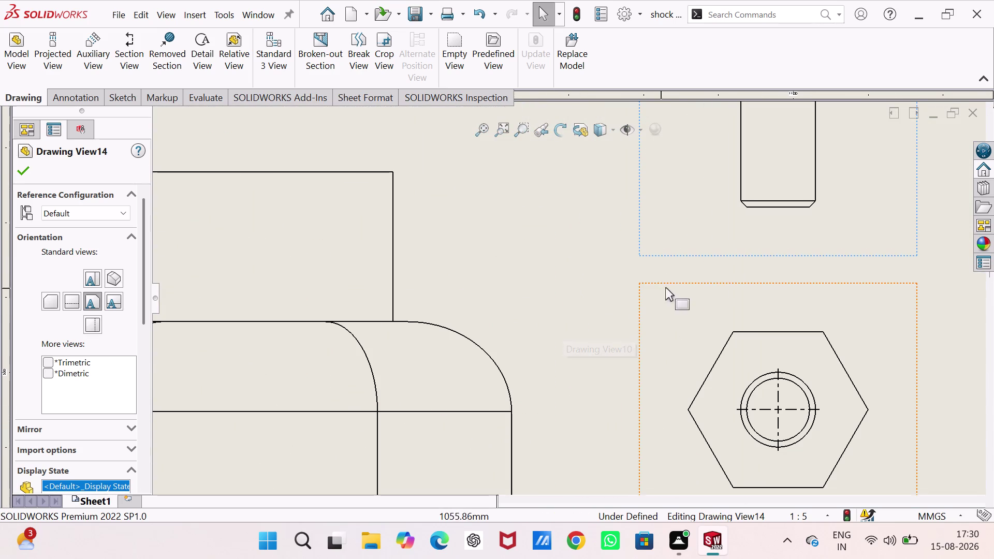
scroll(up, 3)
scroll(up, 3)
scroll(up, 3)
scroll(up, 3)
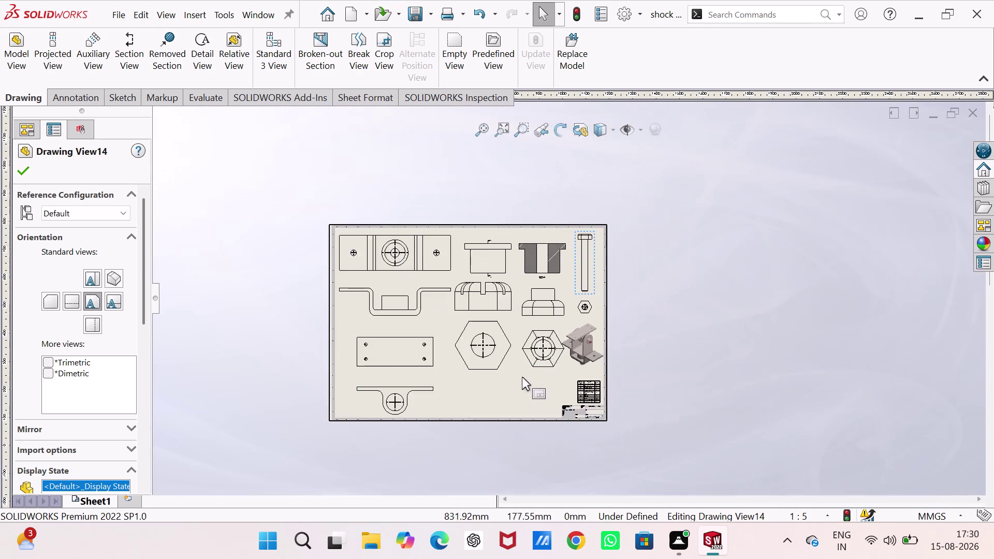
scroll(down, 3)
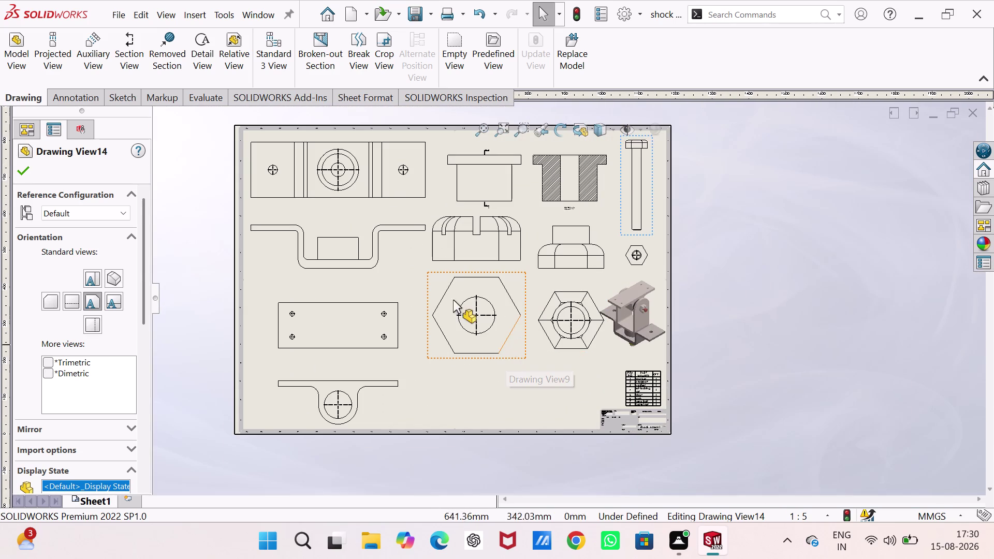
click(495, 284)
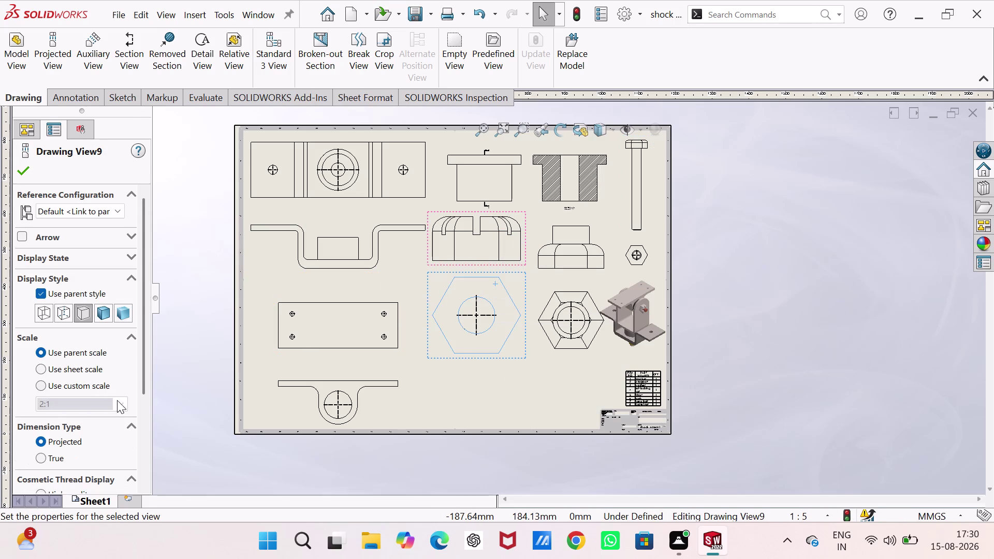
Give the castel nut hexagon view and side view a custom 1:1 scale.
click(55, 384)
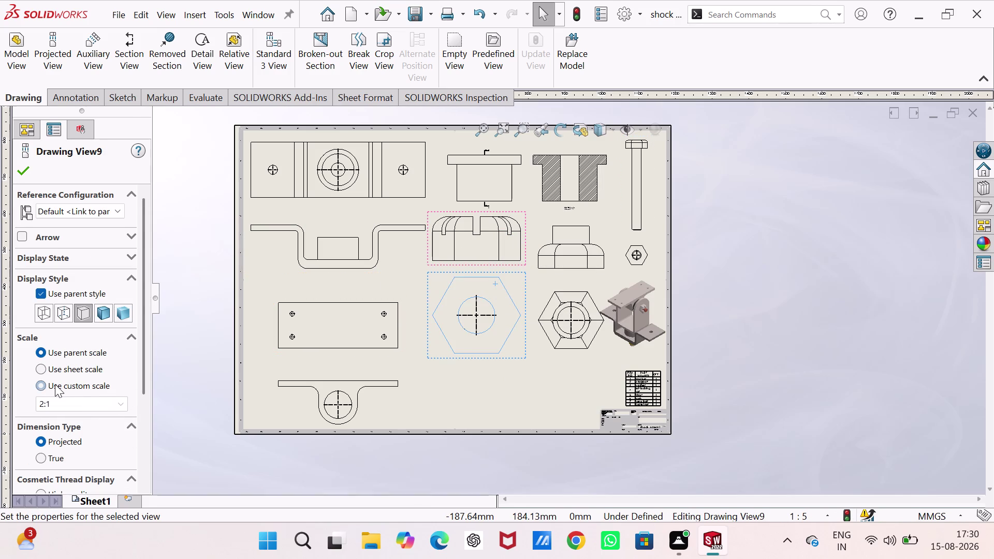
click(123, 404)
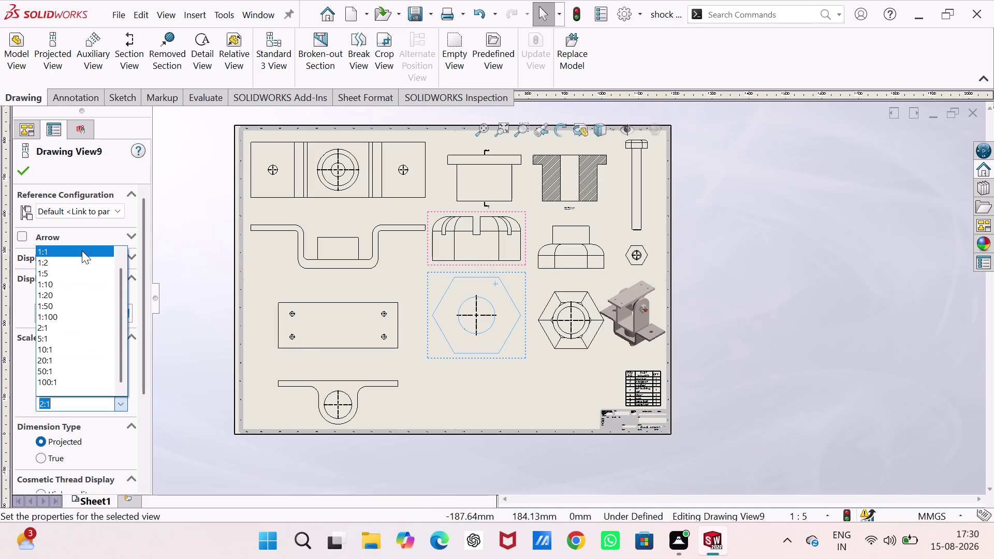
click(82, 251)
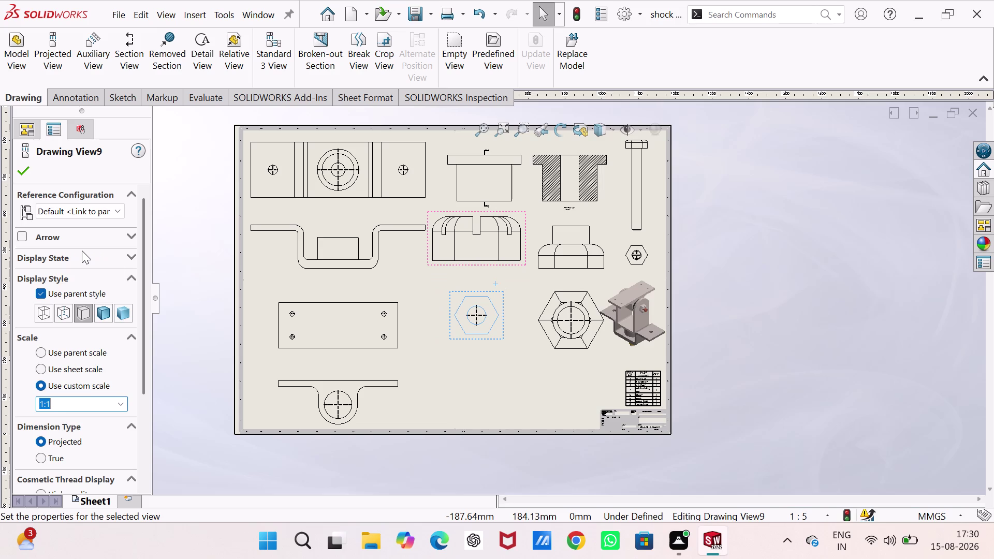
click(501, 257)
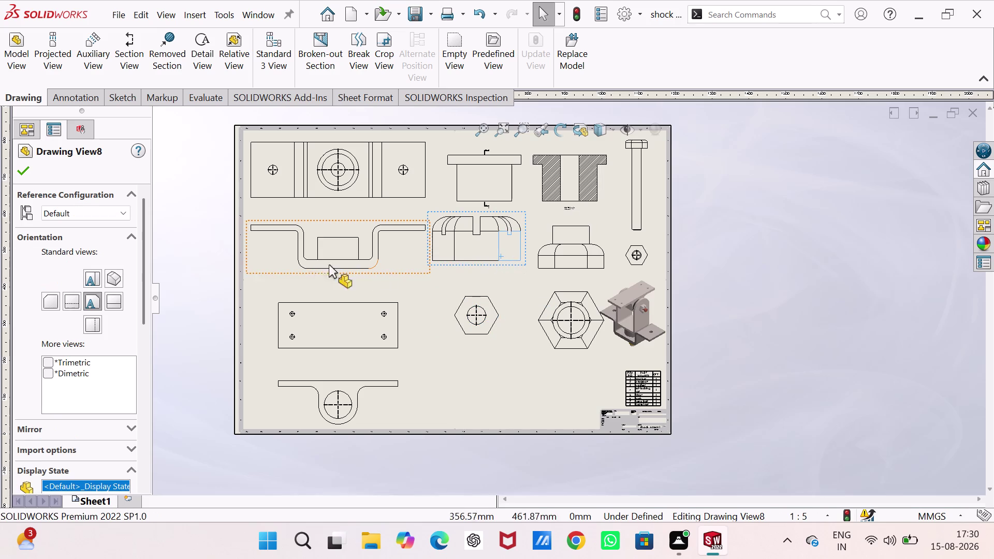
drag(147, 312, 161, 403)
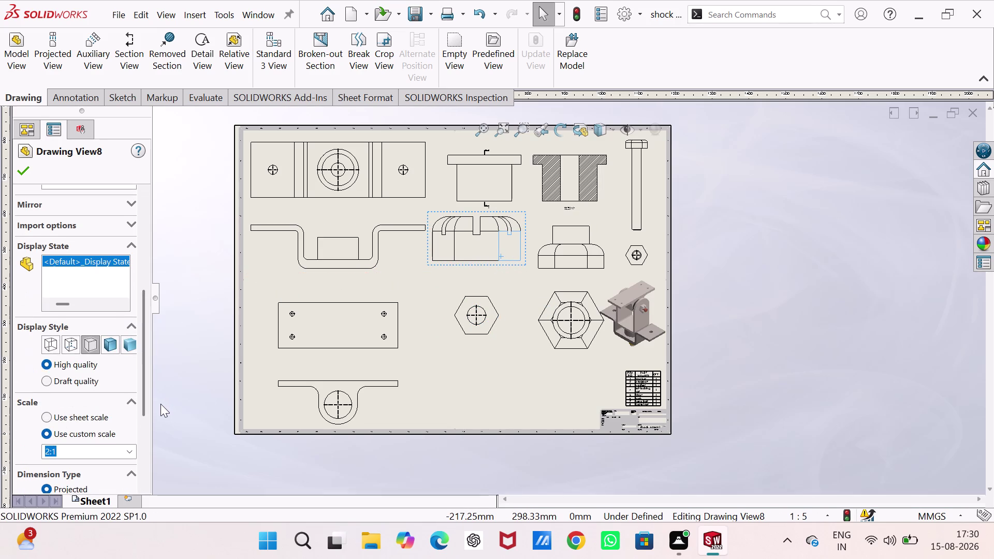
click(128, 451)
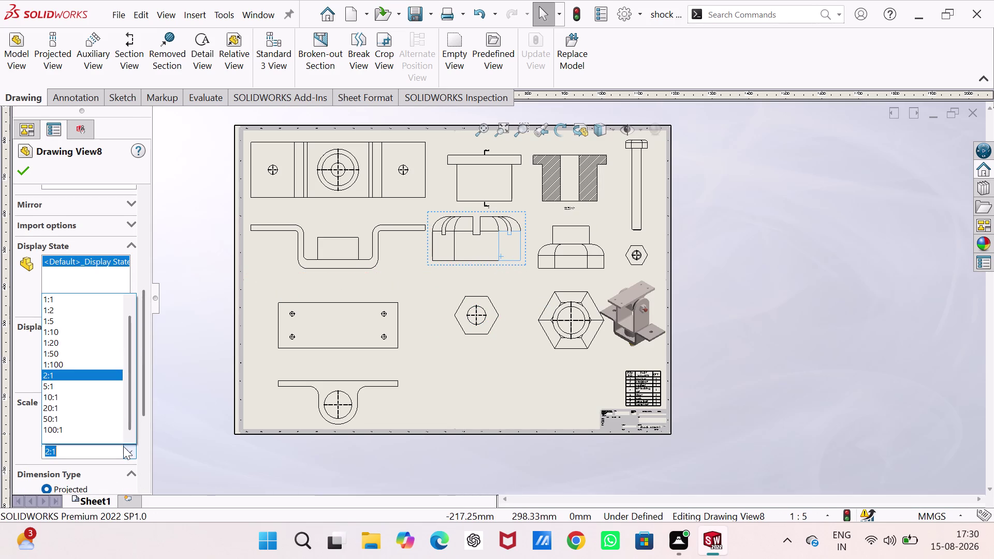
click(108, 298)
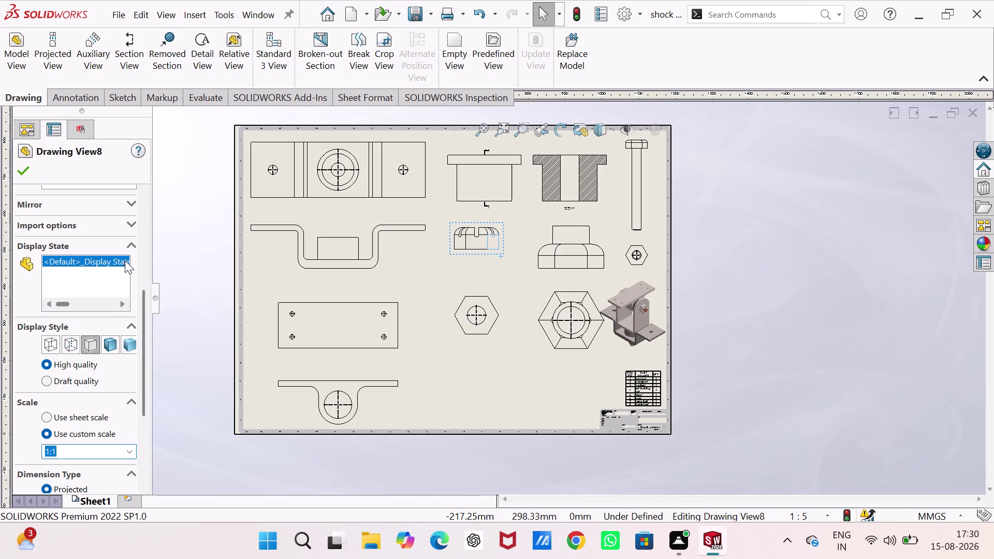
click(25, 173)
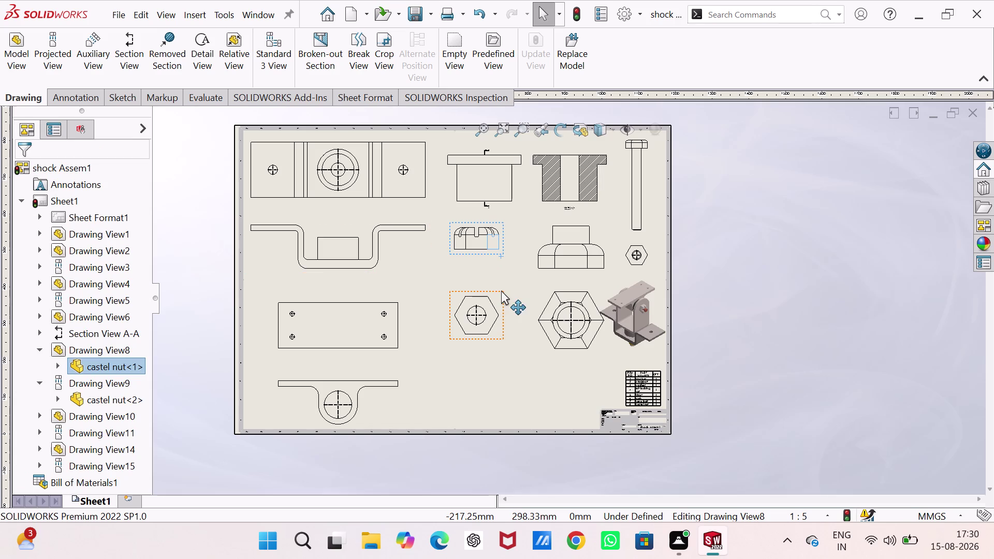
Move the hexagon view directly beneath the castel nut side view.
drag(496, 287, 497, 256)
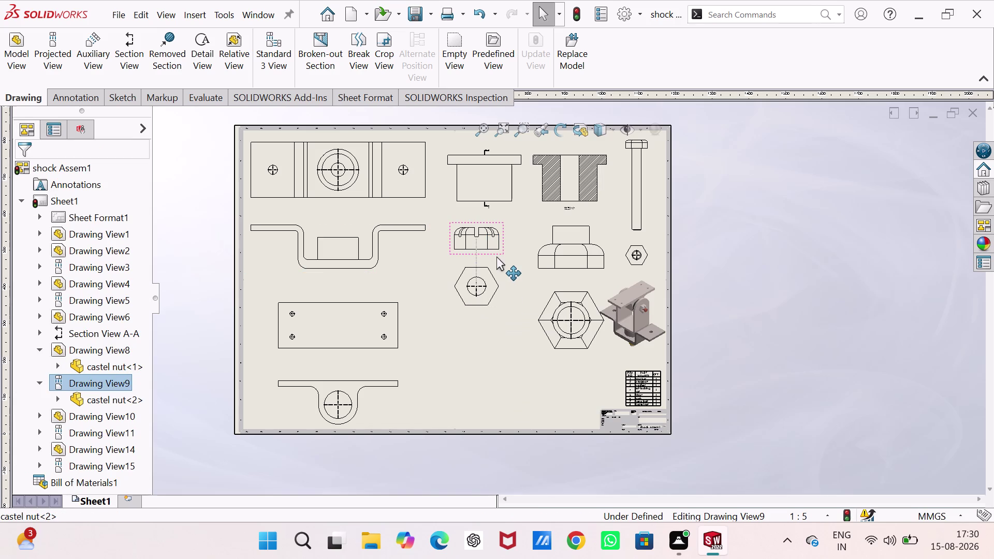
drag(496, 257, 496, 262)
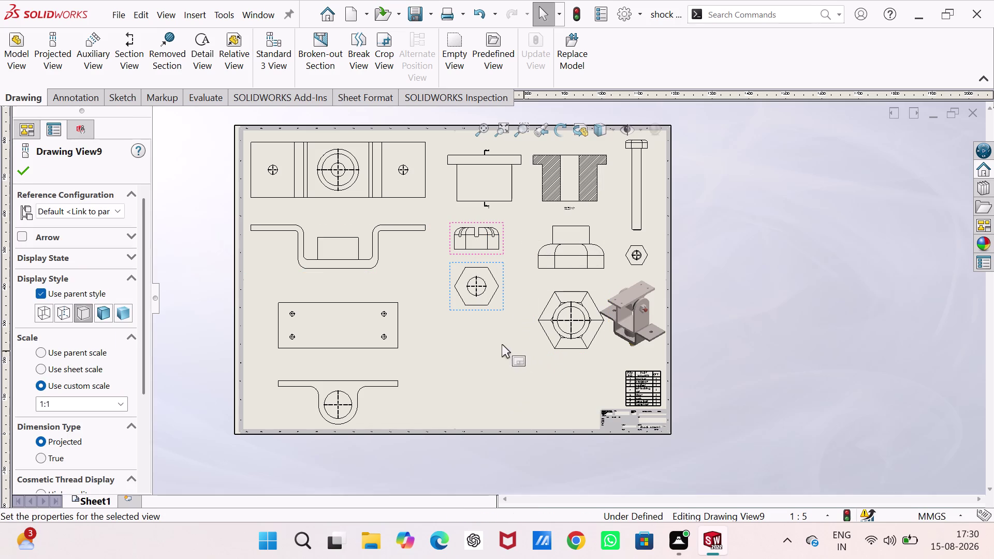
click(486, 356)
scroll(down, 3)
scroll(down, 3)
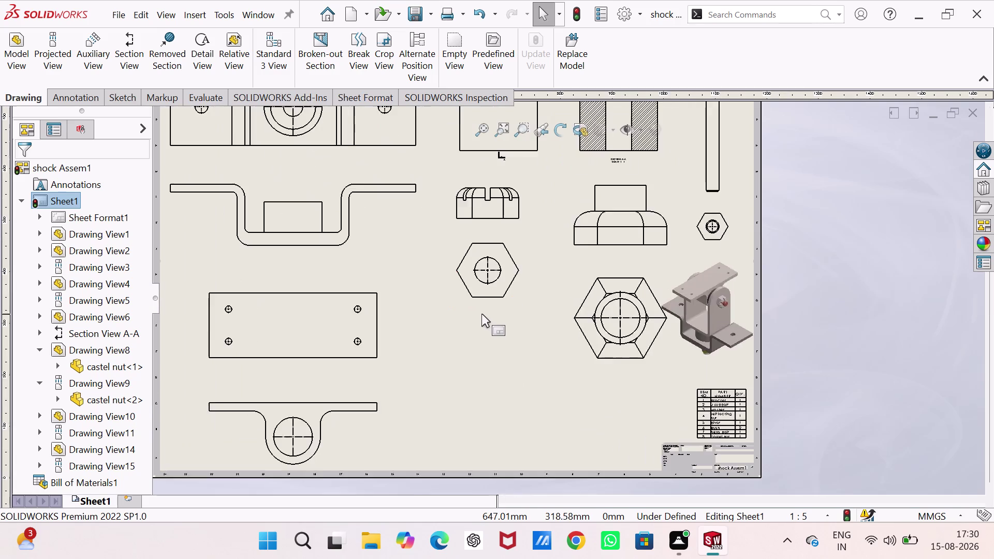
scroll(down, 3)
Start a Model View and open the forked support part from the browser.
click(14, 47)
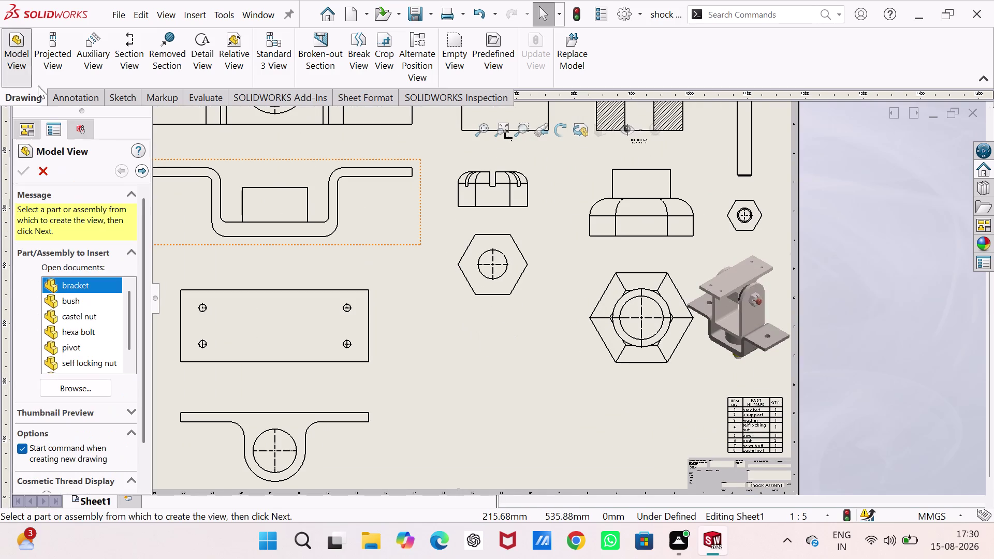
click(88, 392)
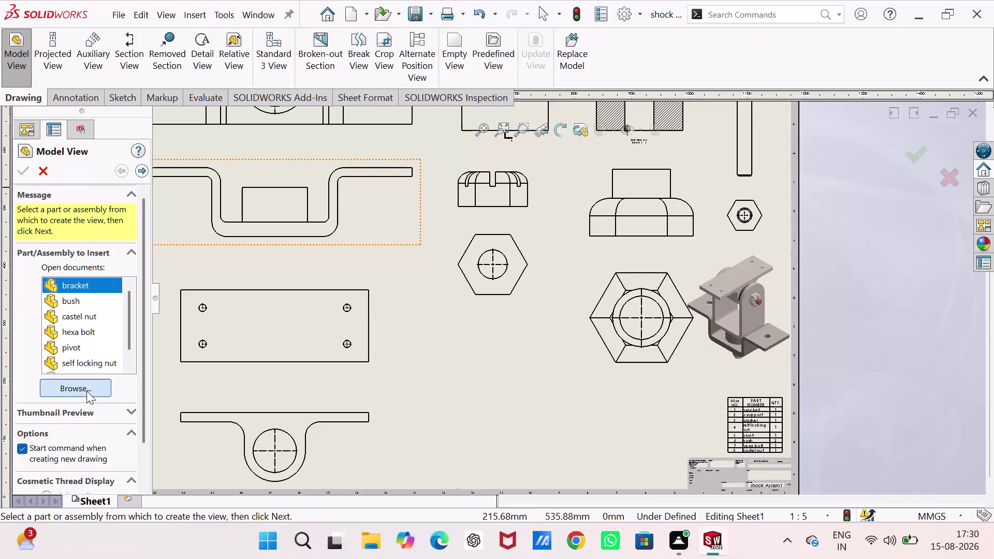
scroll(down, 3)
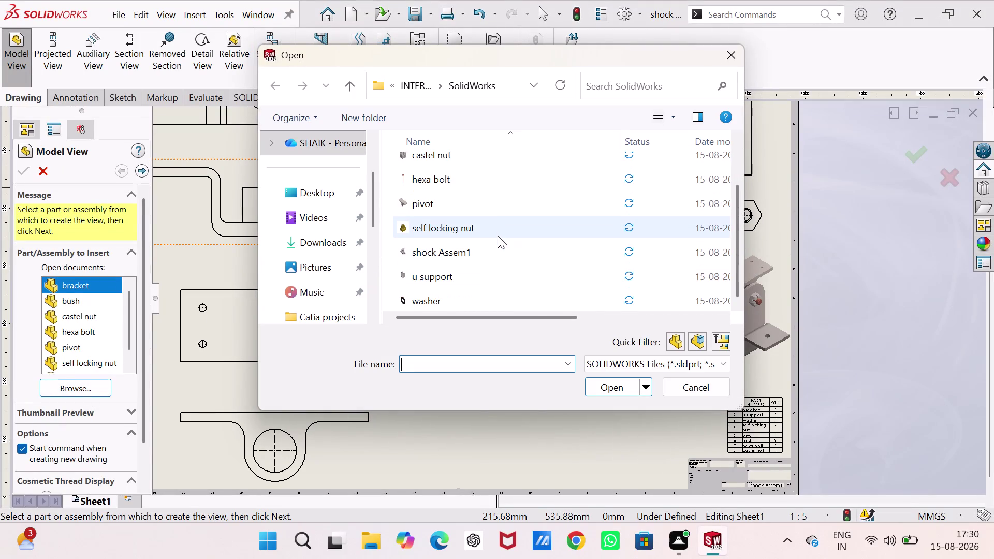
click(478, 276)
click(611, 386)
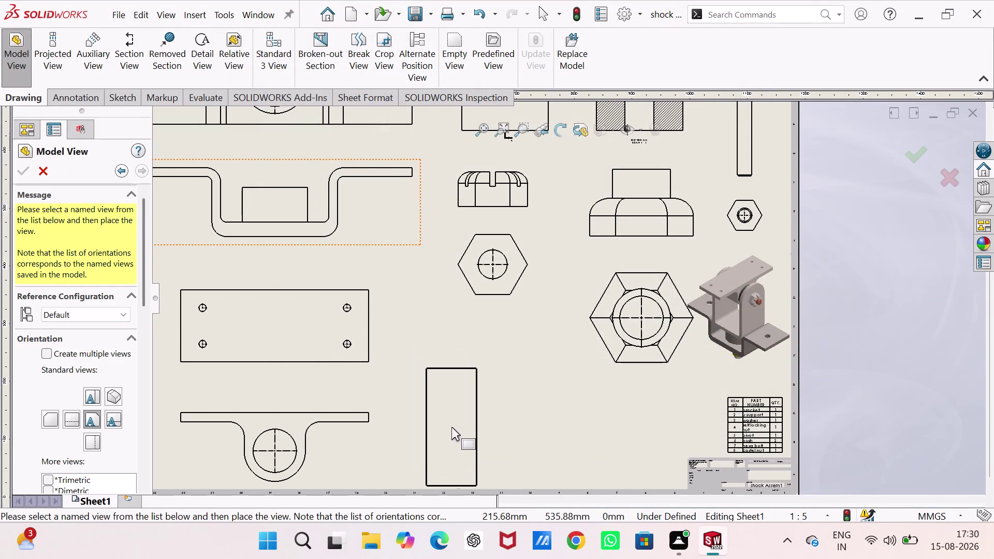
Place its front view near the sheet bottom with a projected side view to the right.
click(451, 423)
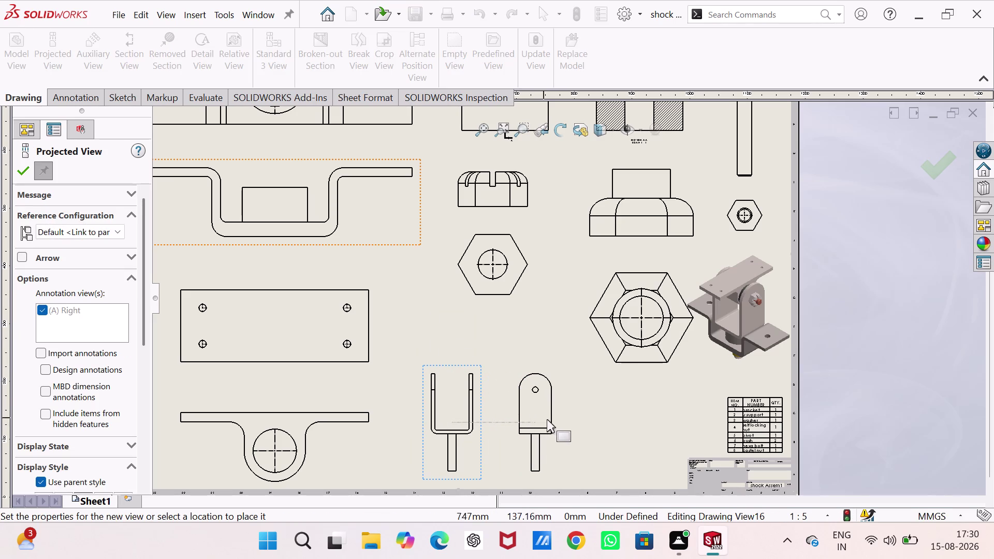
click(547, 419)
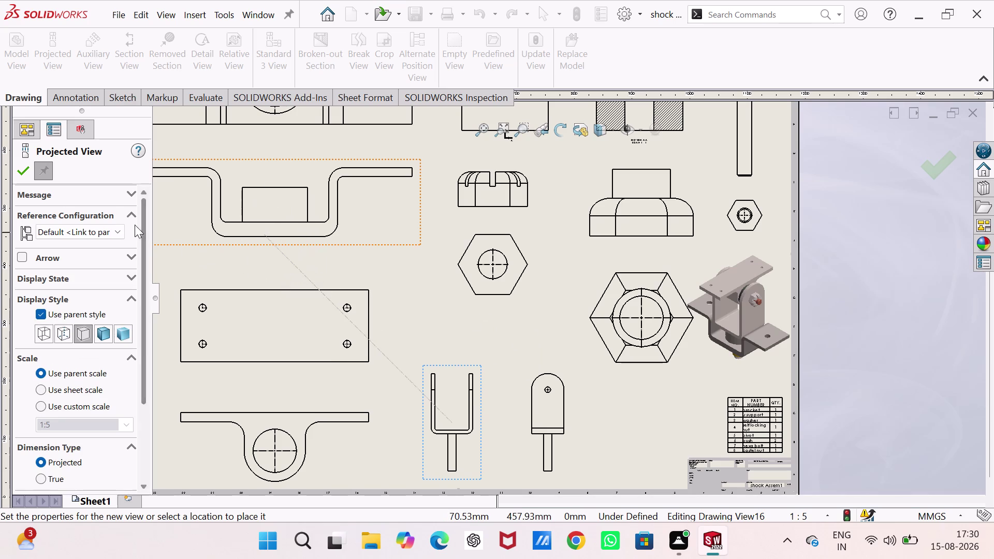
key(Escape)
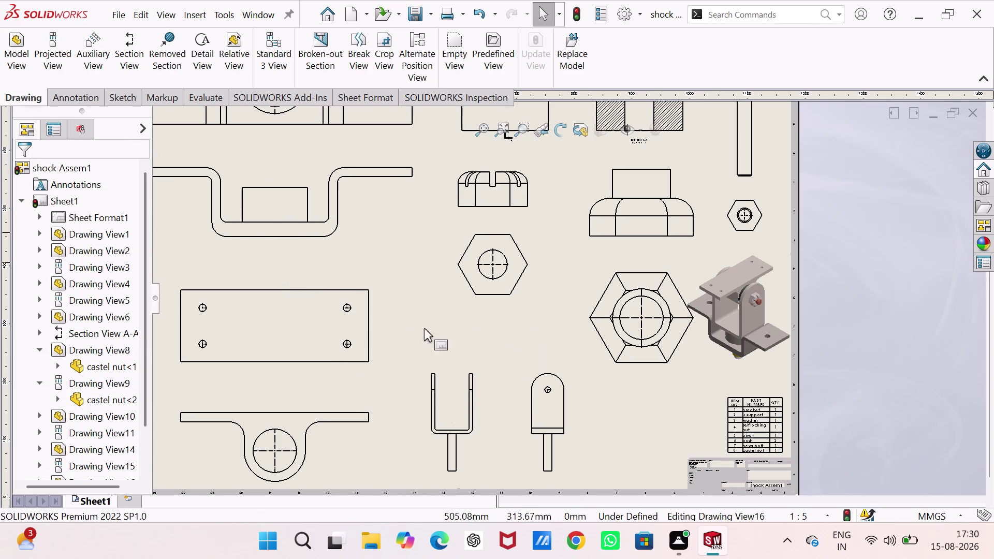
scroll(up, 3)
scroll(down, 3)
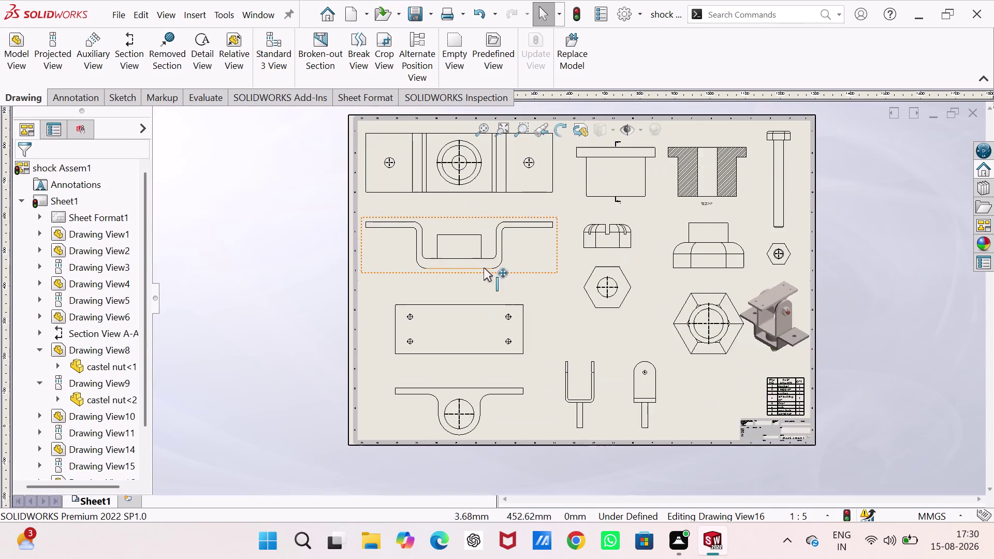
scroll(down, 3)
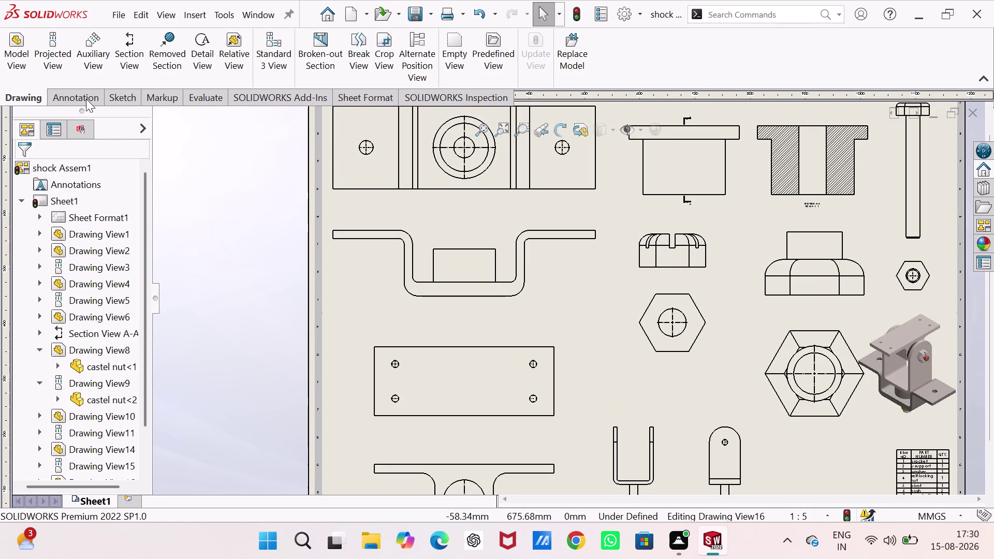
Start Smart Dimension and dimension the 300 mm left edge of the top-left view.
click(86, 98)
click(38, 43)
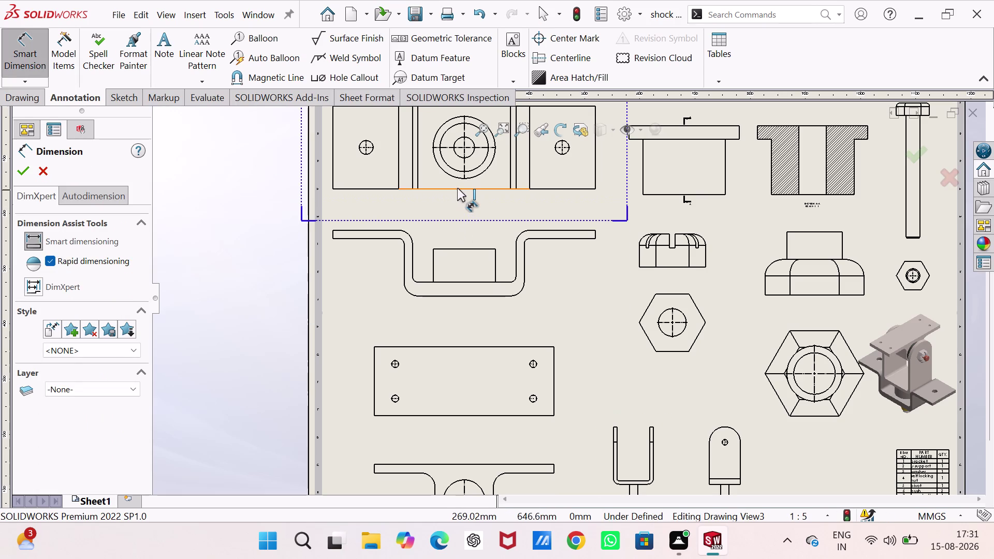
click(332, 175)
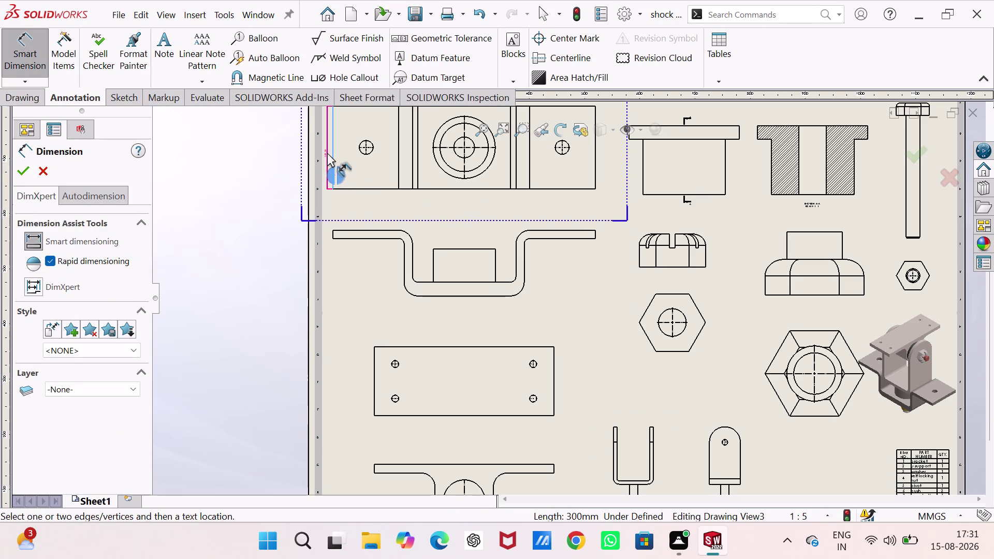
click(327, 150)
scroll(down, 3)
scroll(down, 3)
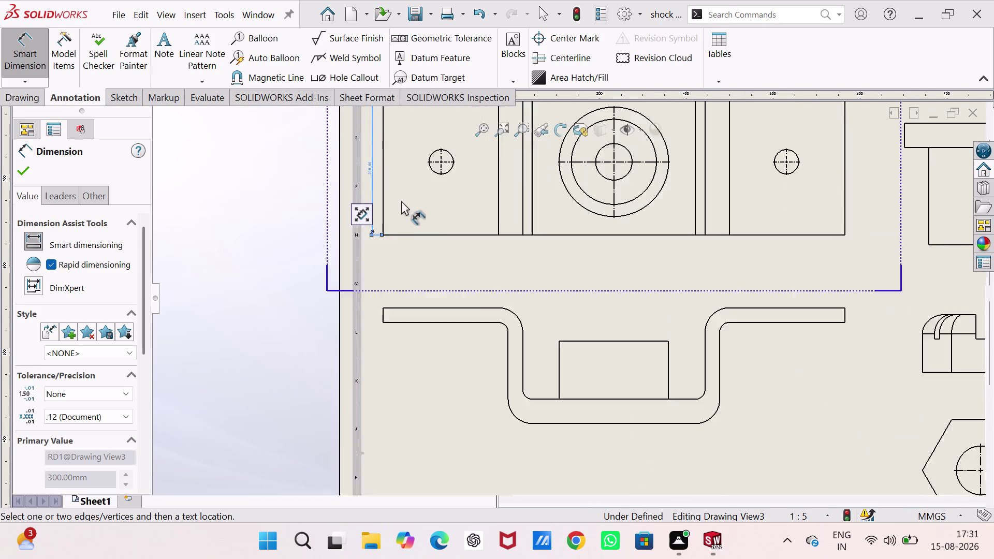
scroll(down, 3)
scroll(up, 3)
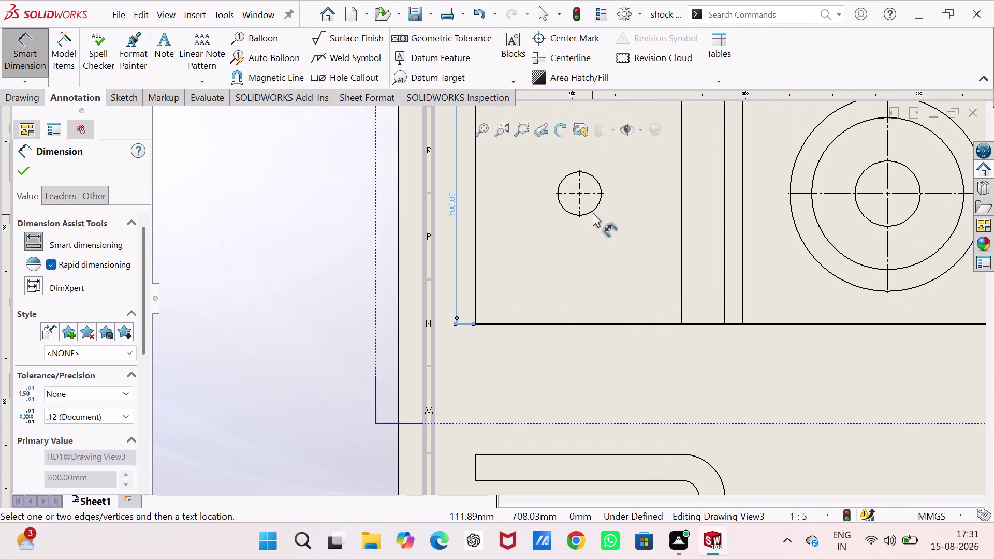
Add the circle diameters: 50 mm hole, 75 mm bore, 225 mm and 175 mm outer circles.
click(592, 211)
click(526, 235)
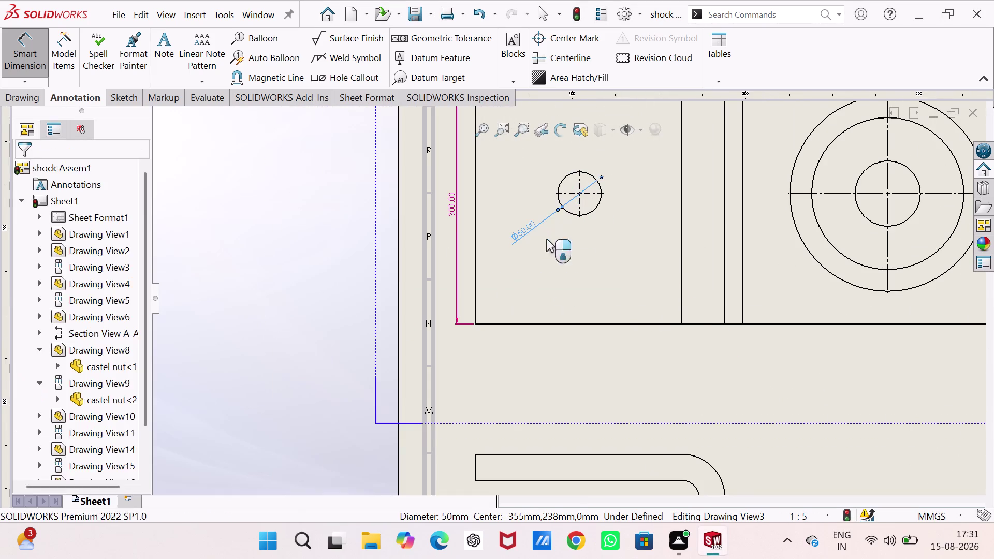
scroll(up, 3)
scroll(down, 3)
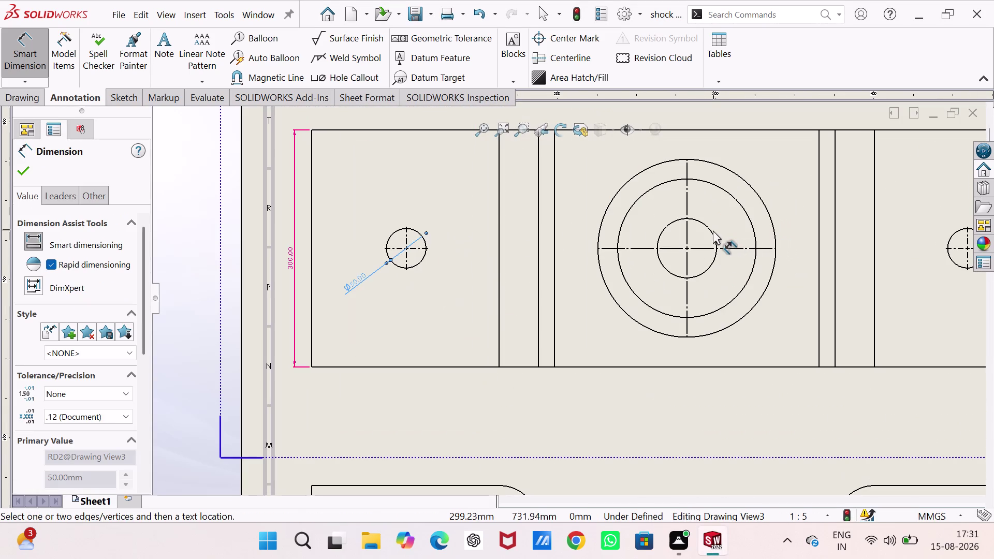
click(712, 233)
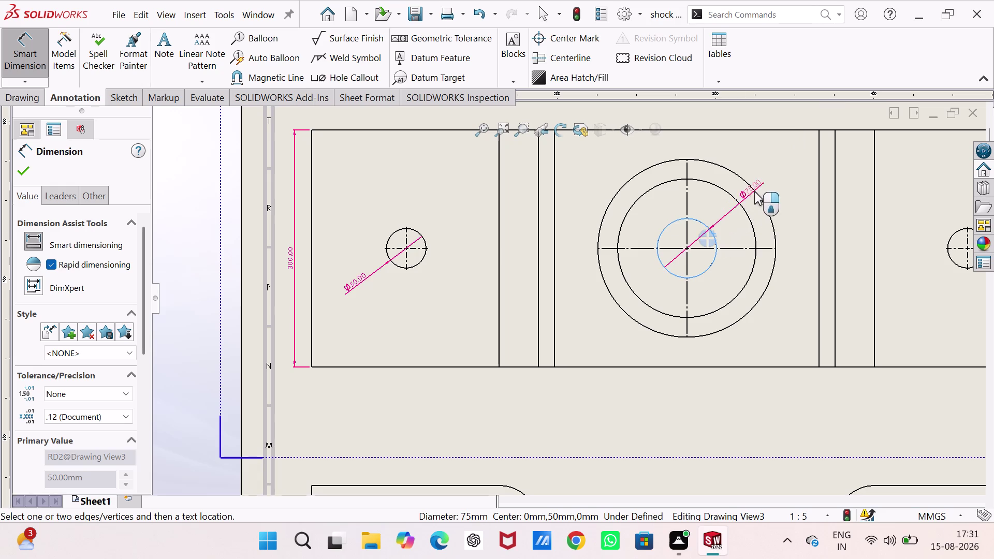
click(770, 176)
click(764, 204)
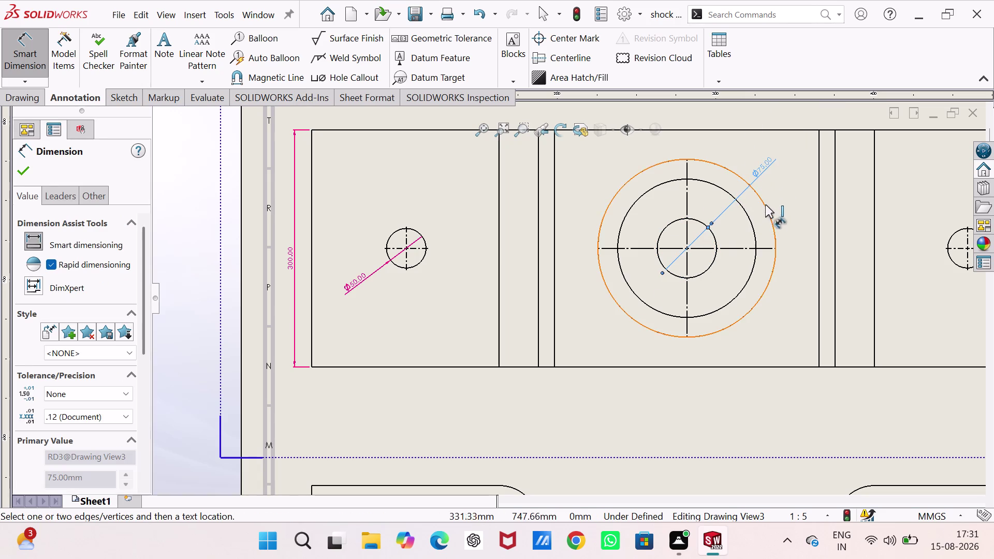
click(787, 181)
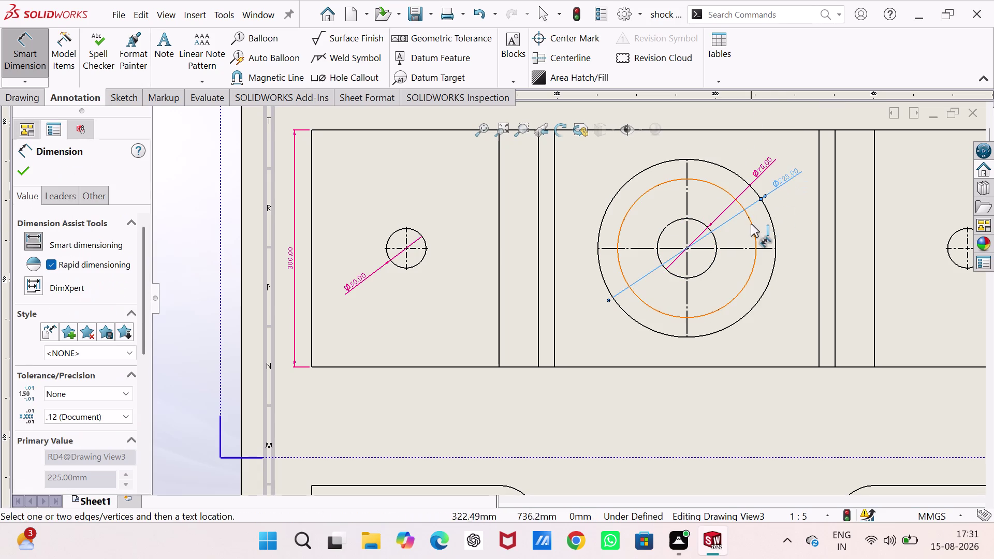
drag(751, 224, 758, 218)
click(795, 199)
Dimension the 710 mm spacing between the two small holes above the view.
scroll(up, 3)
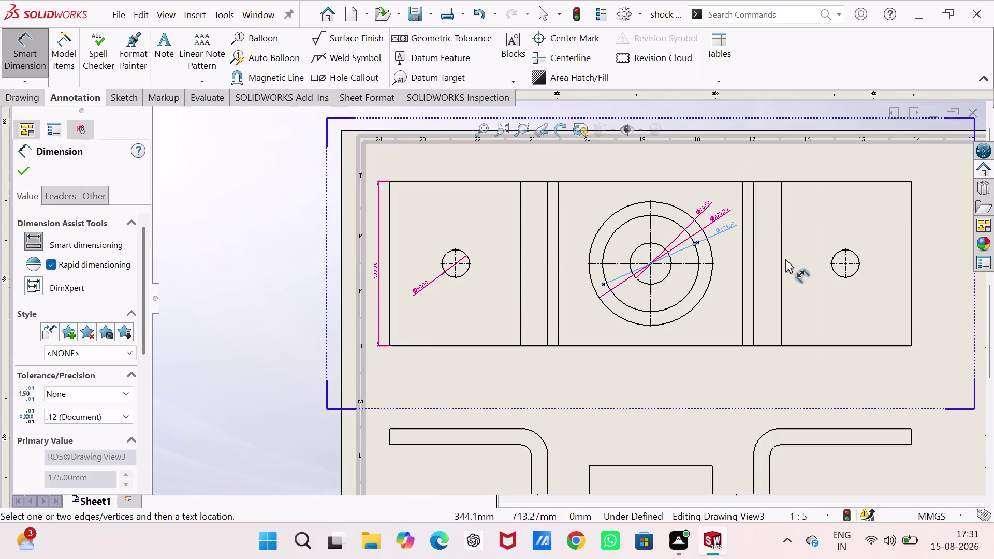
scroll(down, 3)
scroll(up, 3)
scroll(down, 3)
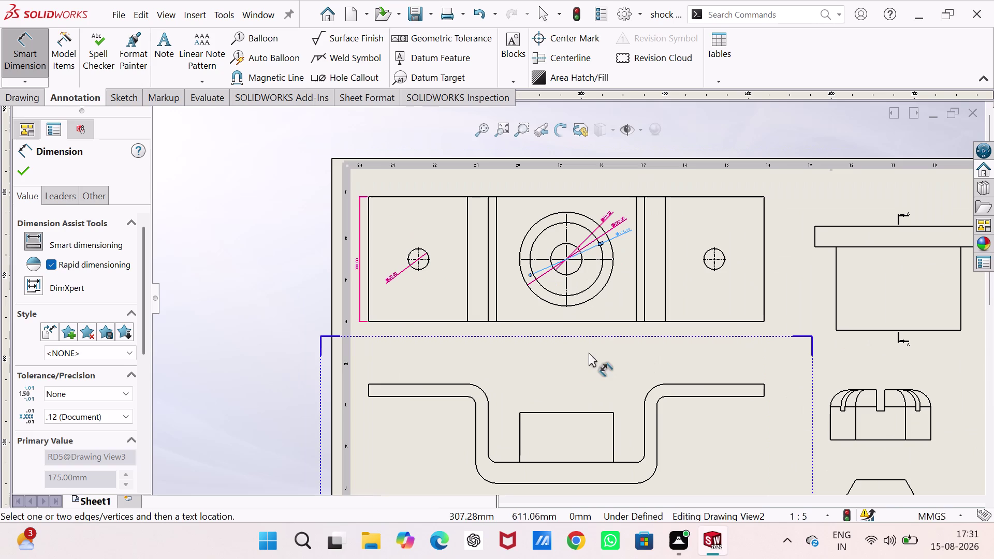
scroll(down, 3)
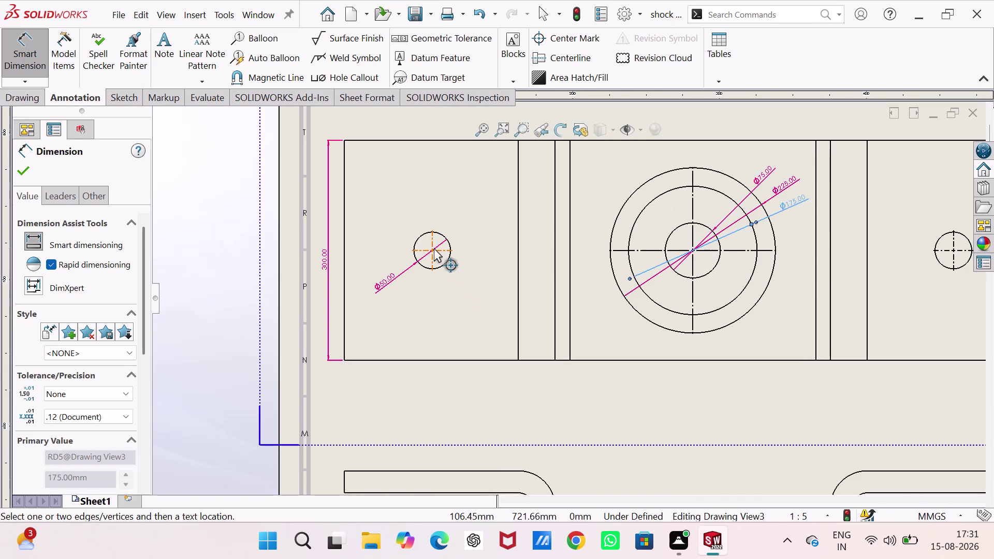
click(432, 248)
scroll(up, 3)
scroll(down, 3)
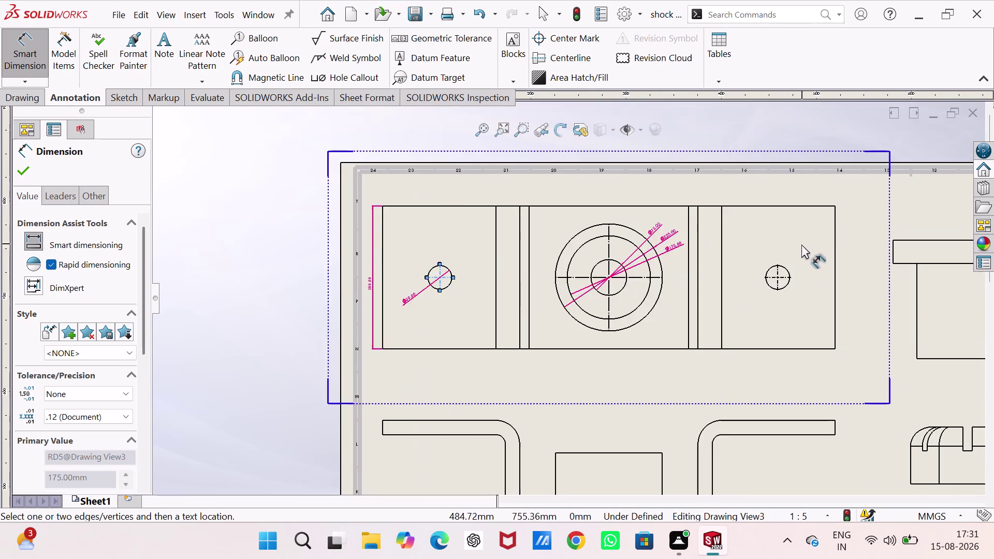
scroll(down, 3)
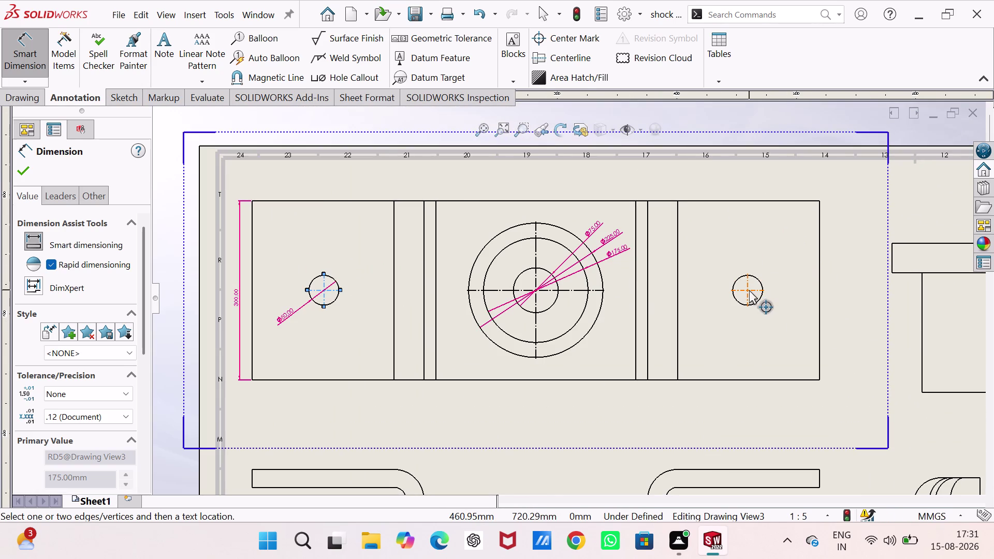
click(748, 289)
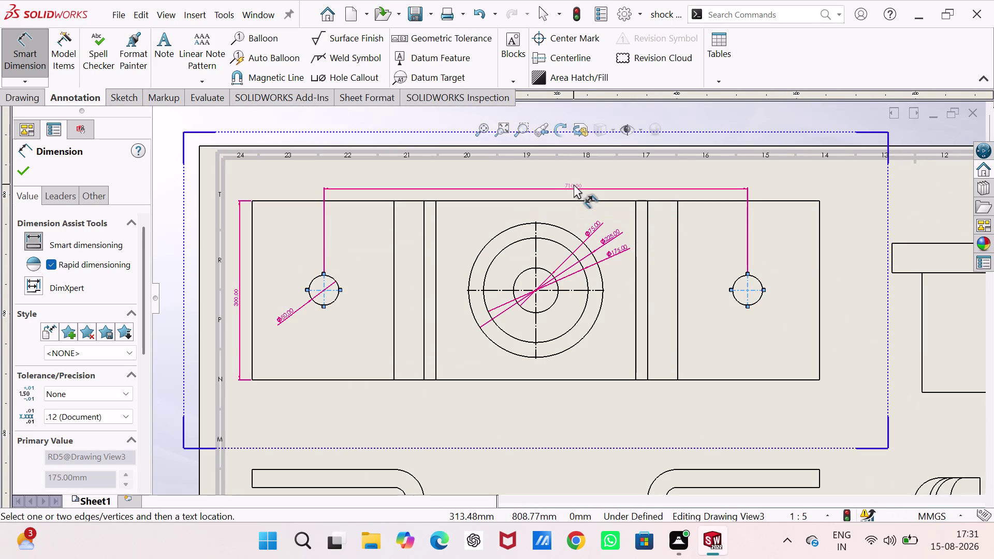
click(574, 184)
Dimension the 950 mm overall length between the plate's end edges below the view.
scroll(down, 3)
scroll(up, 3)
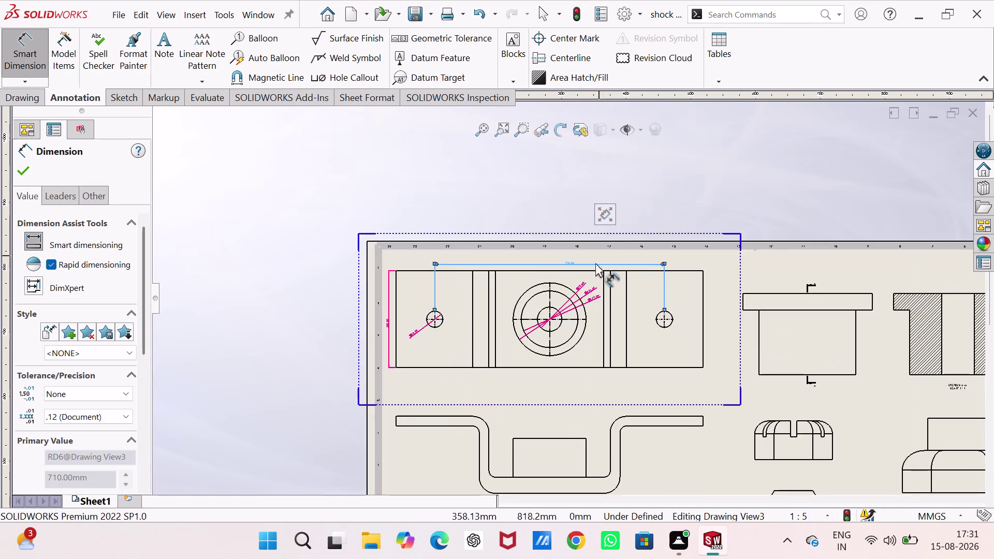
scroll(up, 3)
scroll(down, 3)
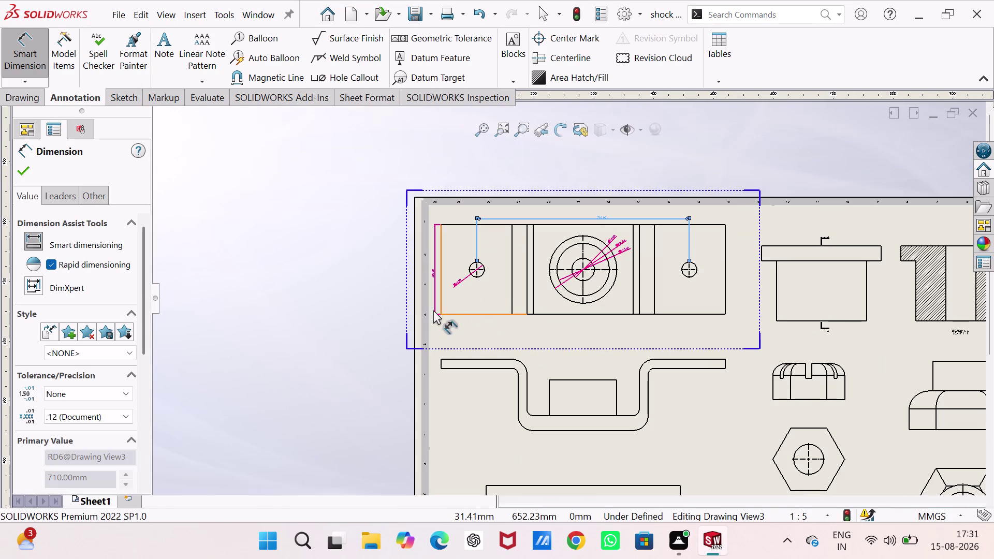
click(439, 308)
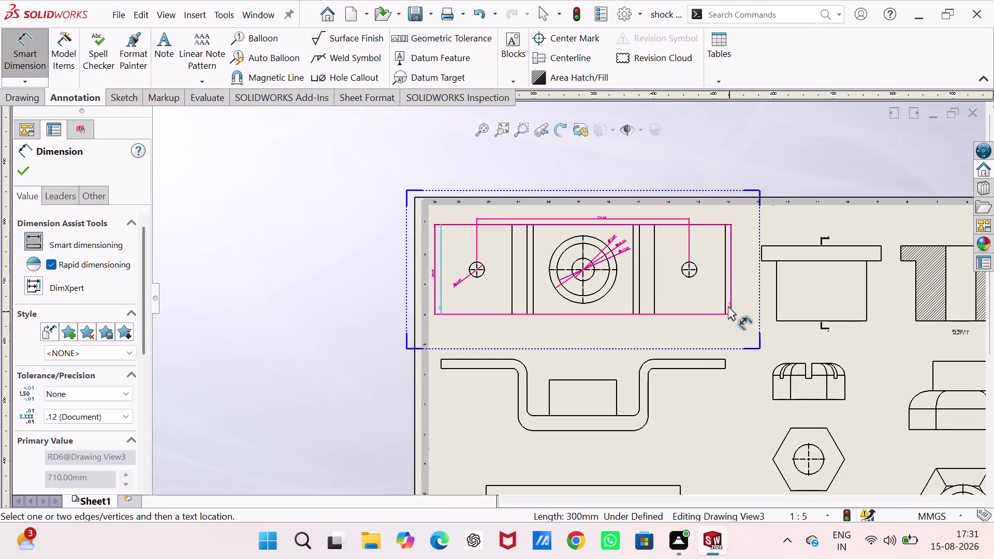
click(726, 304)
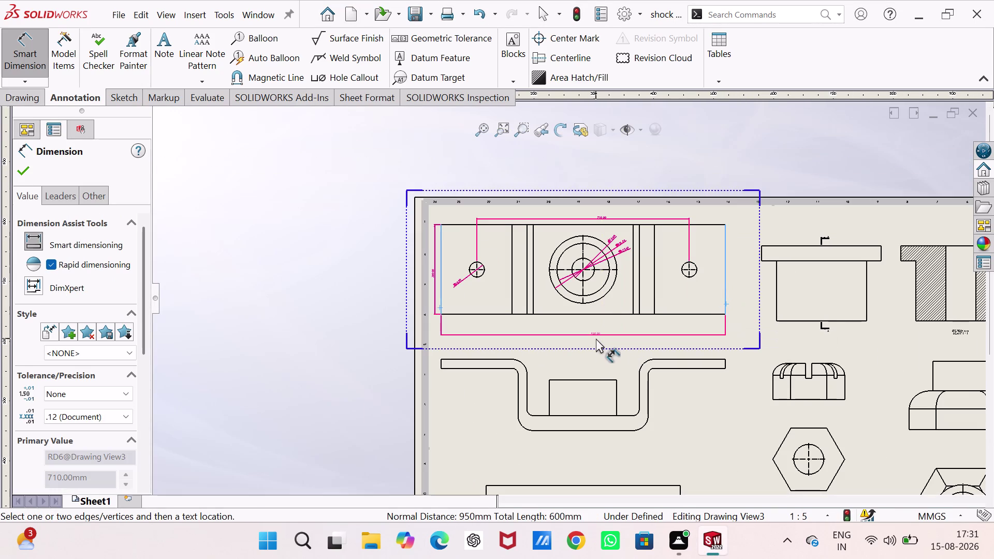
click(586, 332)
scroll(up, 3)
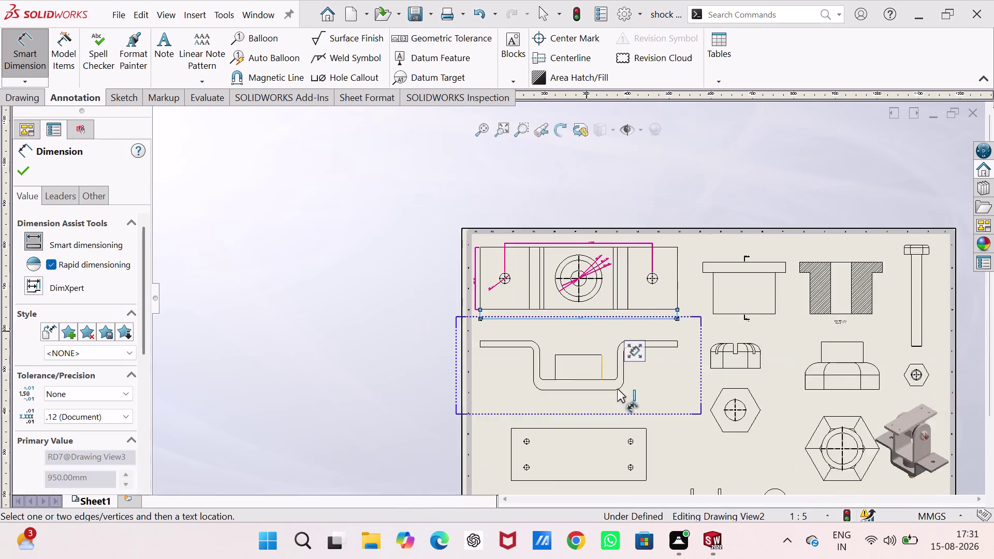
Add the bracket's 170 height and 30 flange thickness dimensions.
scroll(up, 3)
scroll(down, 3)
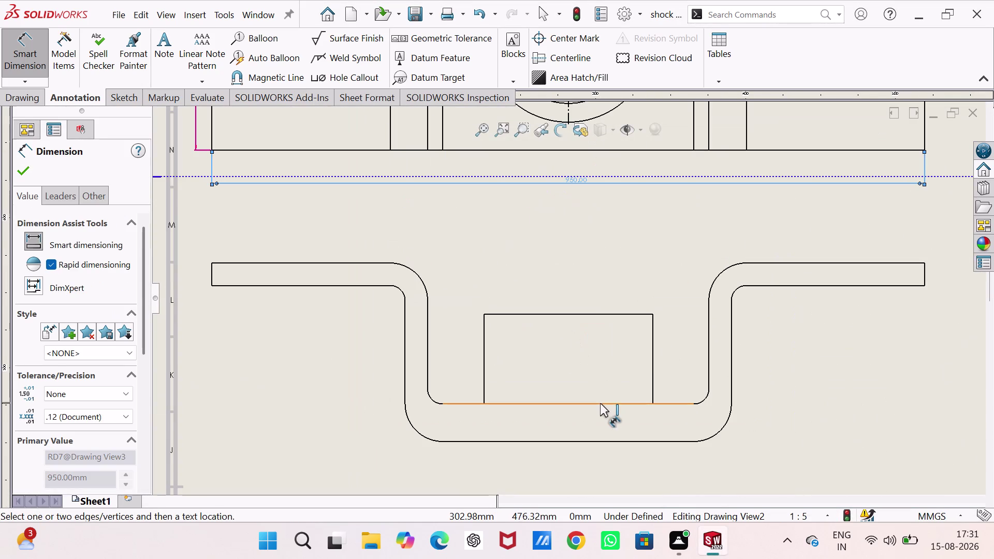
click(600, 403)
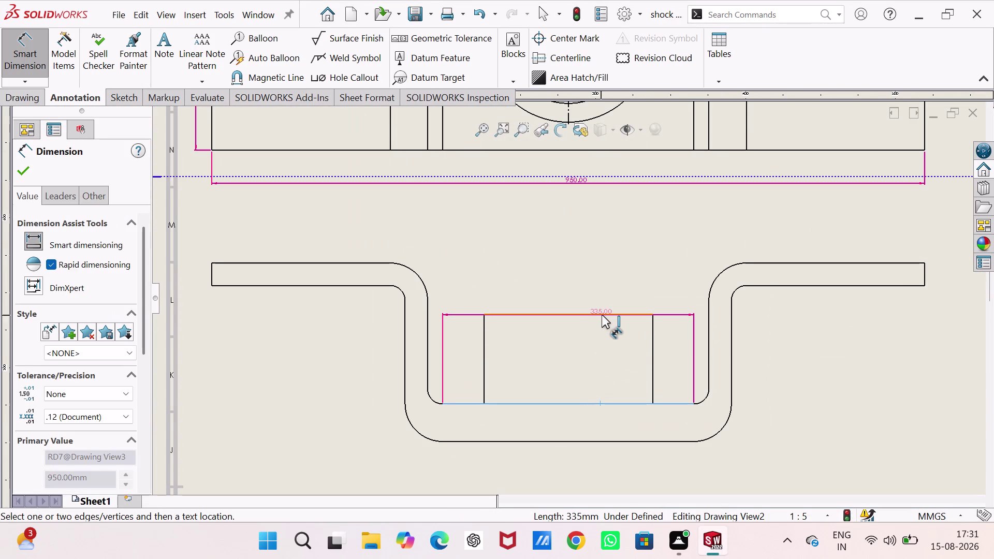
key(Escape)
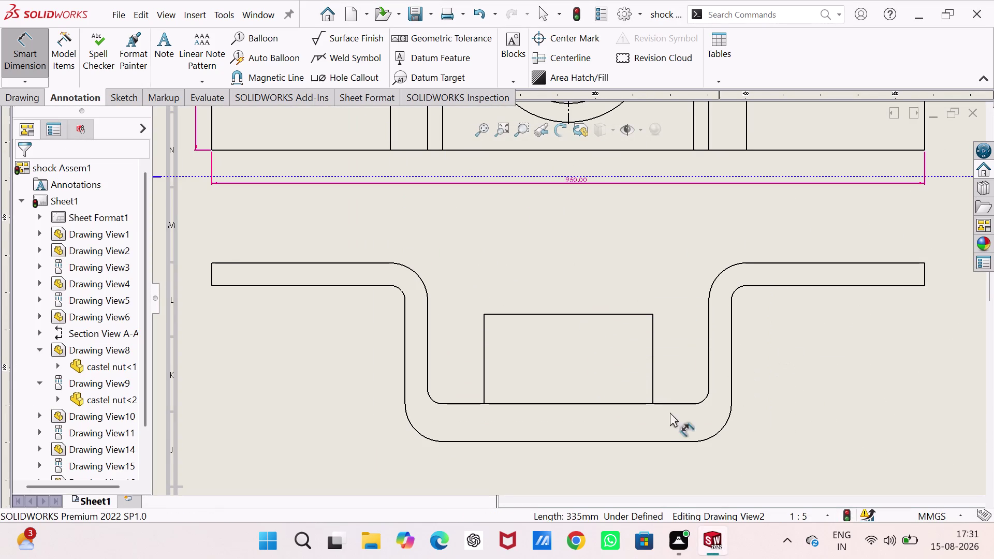
click(628, 441)
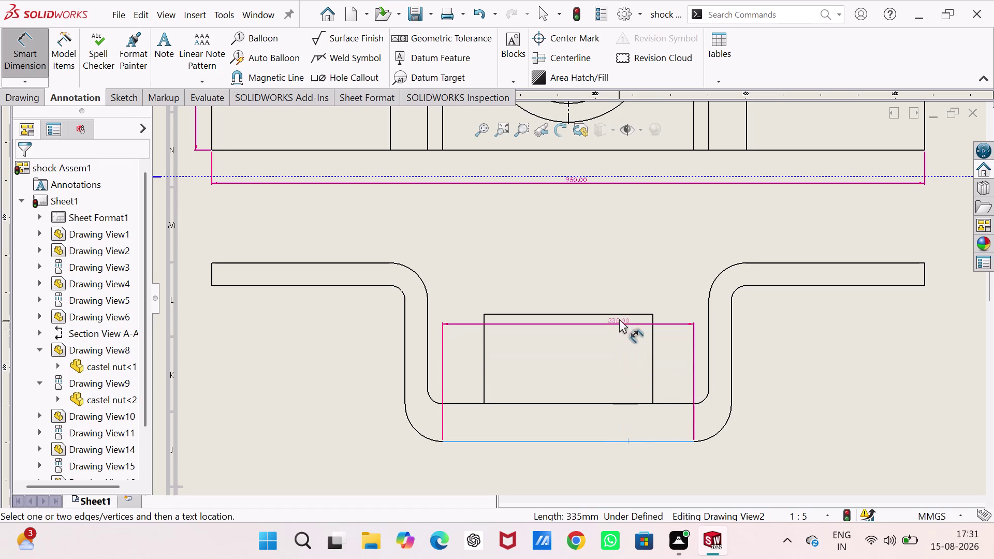
click(626, 314)
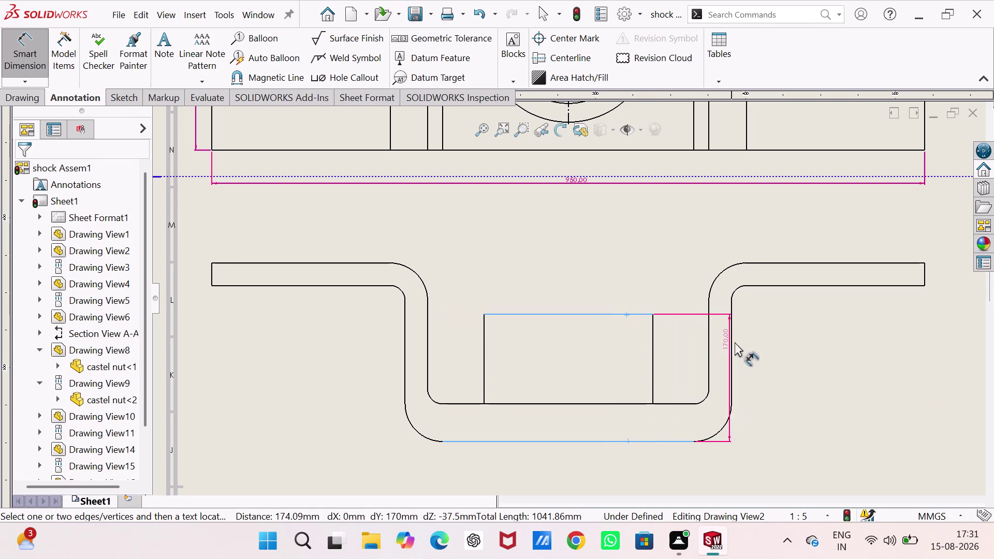
click(775, 362)
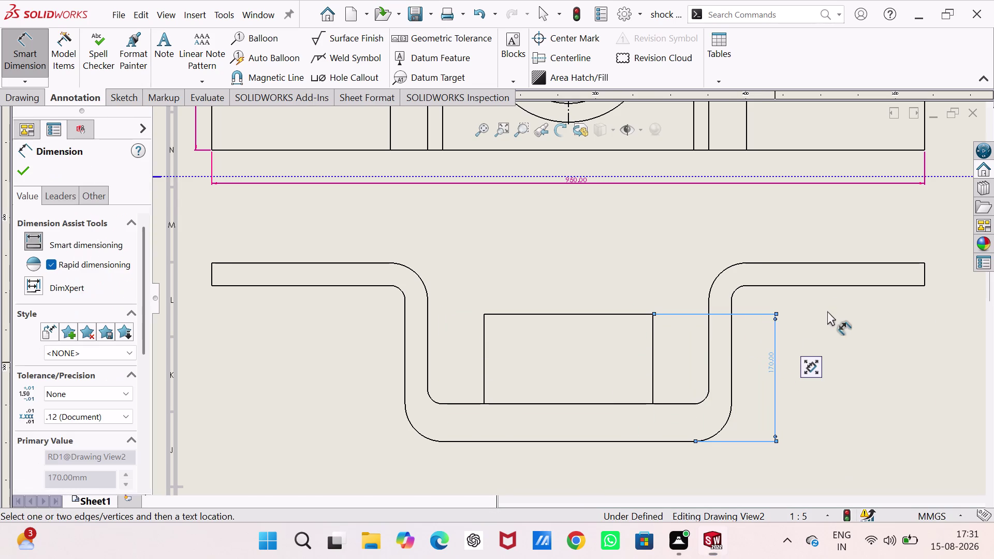
click(840, 286)
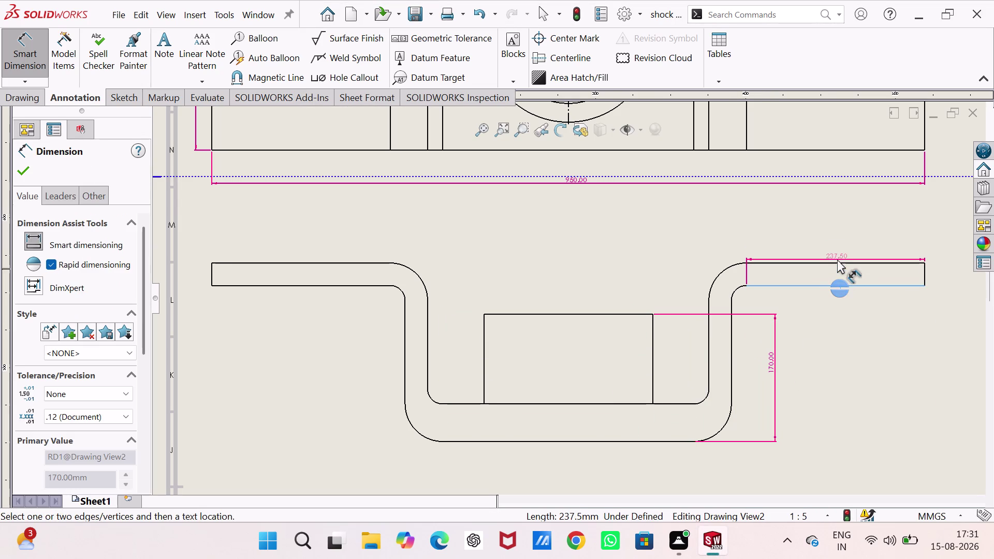
click(838, 262)
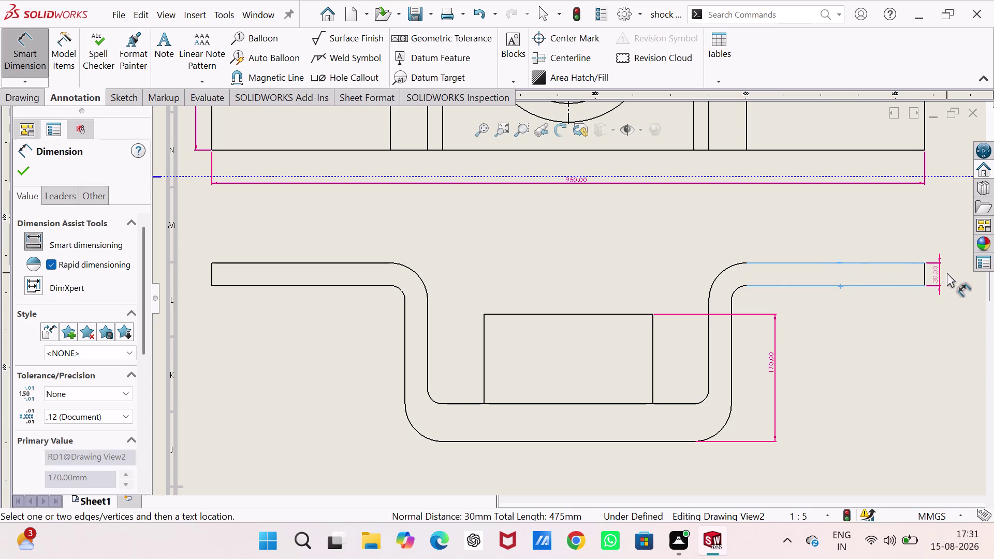
click(947, 272)
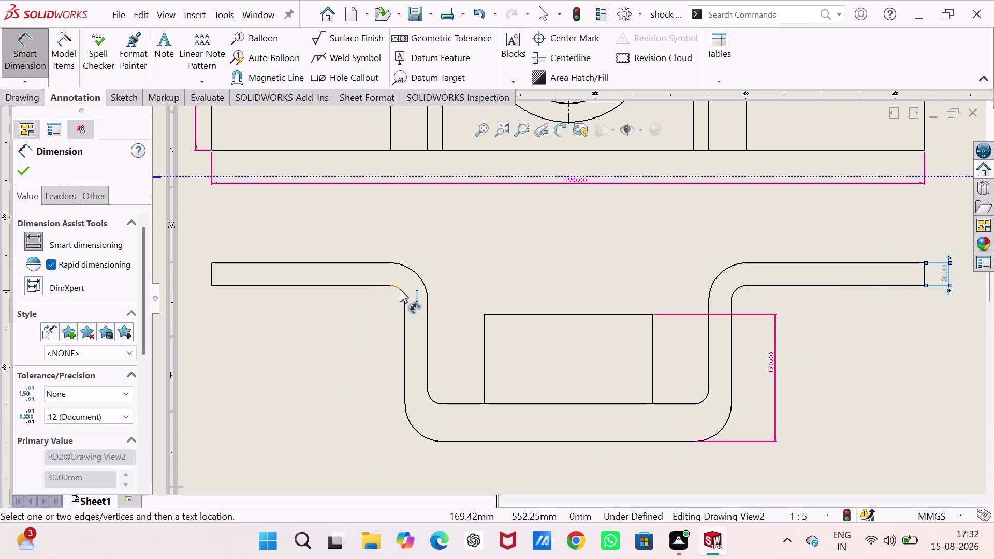
Add the R50 outer and R20 inner bend radii at the bottom-left bend.
click(411, 427)
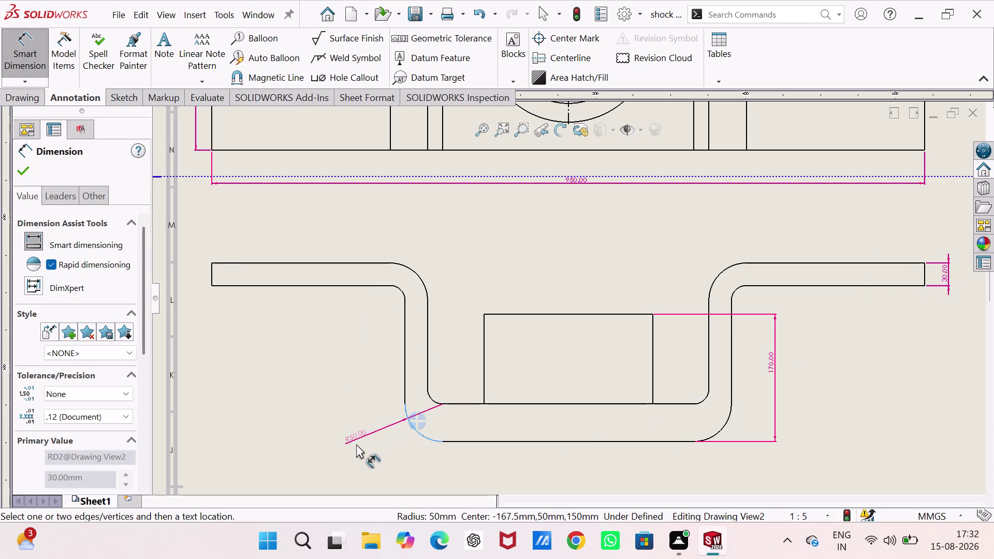
click(354, 461)
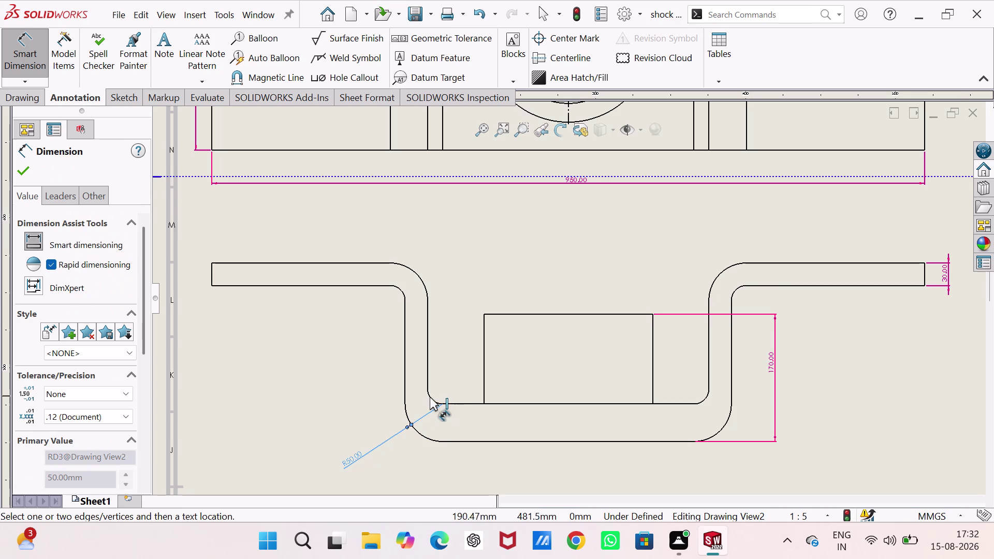
click(430, 397)
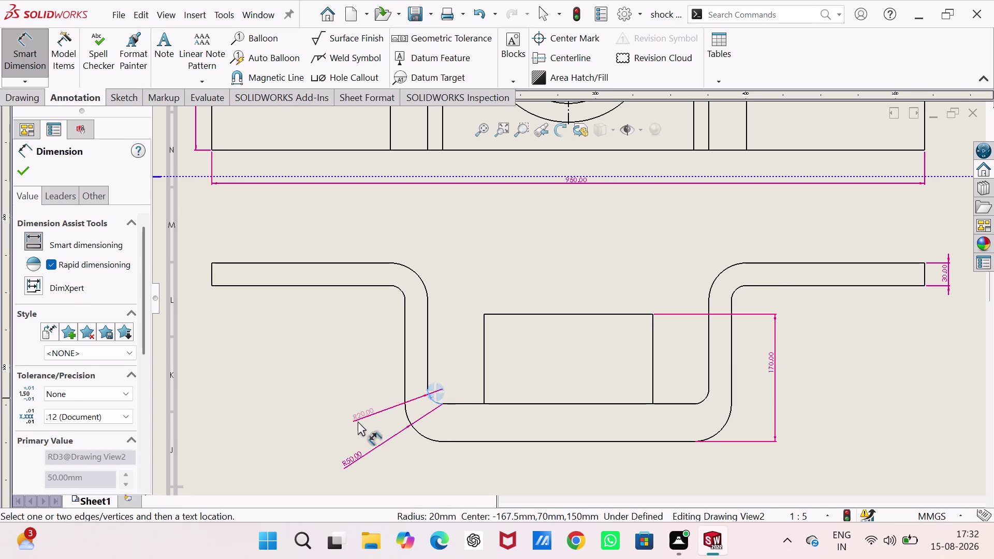
click(349, 426)
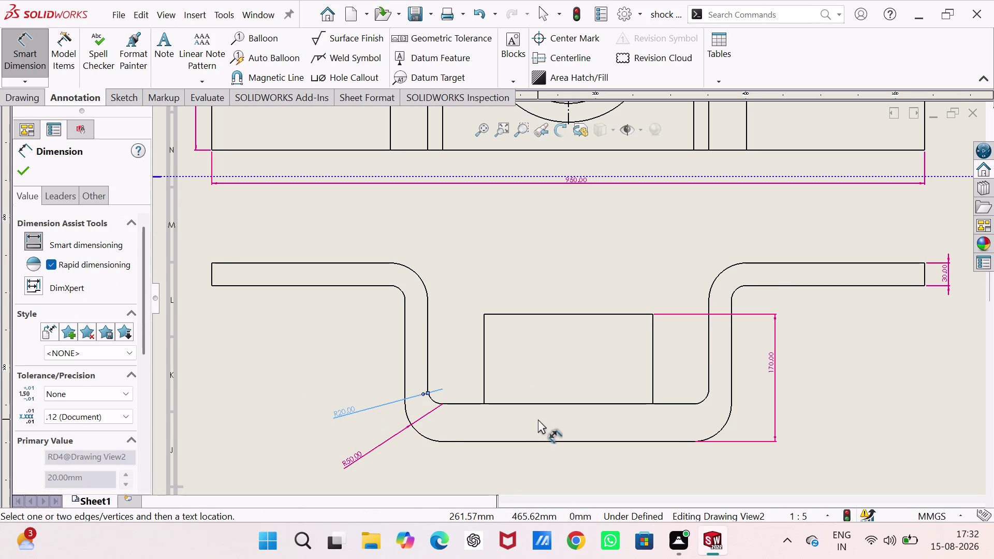
Add the 950 overall width above the bracket and the 375 leg gap.
click(211, 272)
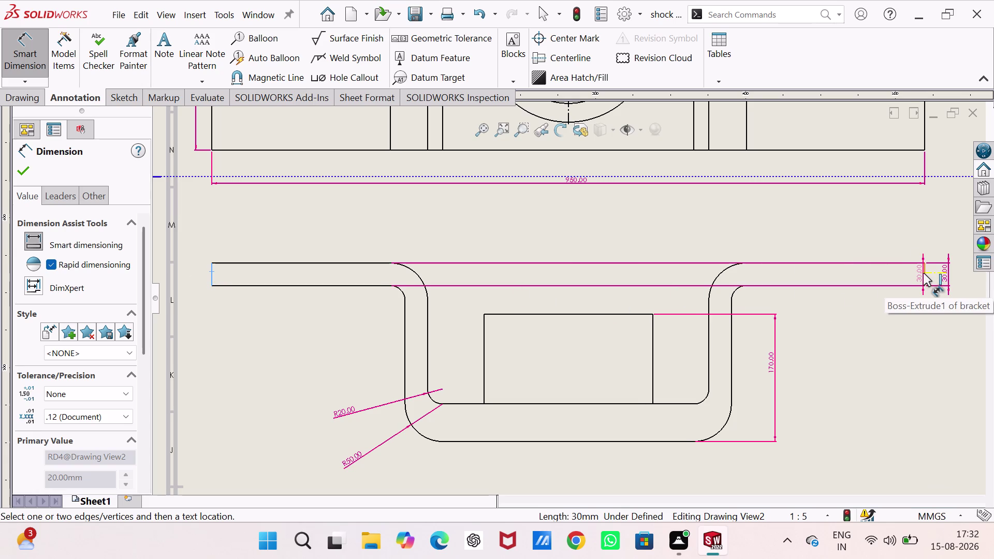
drag(922, 273, 917, 268)
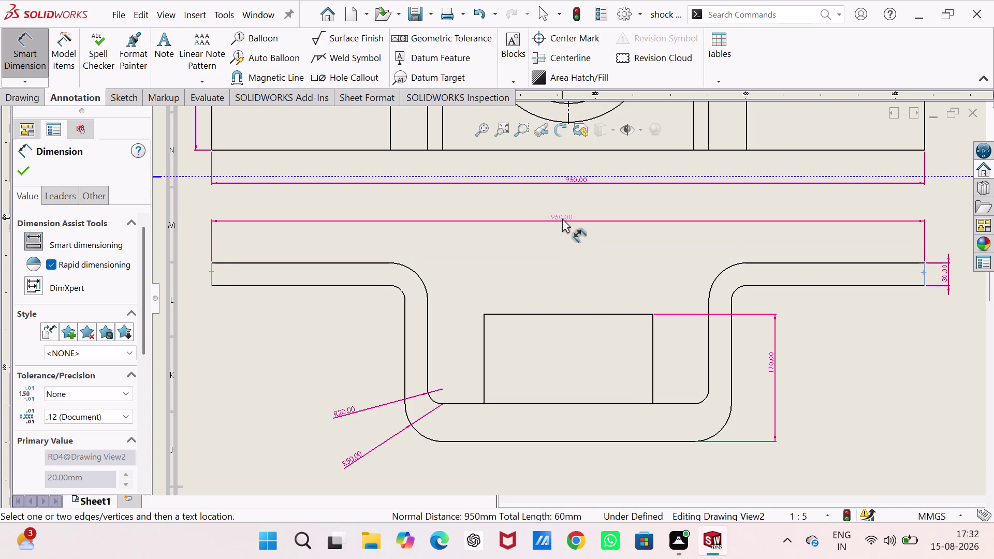
click(562, 218)
click(429, 313)
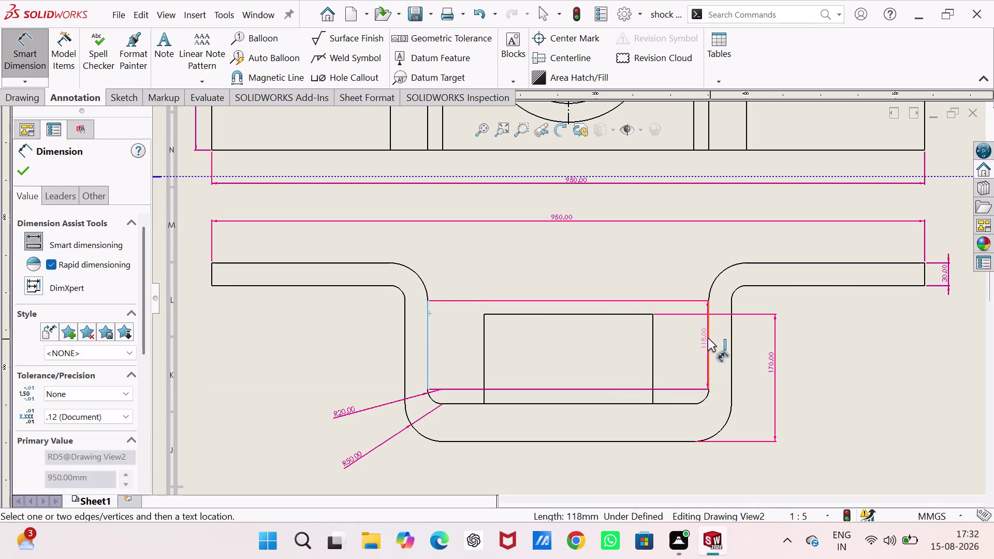
click(707, 338)
click(599, 249)
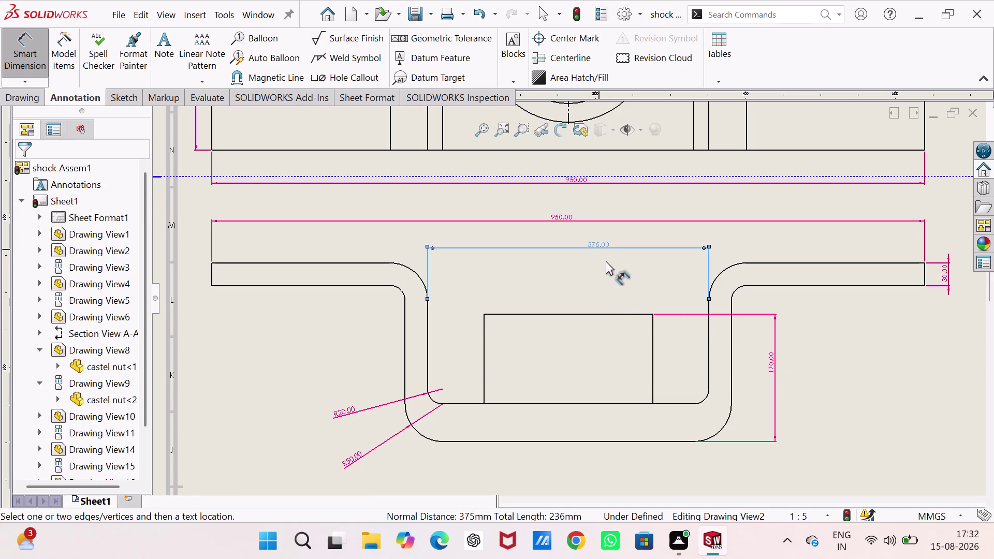
scroll(up, 3)
scroll(up, 3)
scroll(down, 3)
scroll(up, 3)
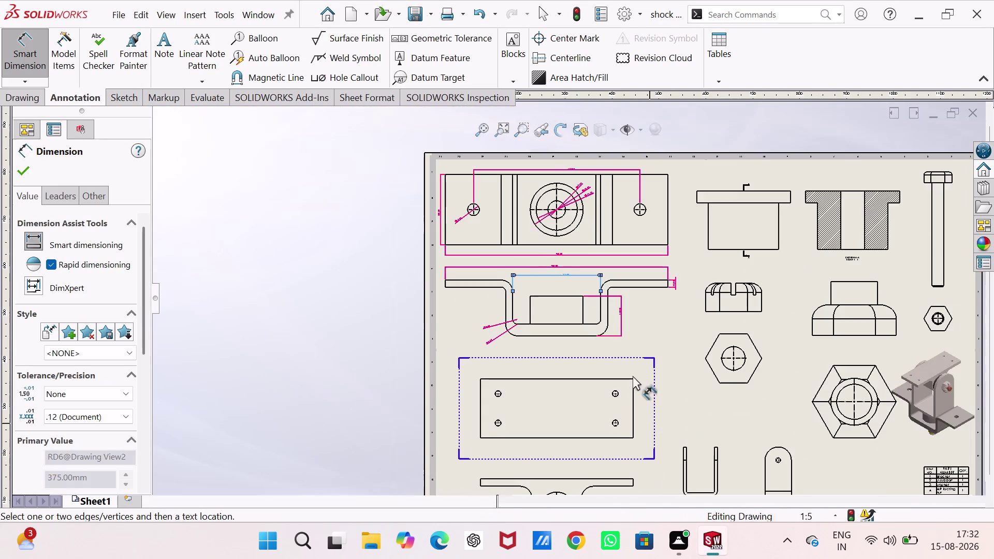
Dimension the 500 spacing between the top holes above the plate.
scroll(down, 3)
scroll(up, 3)
scroll(down, 3)
scroll(down, 3)
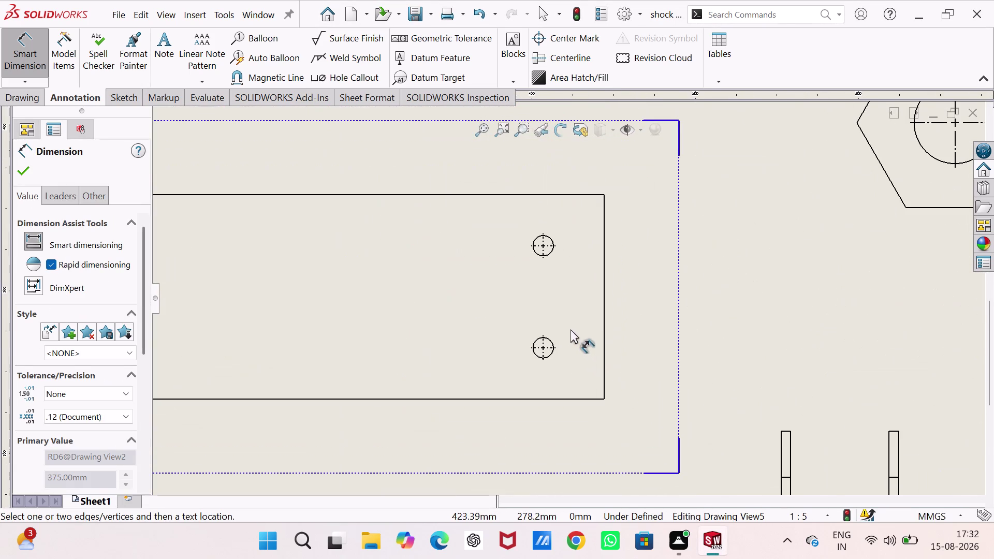
scroll(down, 3)
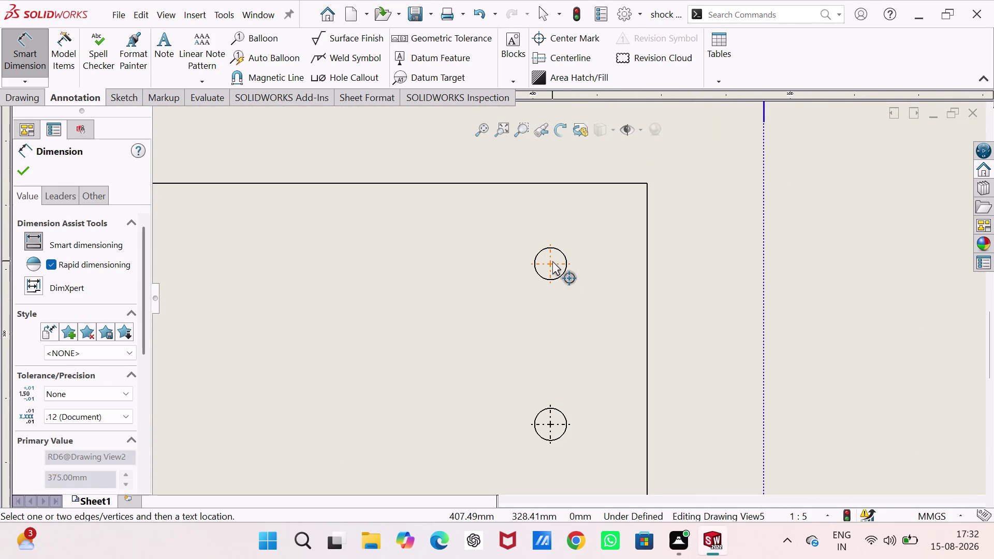
click(550, 263)
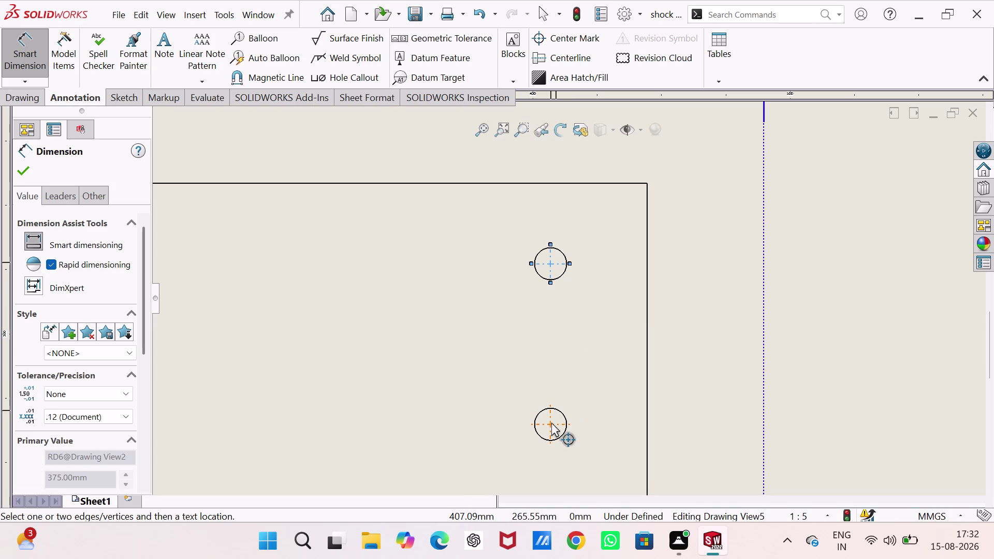
click(550, 424)
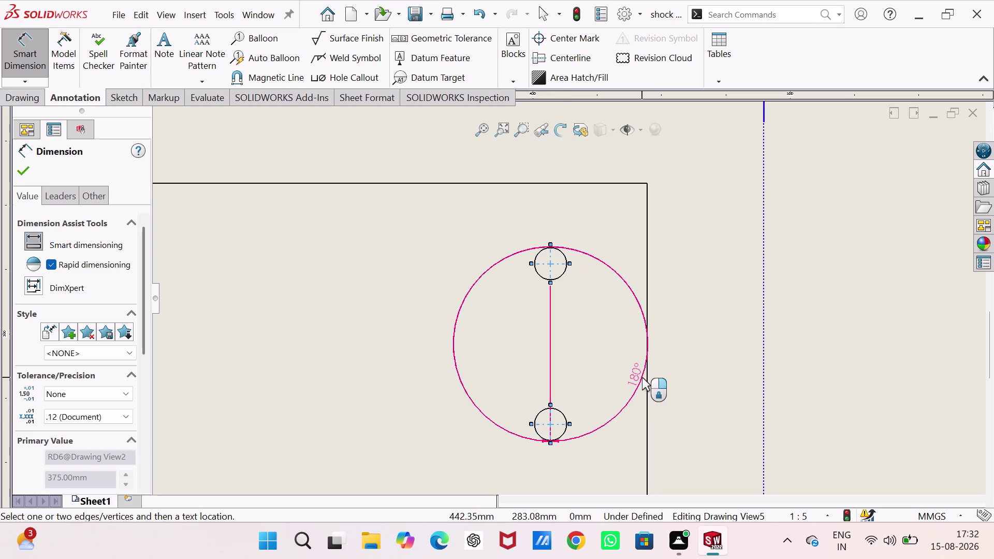
key(Escape)
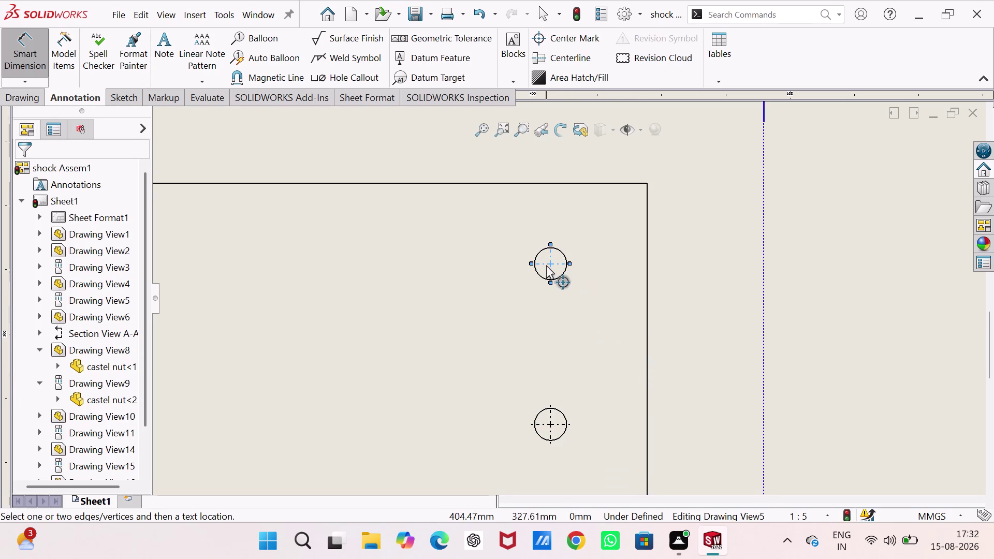
click(549, 263)
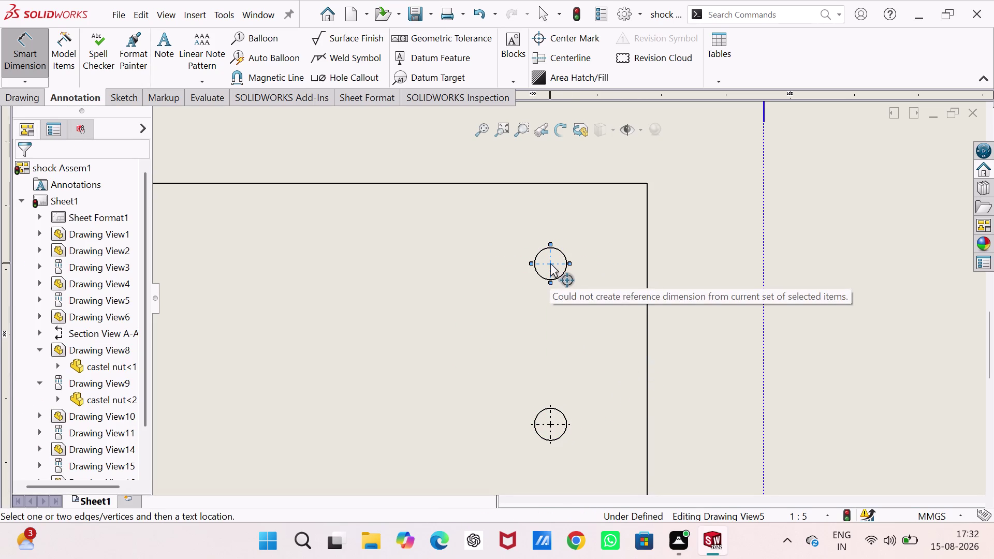
scroll(up, 3)
scroll(down, 3)
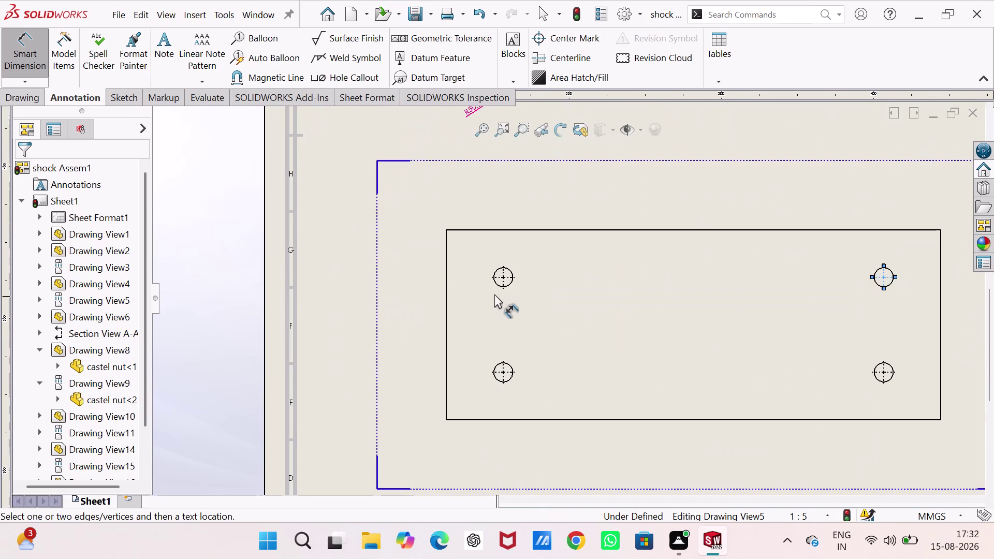
click(503, 274)
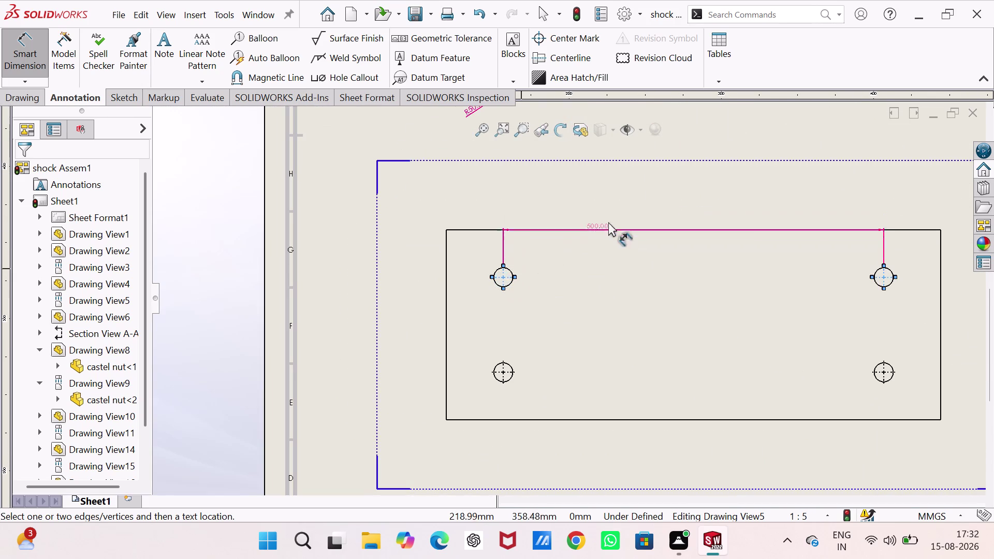
click(681, 208)
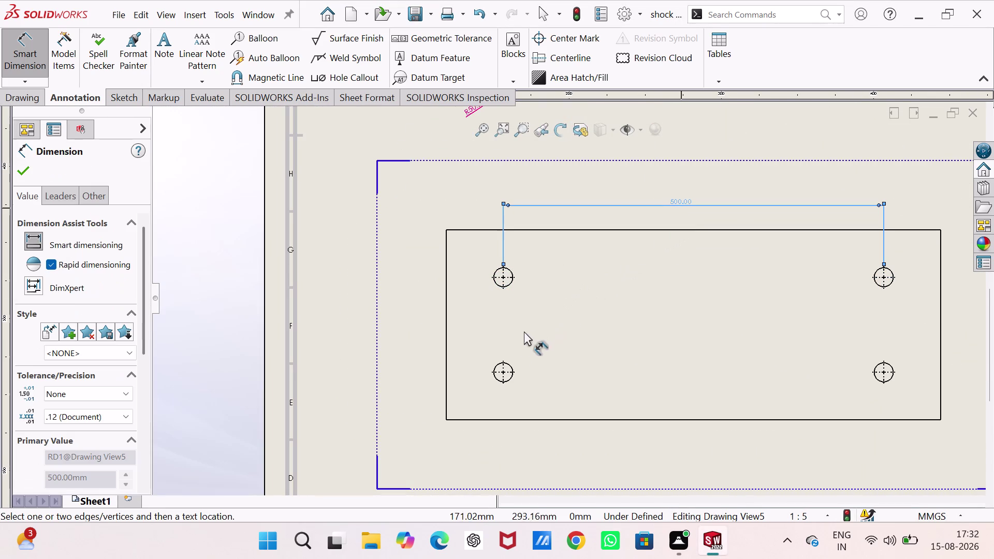
Add the plate's 250 height on the left and 650 width above.
click(445, 263)
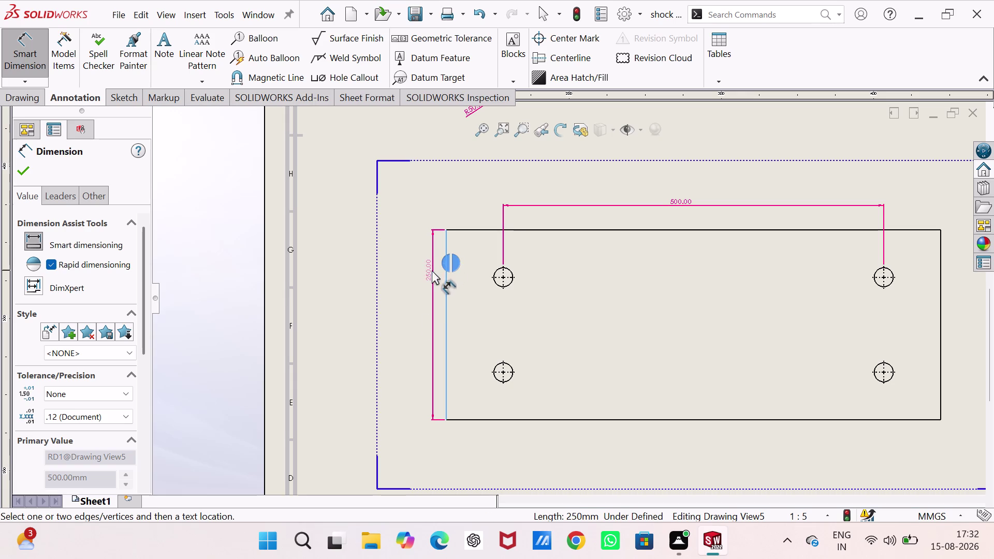
click(423, 312)
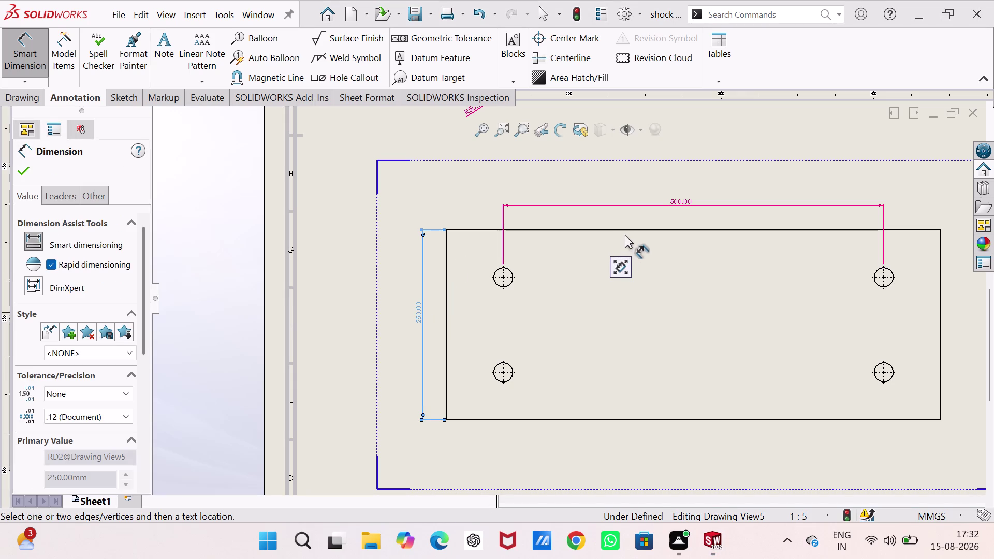
click(629, 231)
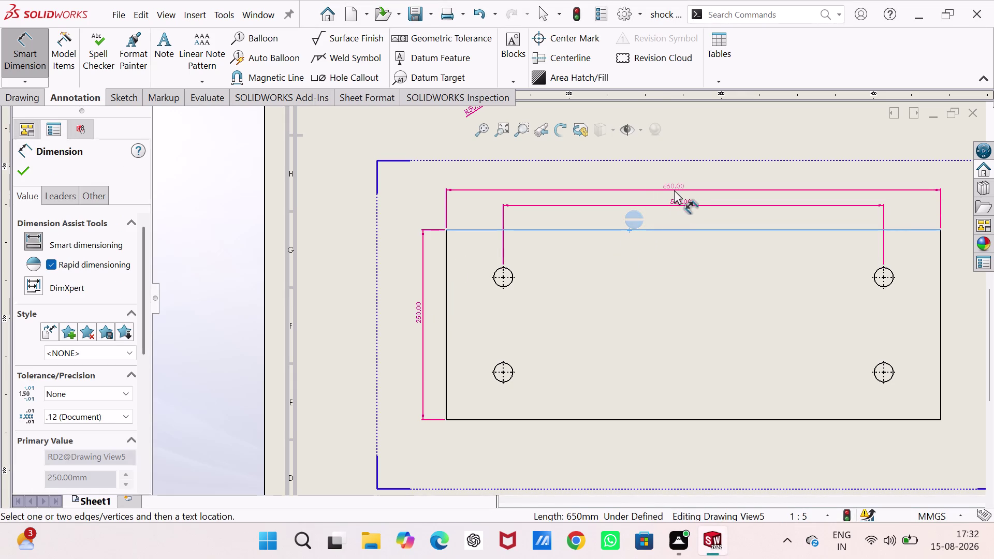
click(674, 190)
scroll(up, 3)
scroll(up, 3)
scroll(up, 3)
scroll(down, 3)
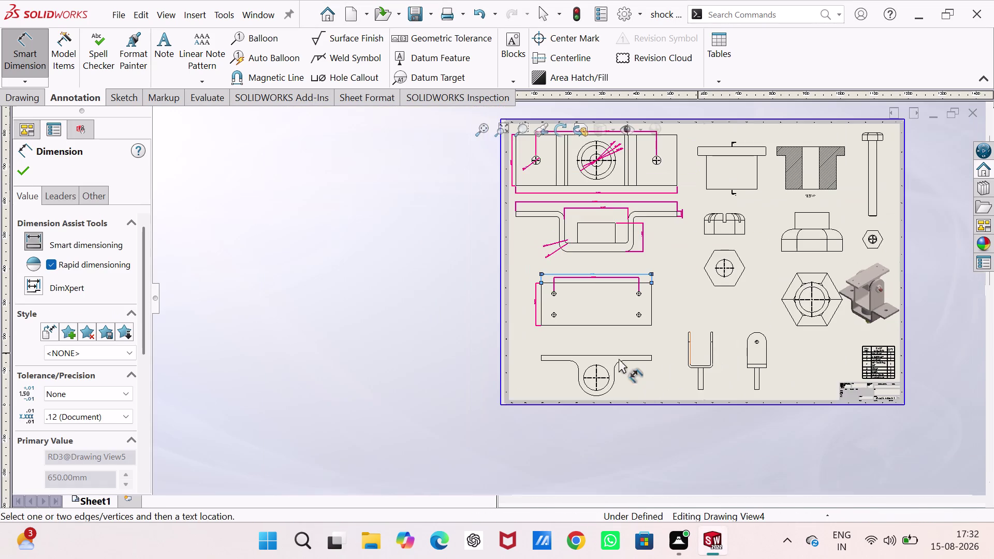
Add the Ø150 hole diameter and the R106 outer arc radius.
scroll(down, 3)
scroll(down, 3)
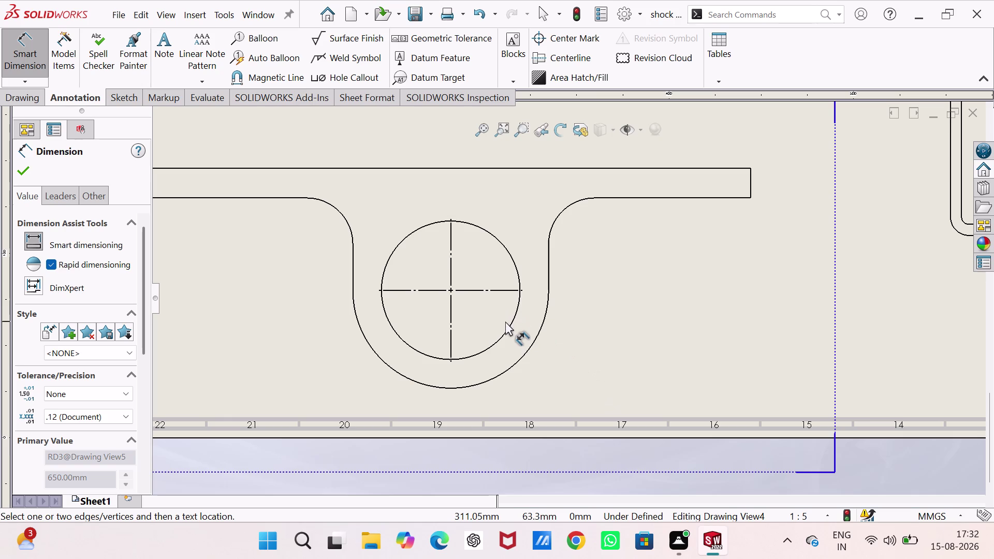
click(510, 327)
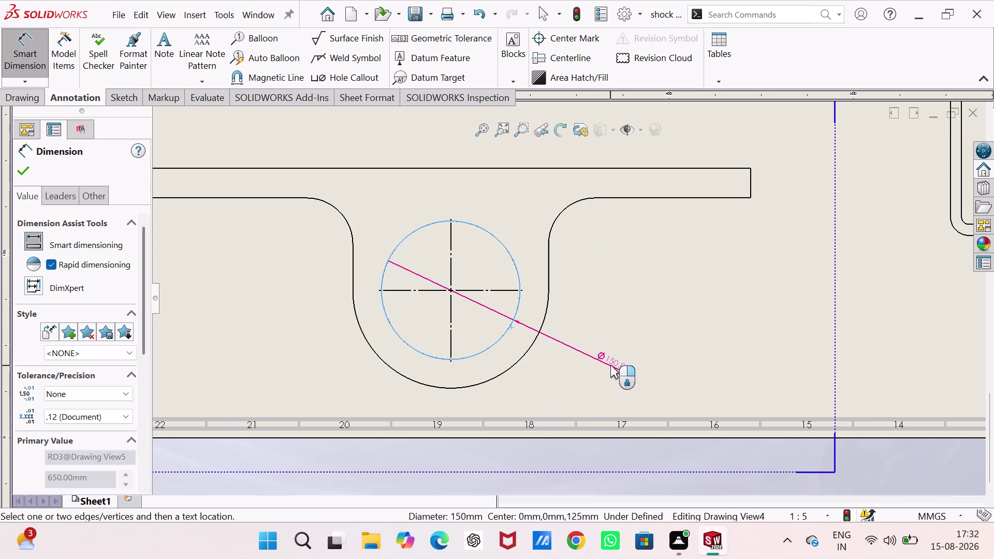
click(610, 364)
drag(529, 348, 562, 364)
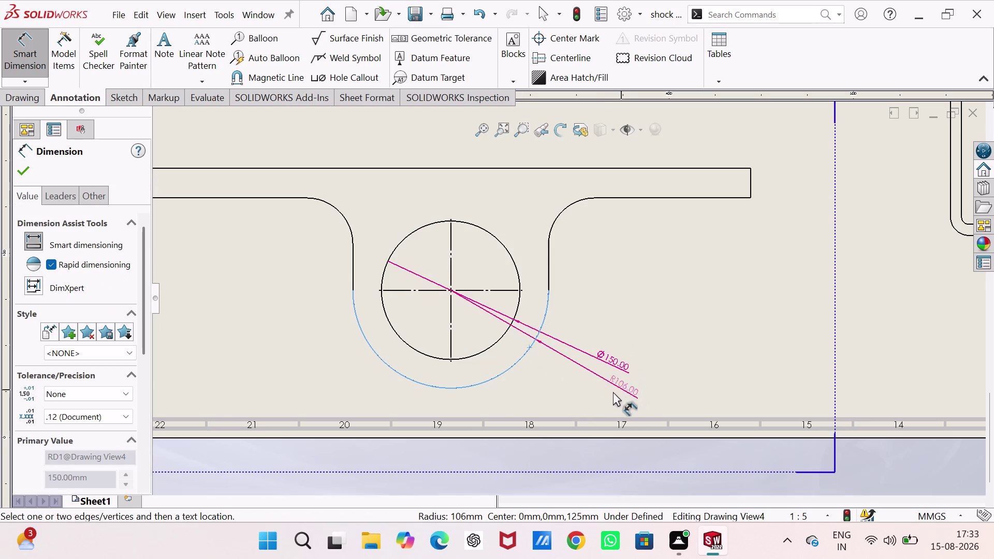
click(599, 389)
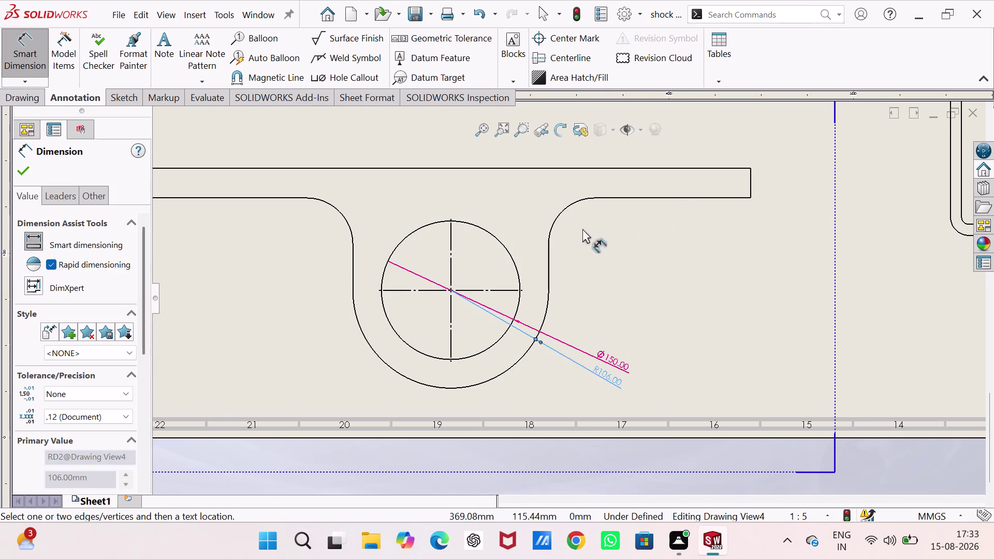
Add the R50 fillet radius and the 650 length above the bracket.
drag(570, 206, 579, 217)
click(603, 255)
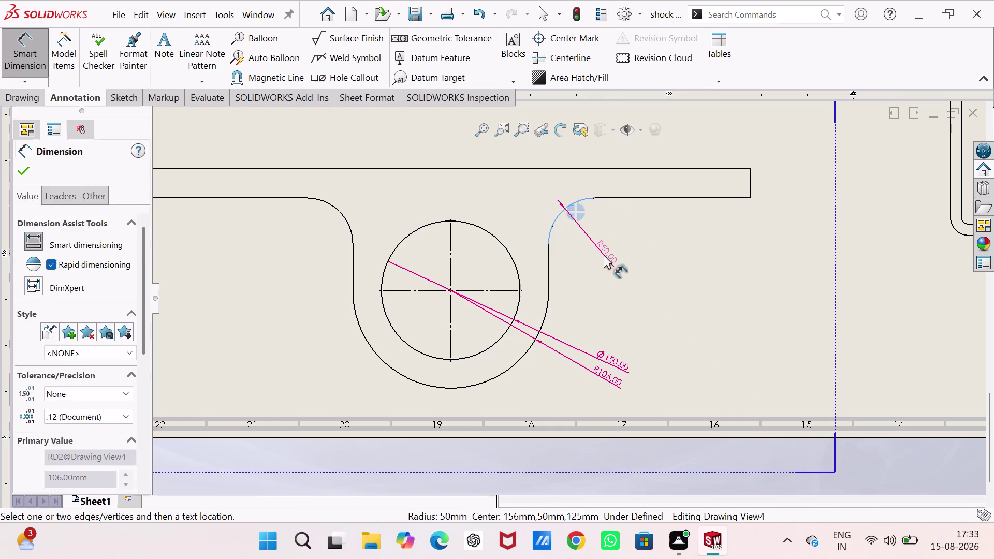
click(751, 180)
click(772, 183)
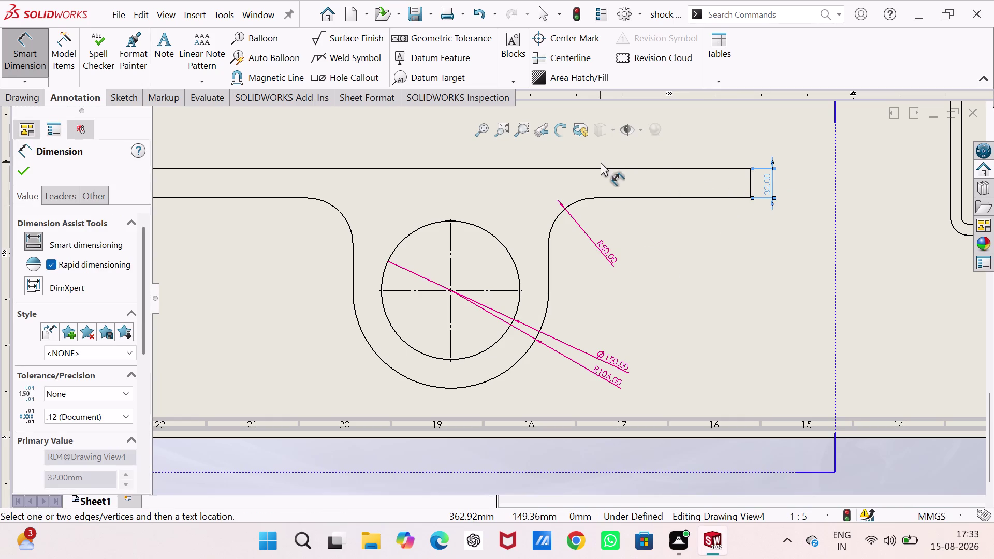
click(601, 167)
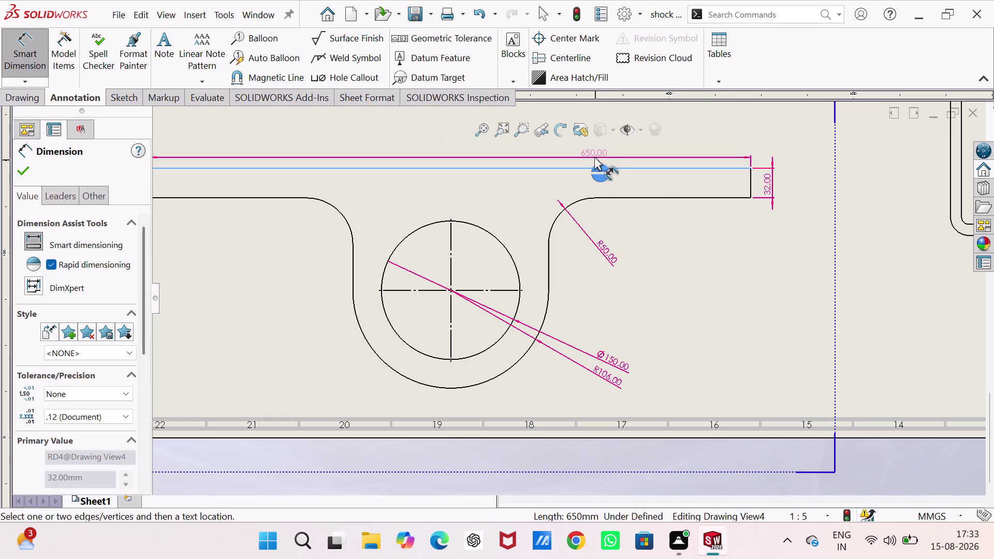
drag(594, 152, 585, 151)
scroll(up, 3)
scroll(up, 3)
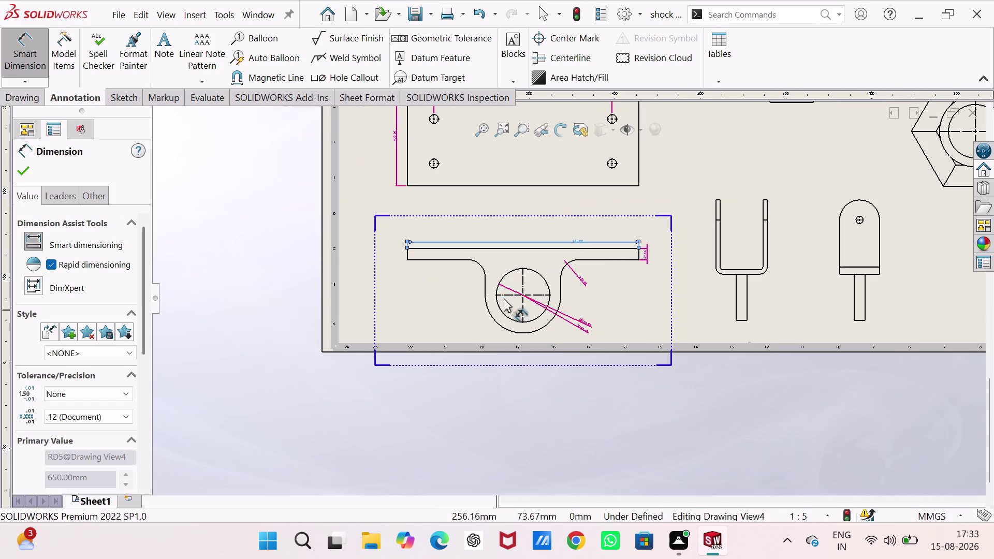
scroll(down, 3)
scroll(down, 3)
scroll(up, 3)
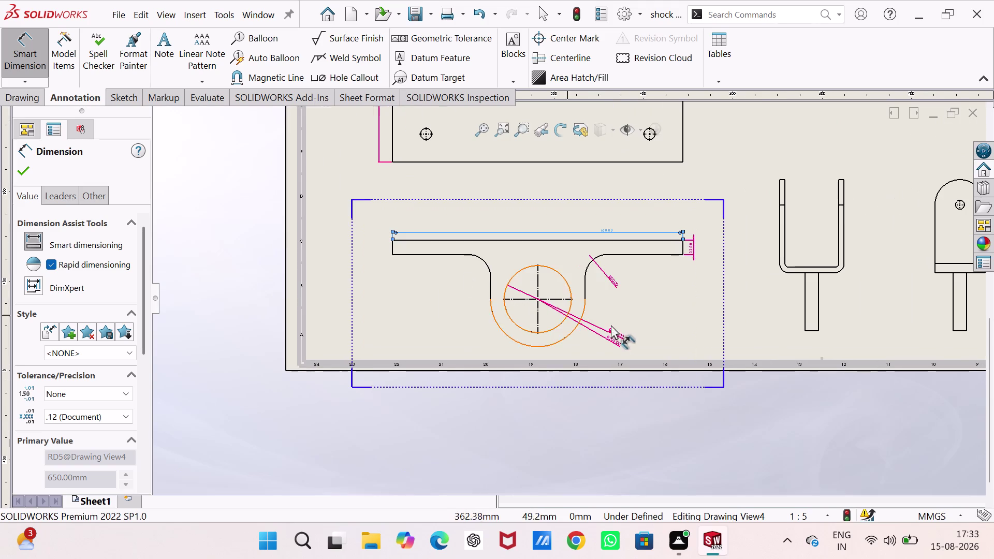
scroll(up, 3)
scroll(down, 3)
scroll(down, 3)
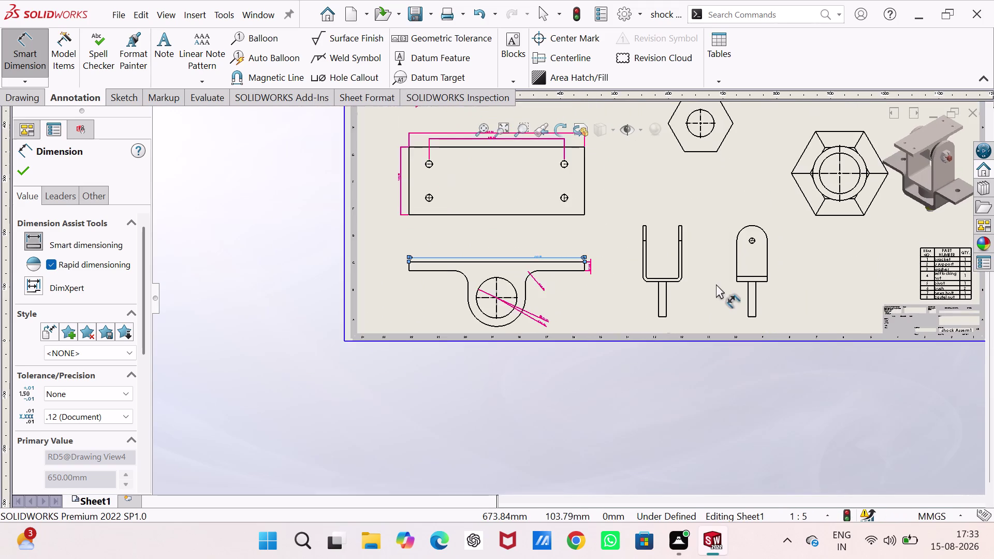
Add the 380 height and R140 top radius to the round-topped part.
scroll(up, 3)
scroll(down, 3)
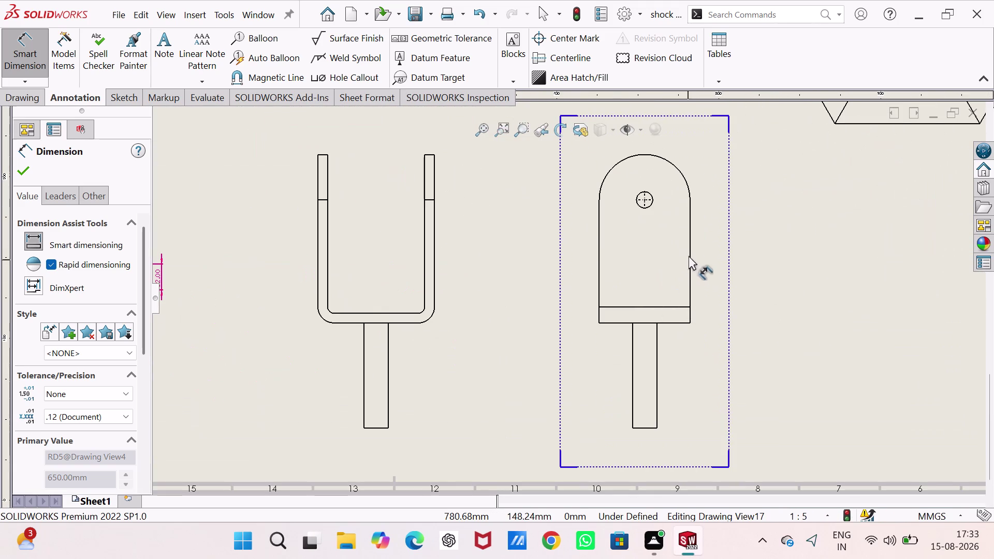
click(690, 252)
click(712, 254)
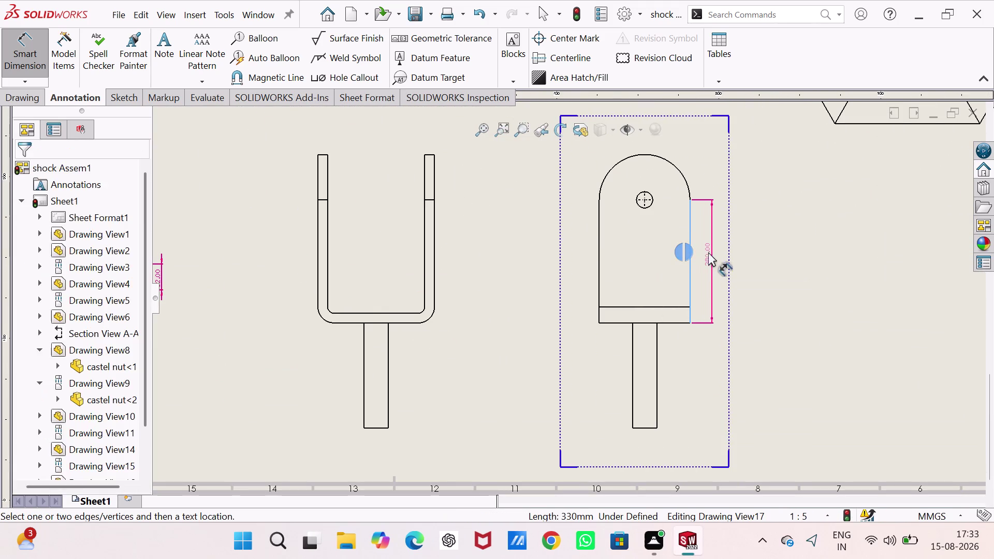
click(681, 174)
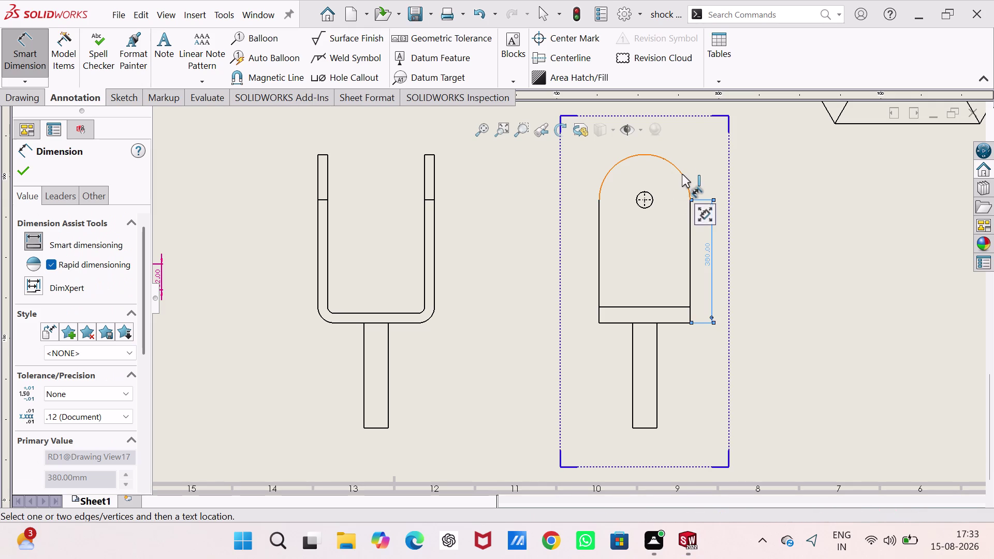
click(709, 149)
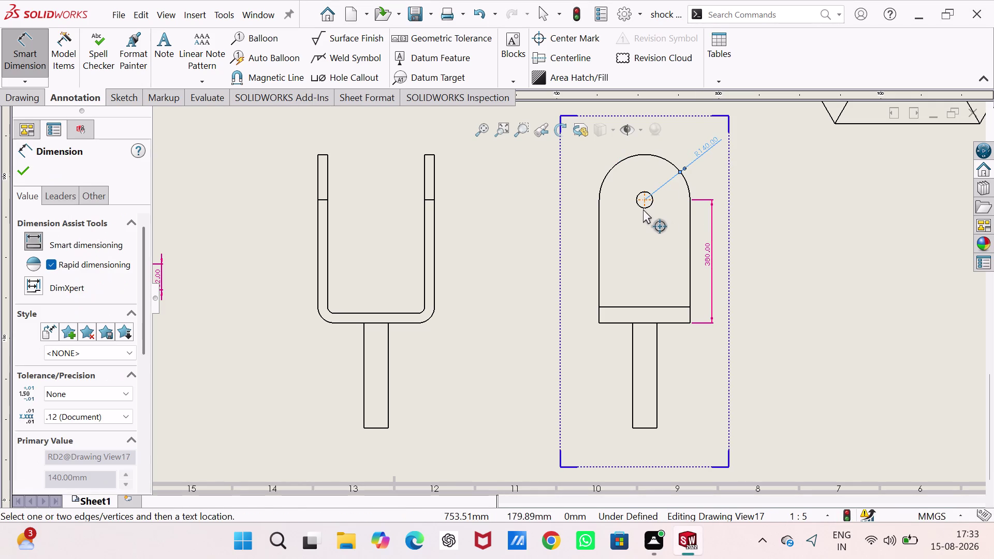
click(644, 206)
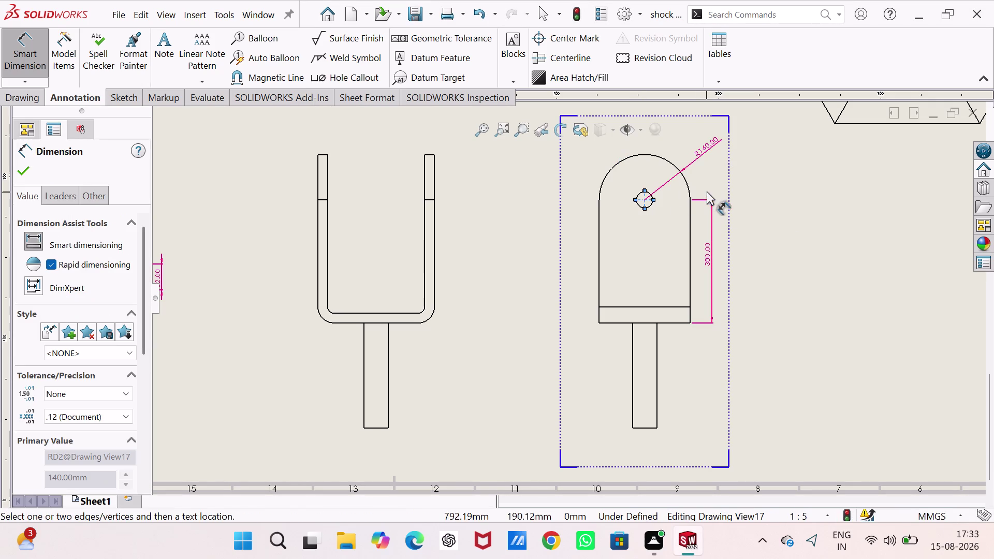
Add the Ø50 hole diameter, then pick the head's bottom edge for a width.
click(679, 202)
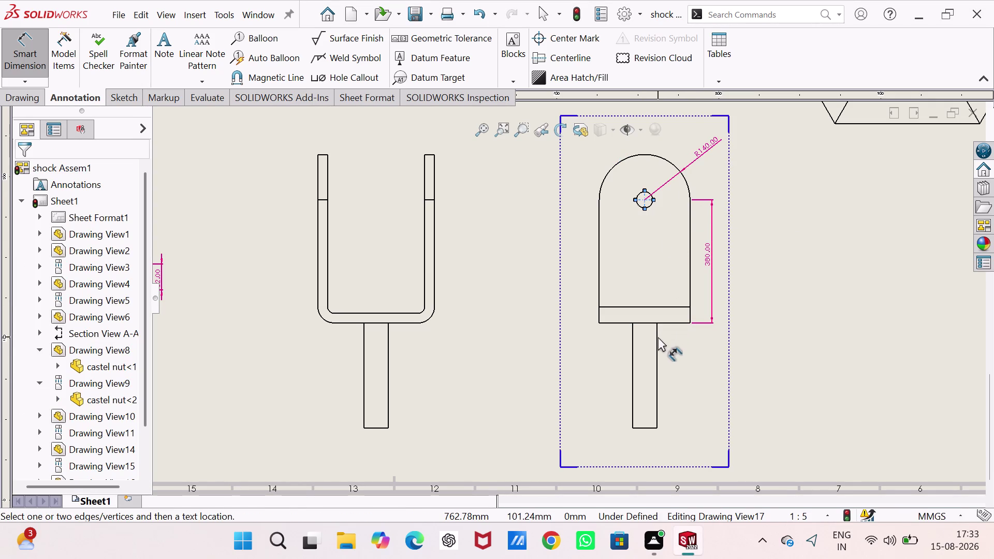
click(752, 303)
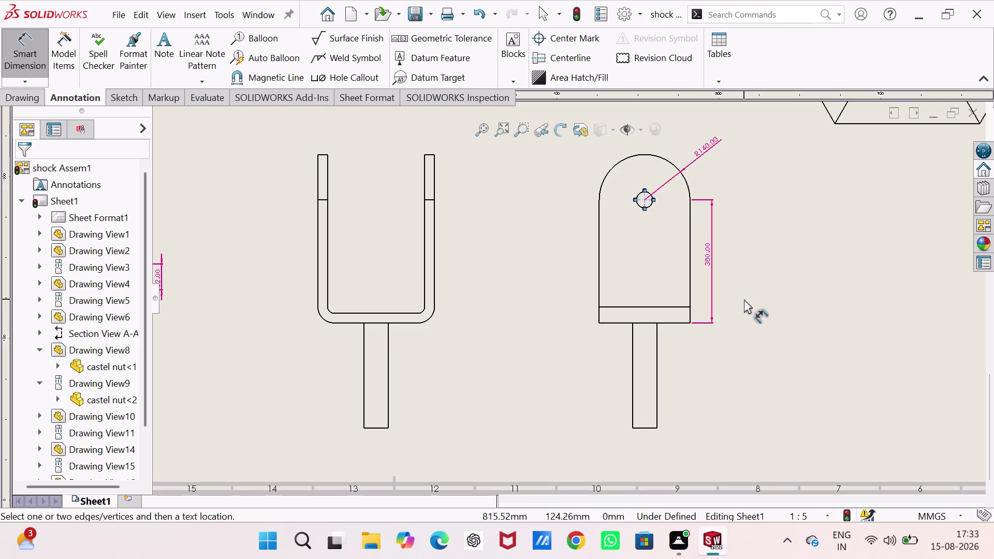
key(Escape)
scroll(down, 3)
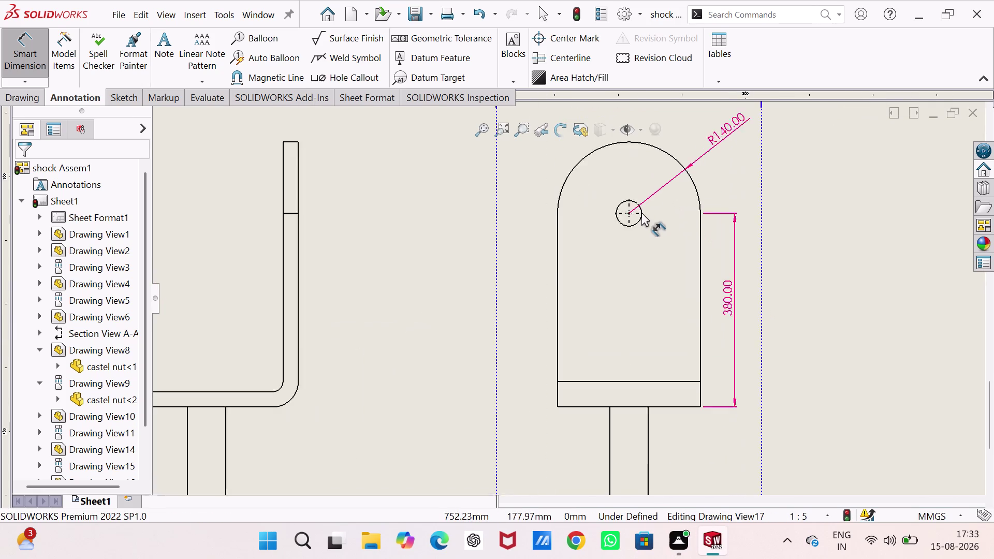
scroll(down, 3)
click(621, 250)
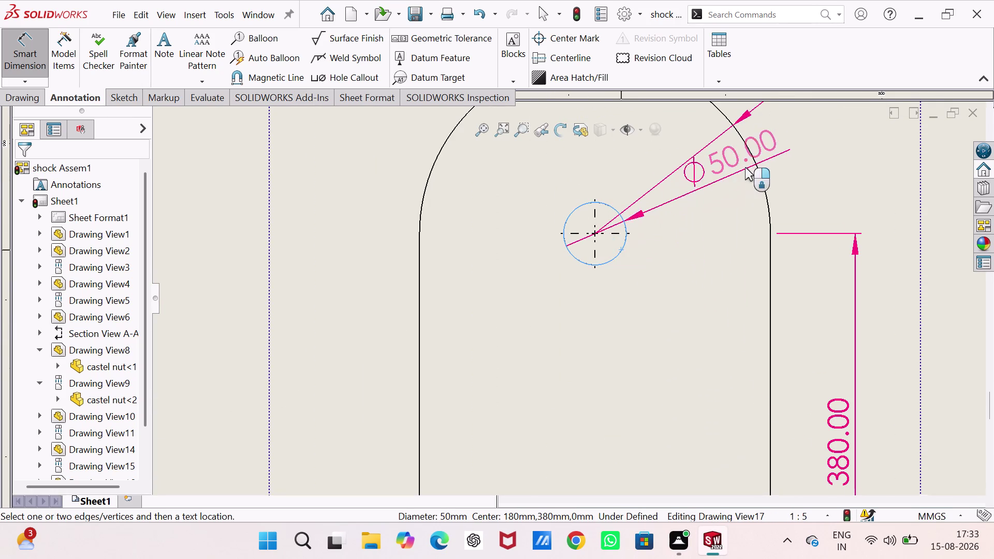
click(809, 150)
scroll(up, 3)
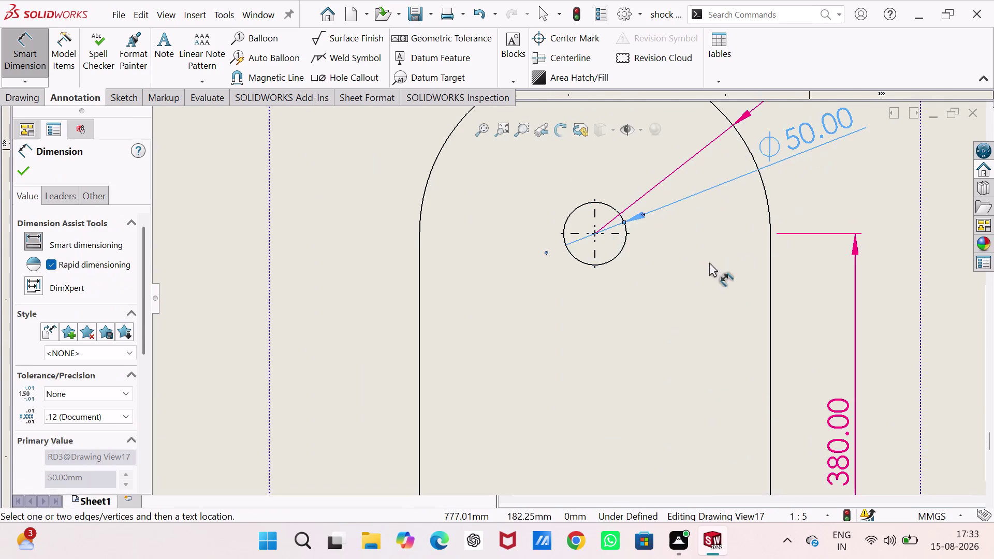
scroll(up, 3)
scroll(up, 3)
scroll(down, 3)
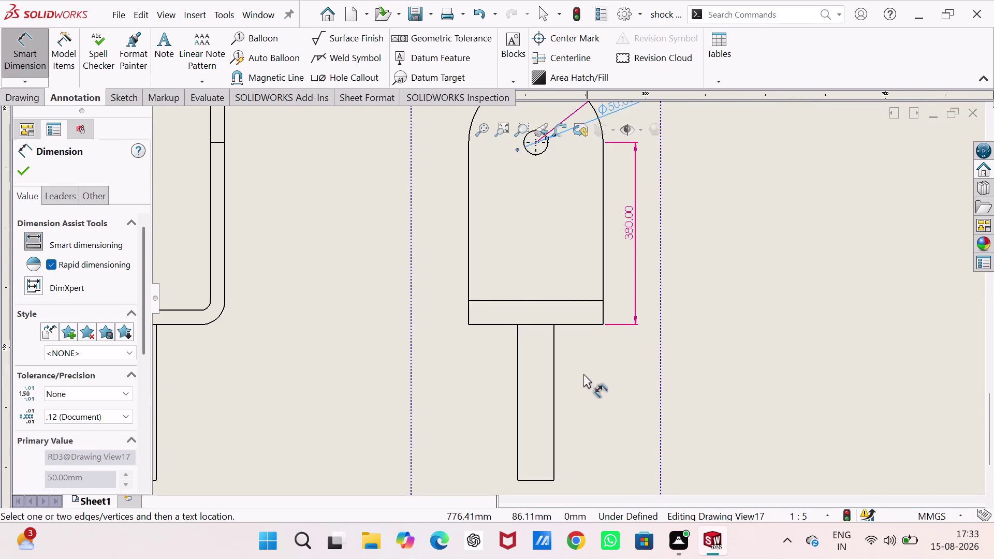
scroll(down, 3)
click(589, 283)
Place the 280.00 width dimension below the U support's side view.
scroll(up, 3)
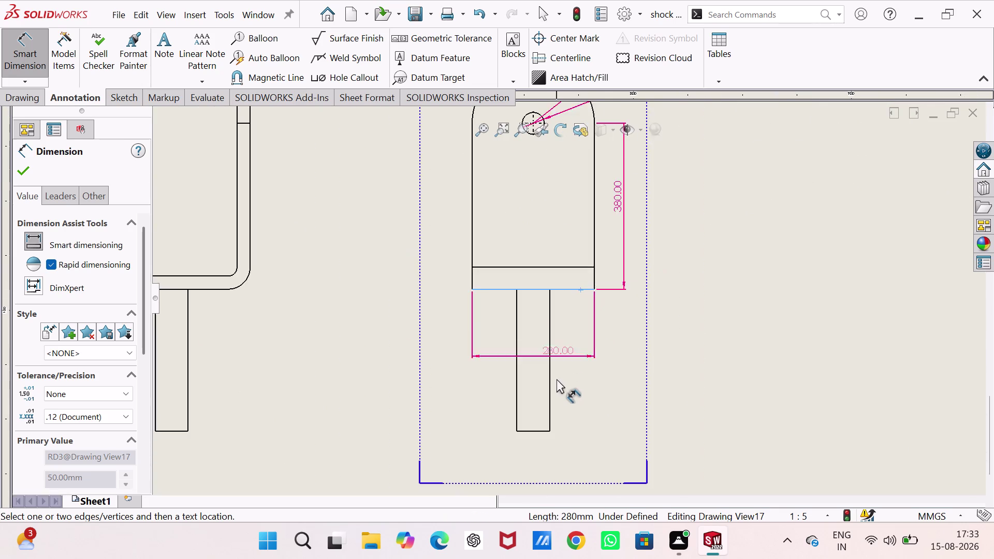
scroll(up, 3)
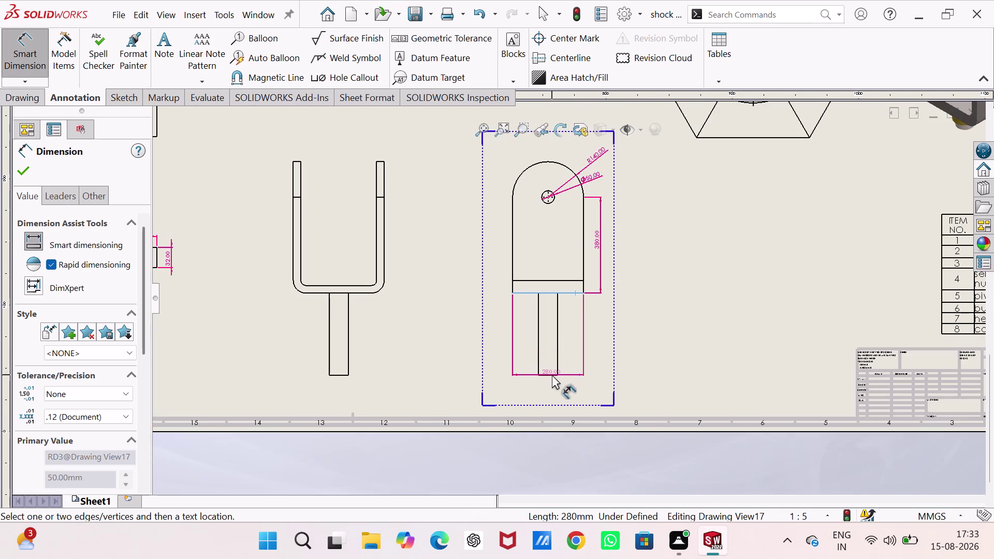
scroll(down, 3)
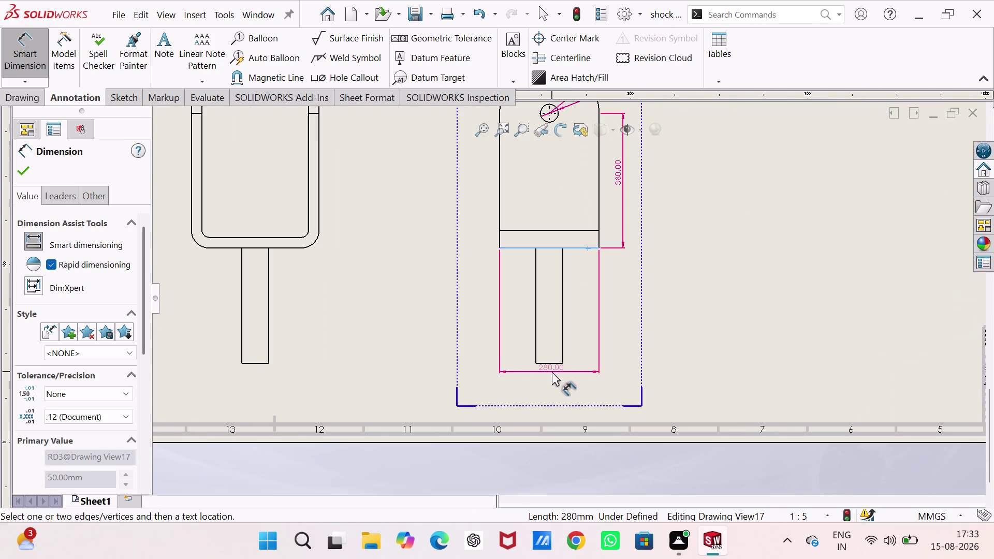
scroll(down, 3)
click(556, 347)
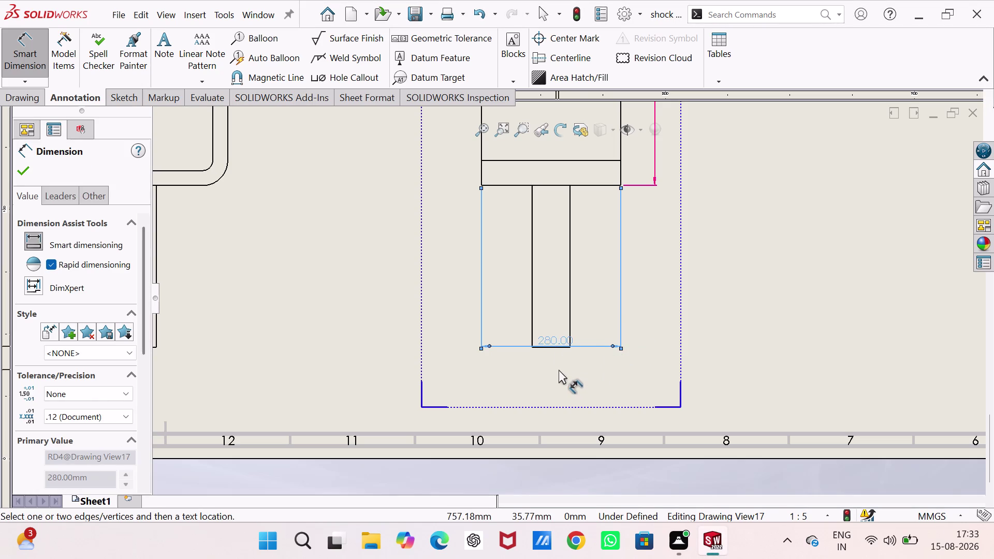
drag(620, 347, 620, 363)
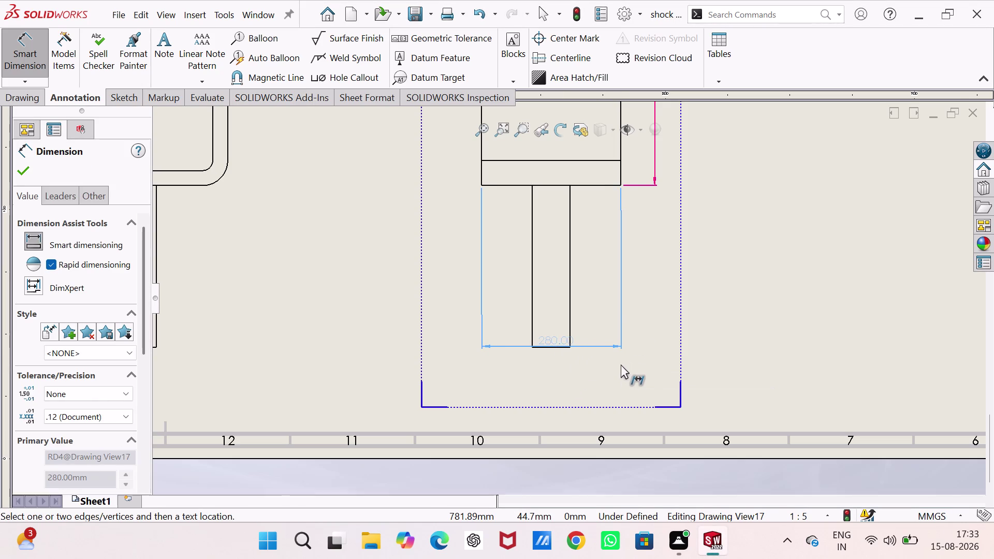
drag(620, 363, 611, 381)
drag(591, 344, 588, 374)
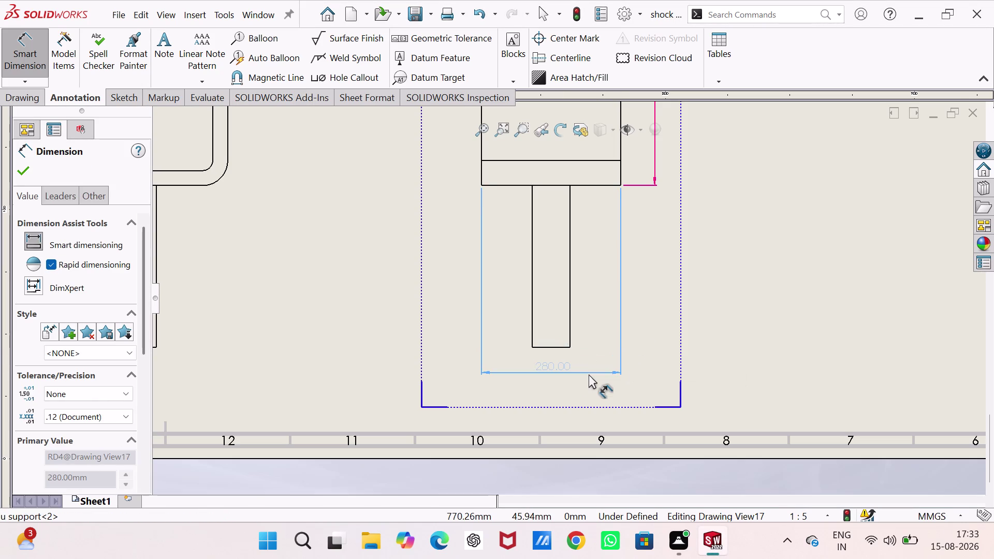
drag(589, 374, 587, 376)
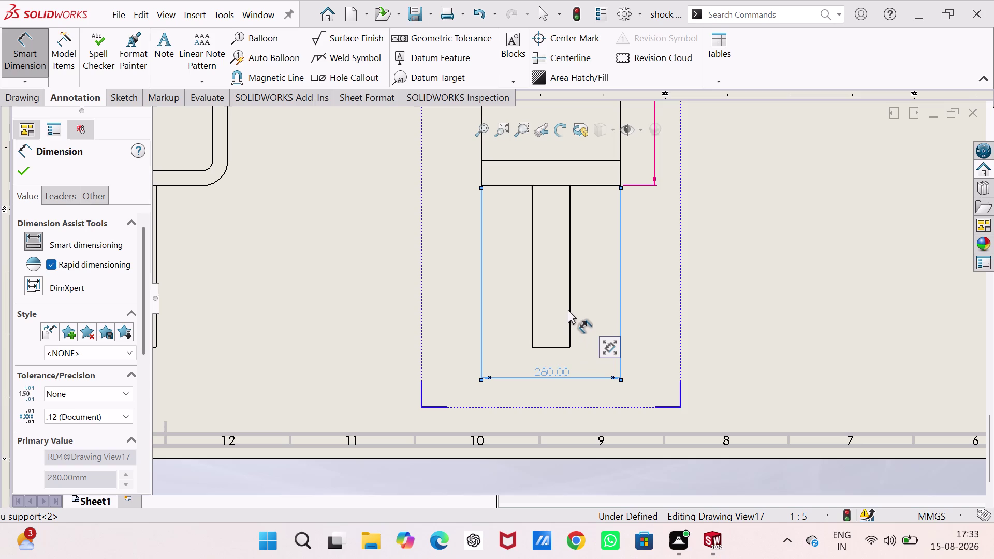
Add the 325.00 shaft length and Ø75.00 shaft diameter dimensions.
click(570, 302)
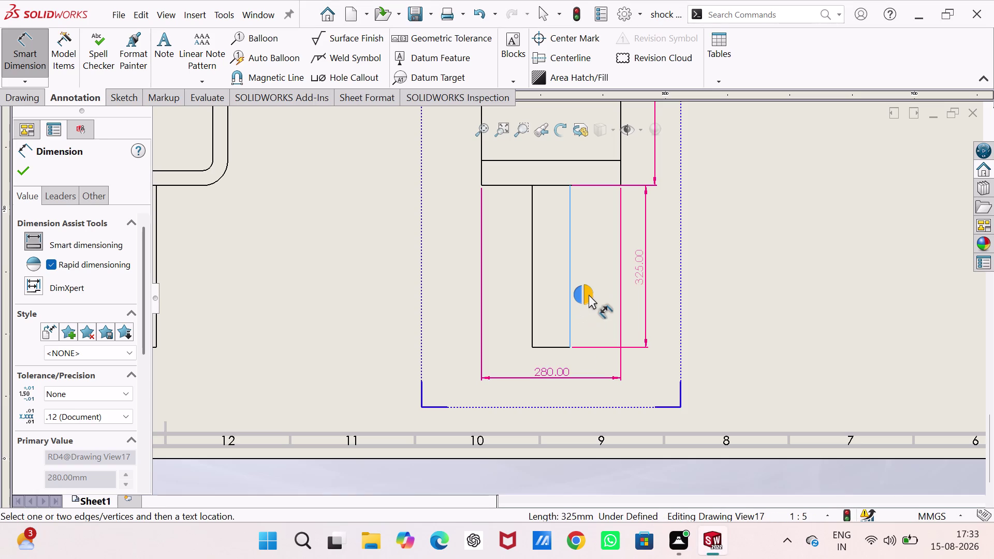
click(588, 295)
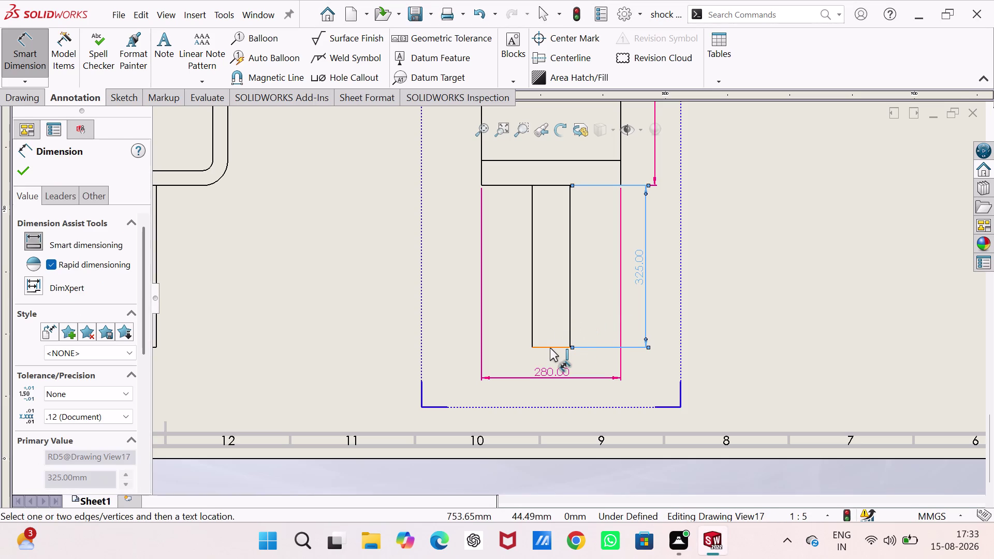
click(550, 347)
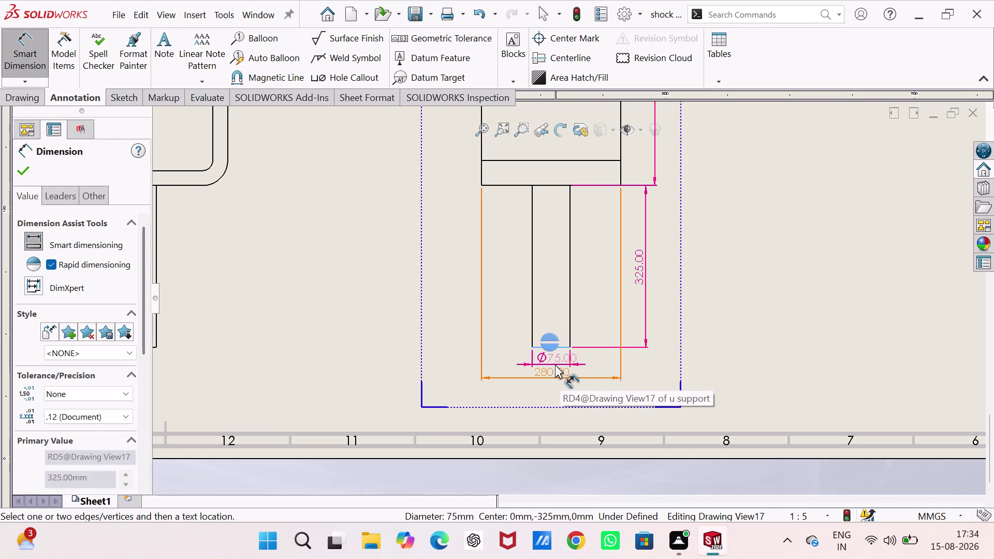
click(553, 365)
scroll(up, 3)
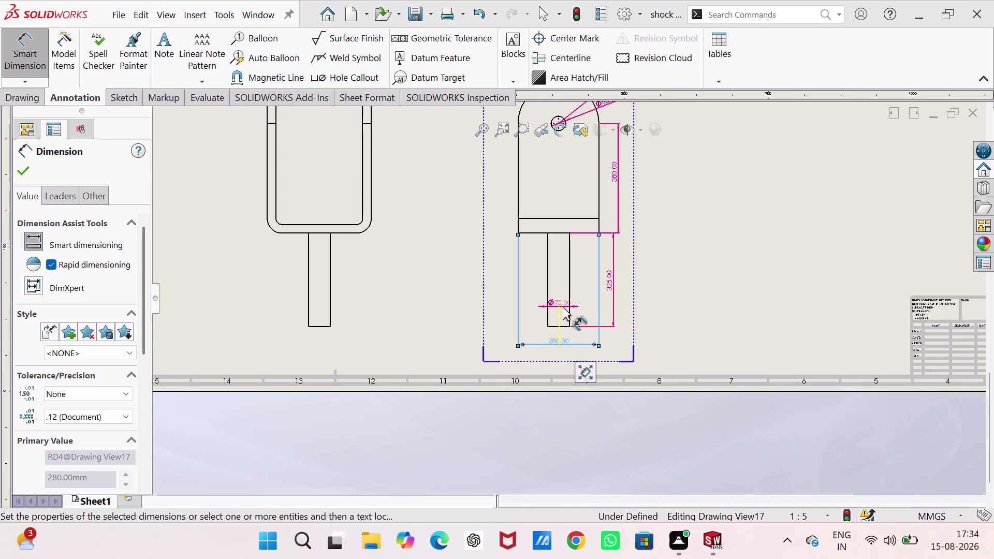
click(562, 307)
scroll(up, 3)
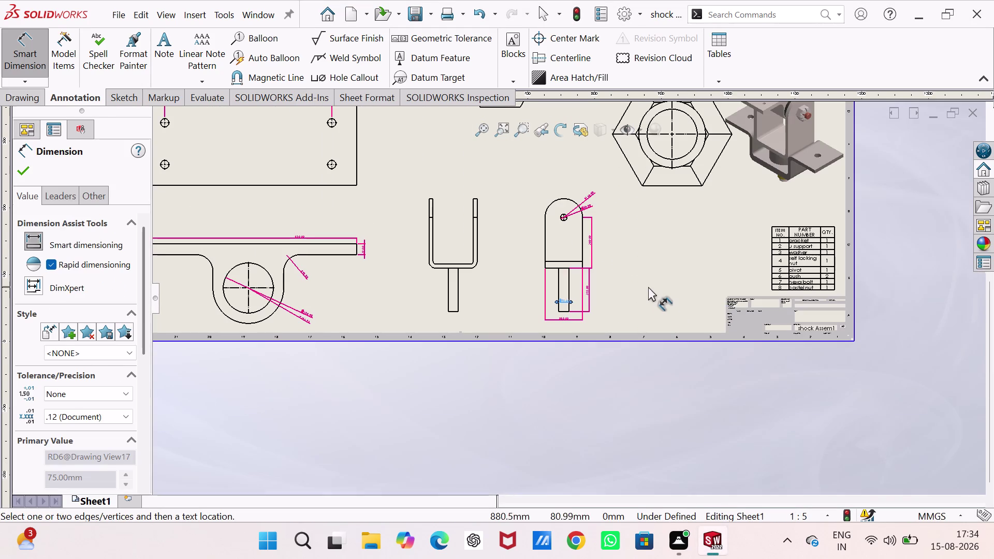
Dimension the fork shaft with its 325.00 length and Ø75.00 diameter.
click(647, 286)
scroll(up, 3)
scroll(up, 3)
scroll(down, 3)
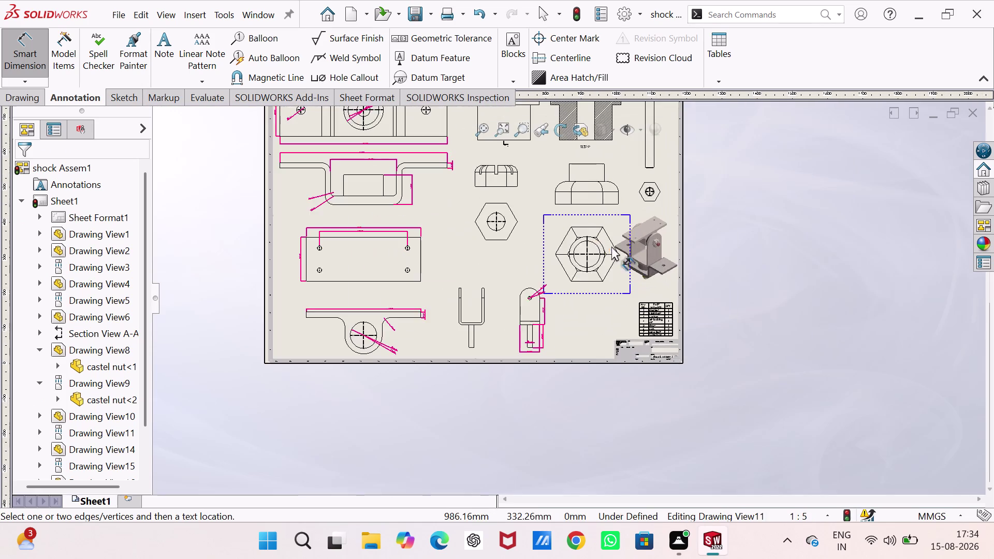
scroll(down, 3)
scroll(down, 3)
scroll(up, 3)
scroll(down, 3)
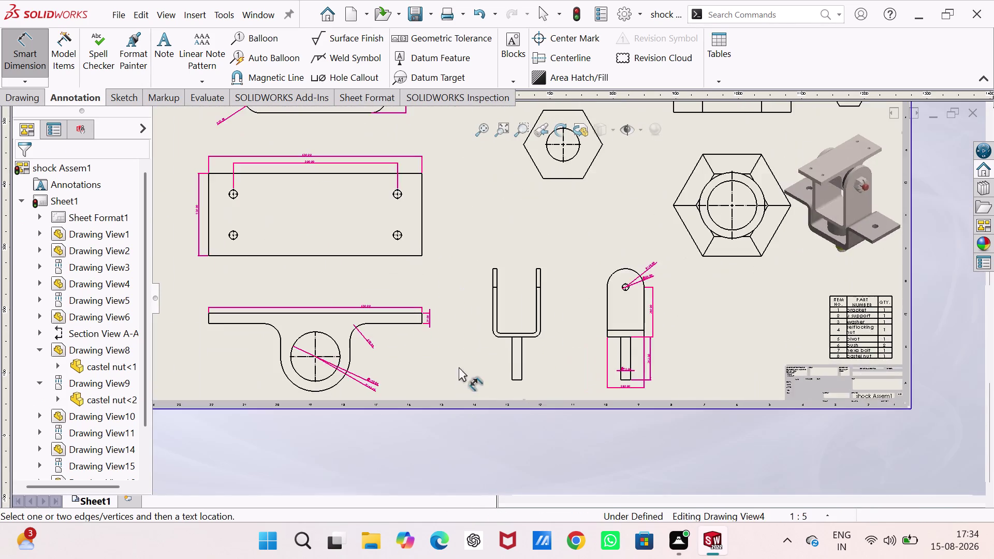
scroll(down, 3)
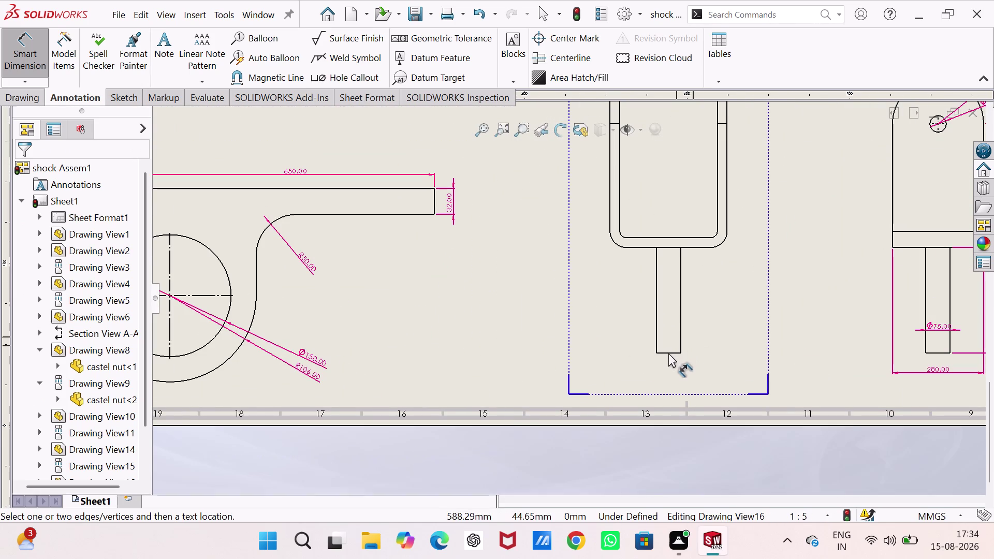
click(661, 350)
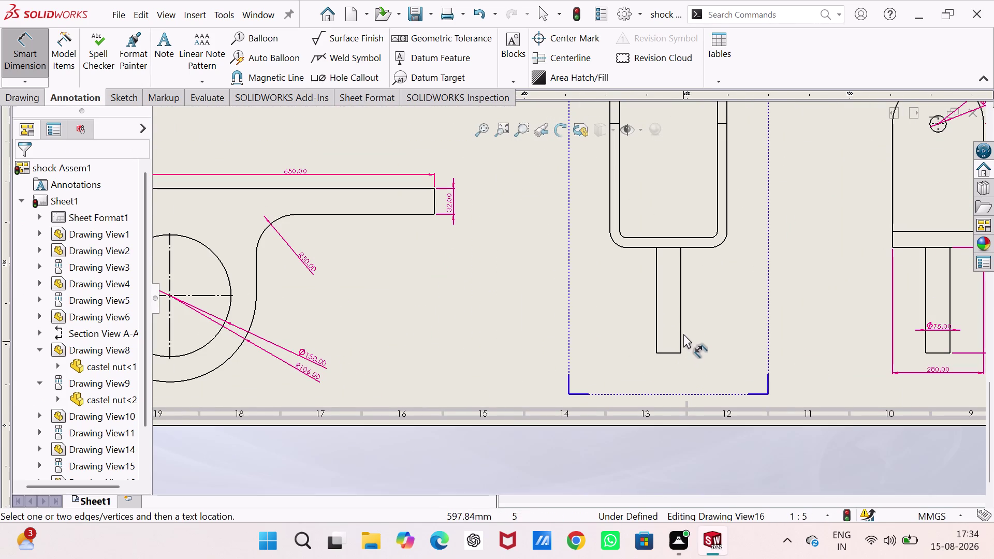
click(682, 330)
click(721, 315)
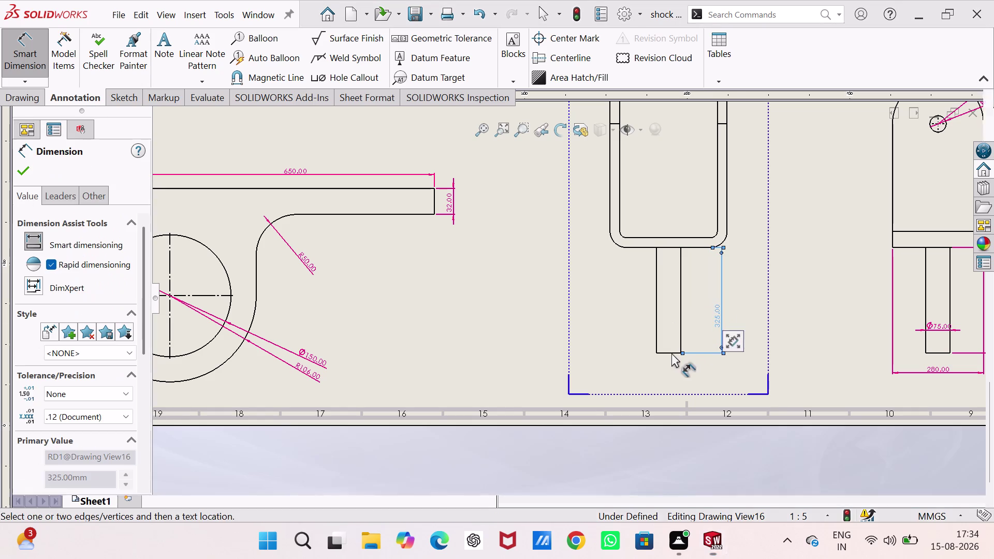
click(670, 354)
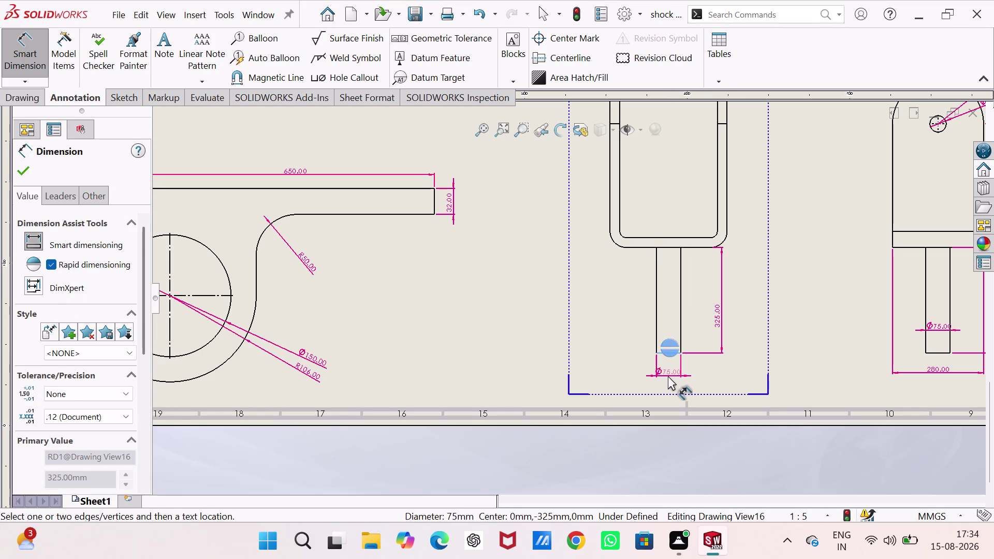
click(668, 376)
Add the 30.00 arm width and 520.00 arm height dimensions to the U's right arm.
scroll(up, 3)
scroll(up, 3)
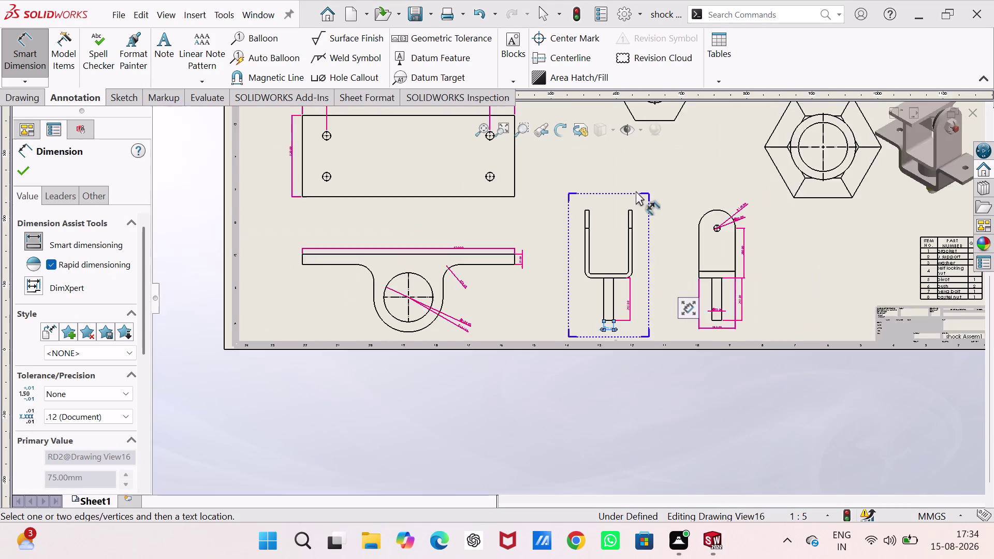
scroll(down, 3)
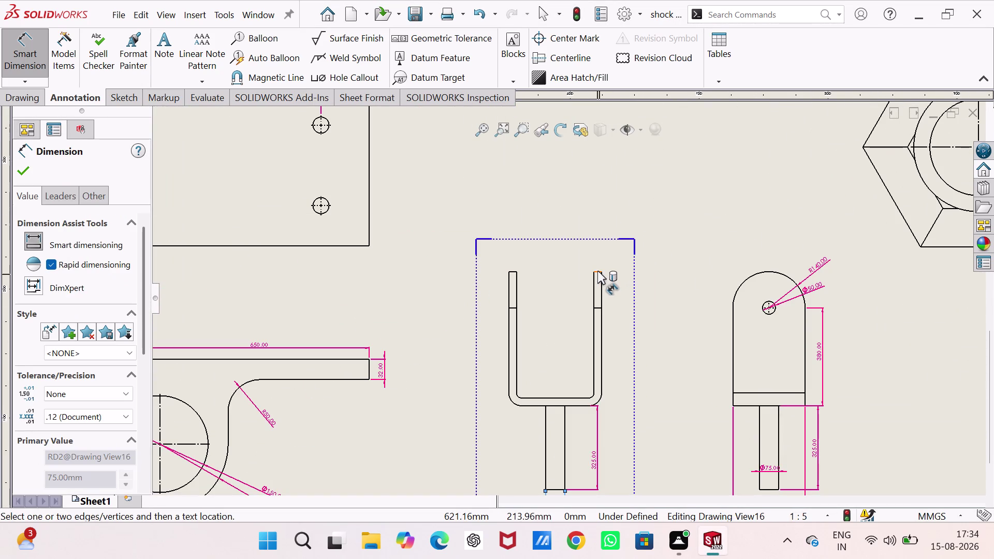
click(597, 271)
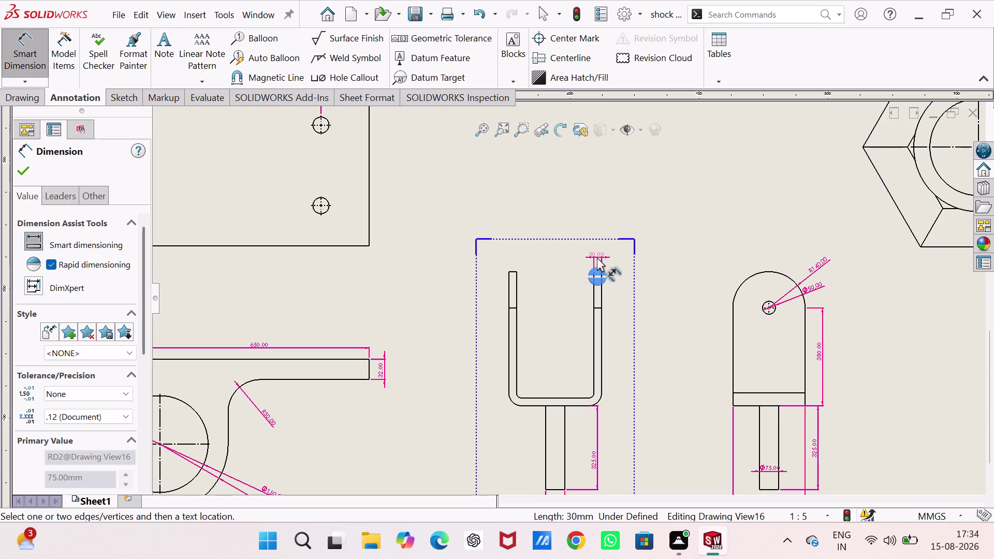
click(597, 257)
scroll(up, 3)
scroll(down, 3)
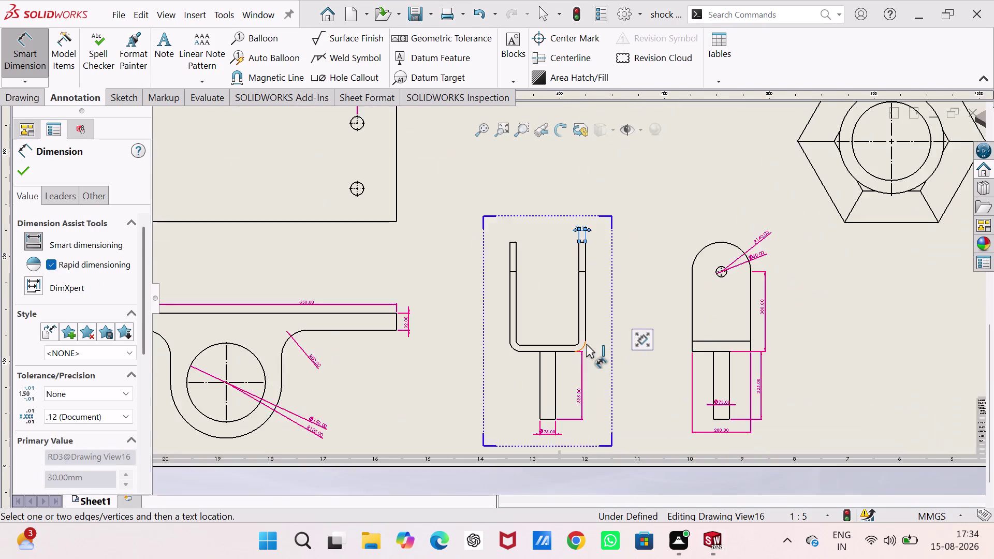
scroll(down, 3)
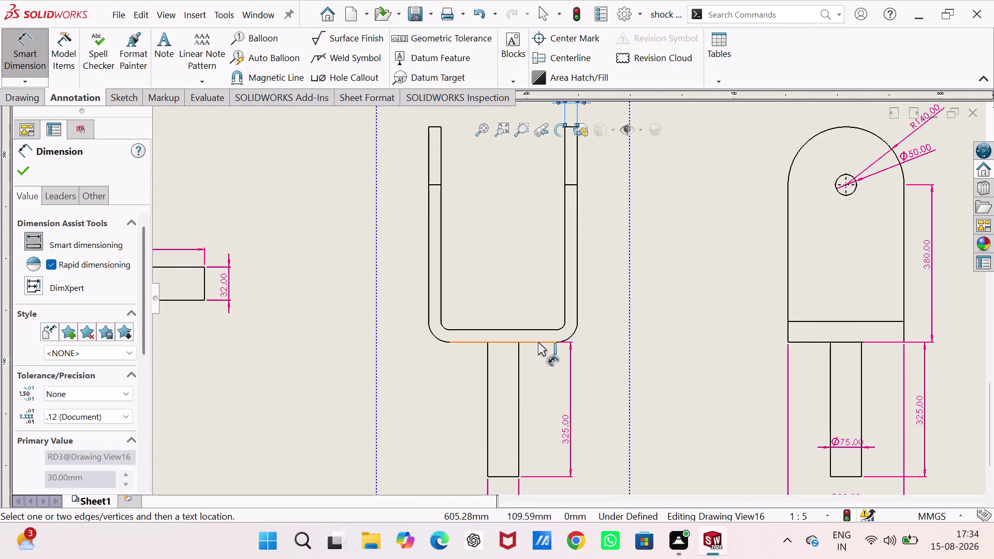
click(538, 342)
scroll(up, 3)
scroll(down, 3)
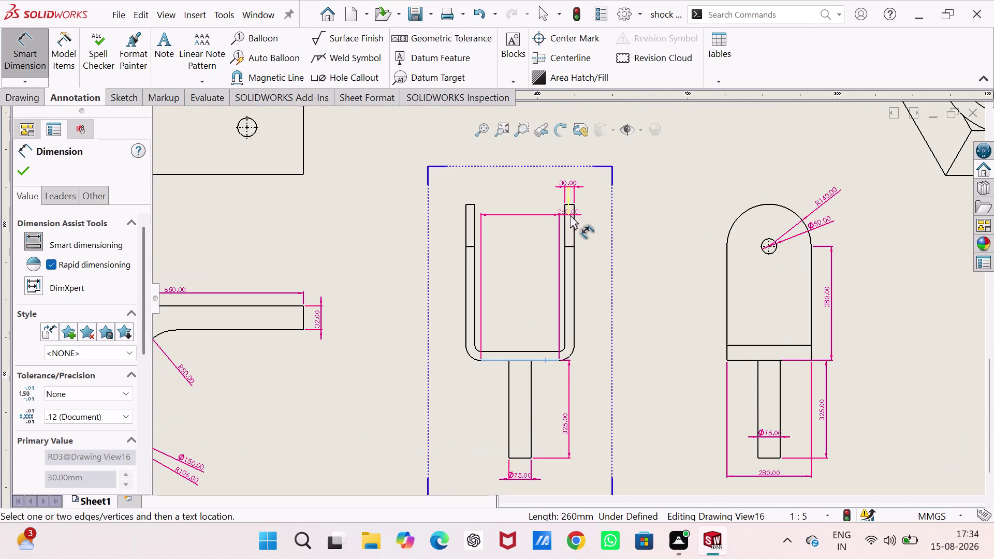
scroll(down, 3)
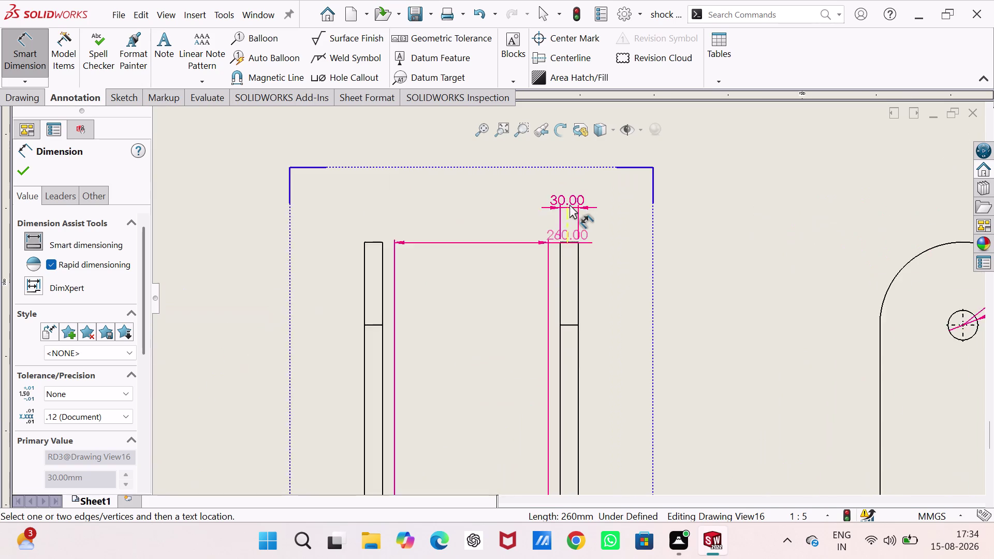
scroll(down, 3)
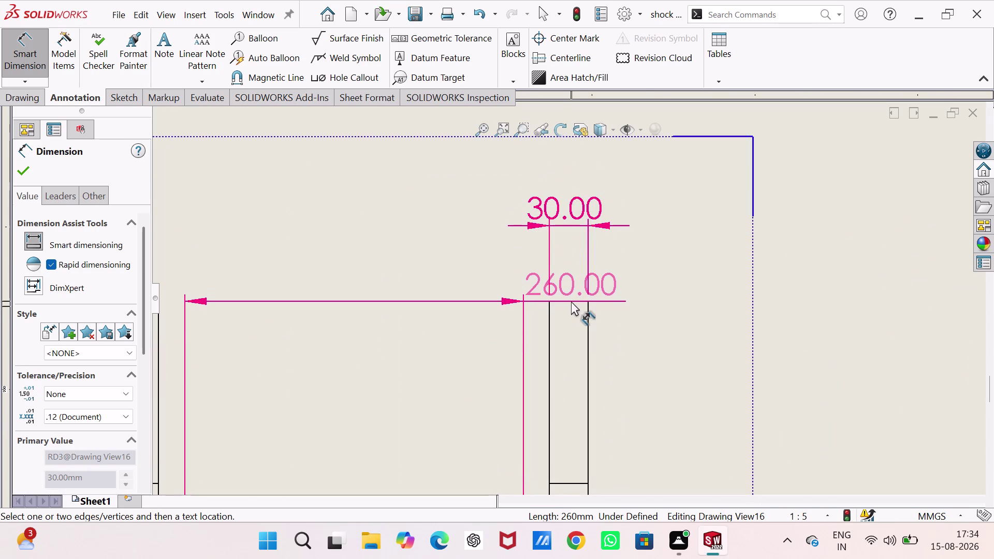
click(571, 300)
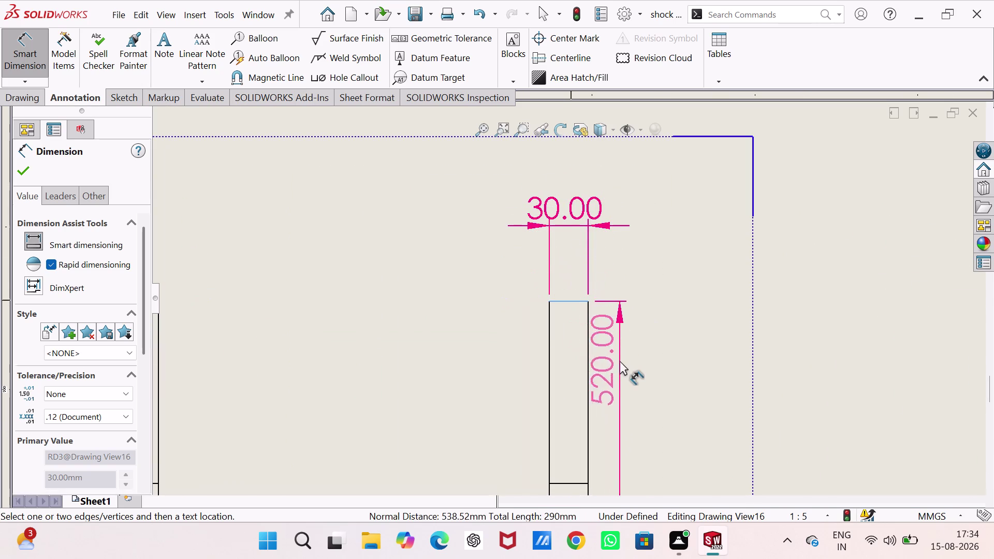
scroll(up, 3)
scroll(up, 3)
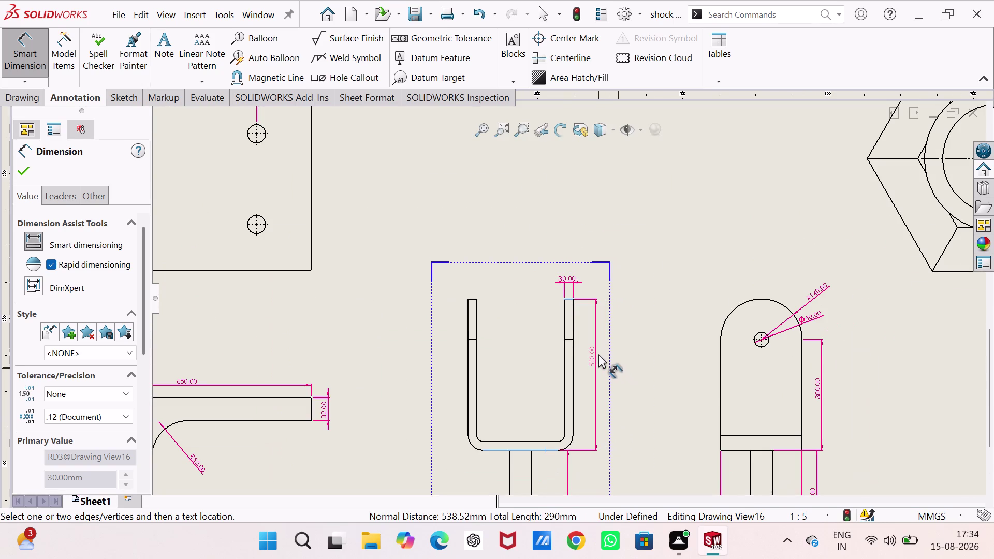
click(598, 354)
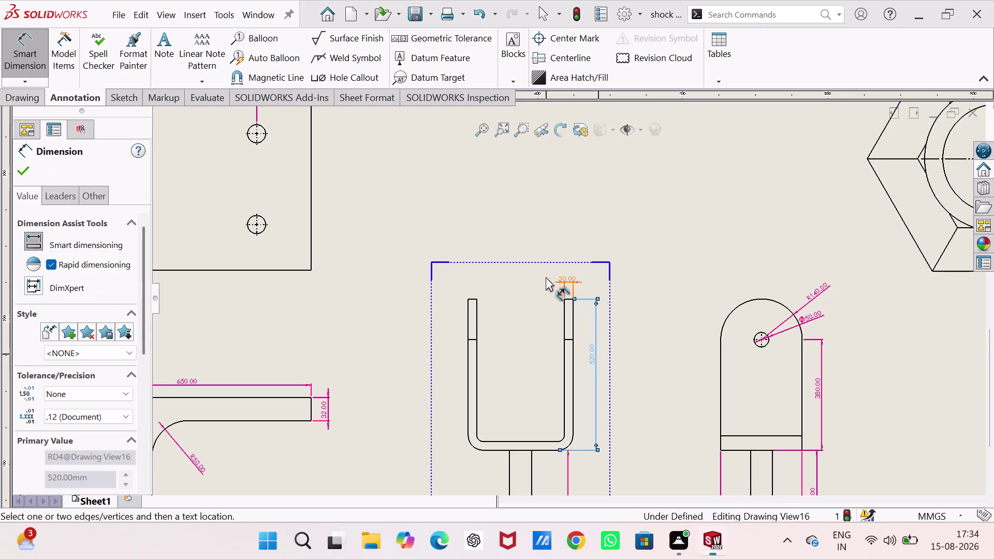
scroll(up, 3)
scroll(down, 3)
scroll(down, 3)
scroll(up, 3)
scroll(down, 3)
scroll(down, 3)
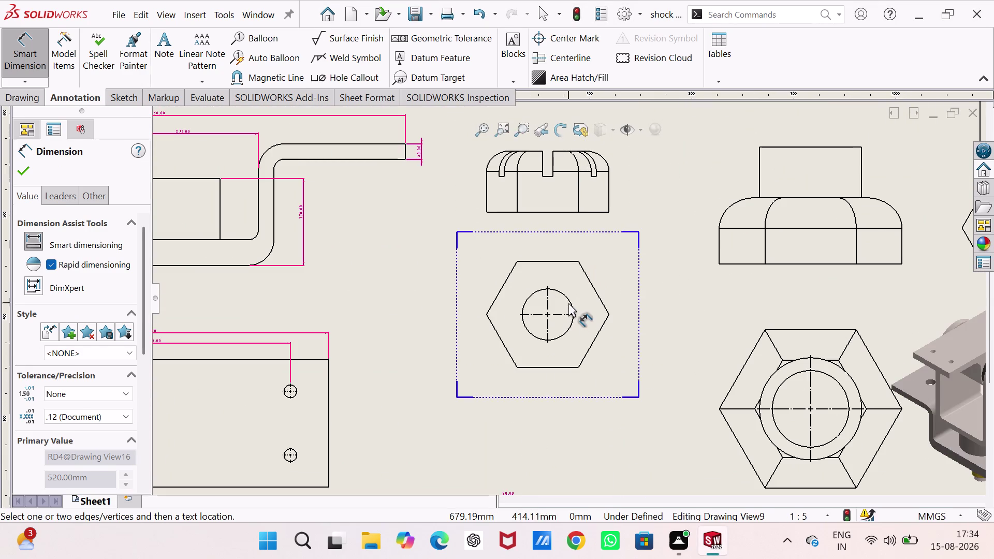
Dimension the castle nut's Ø50 hole and its 104 mm hexagon flats.
click(568, 301)
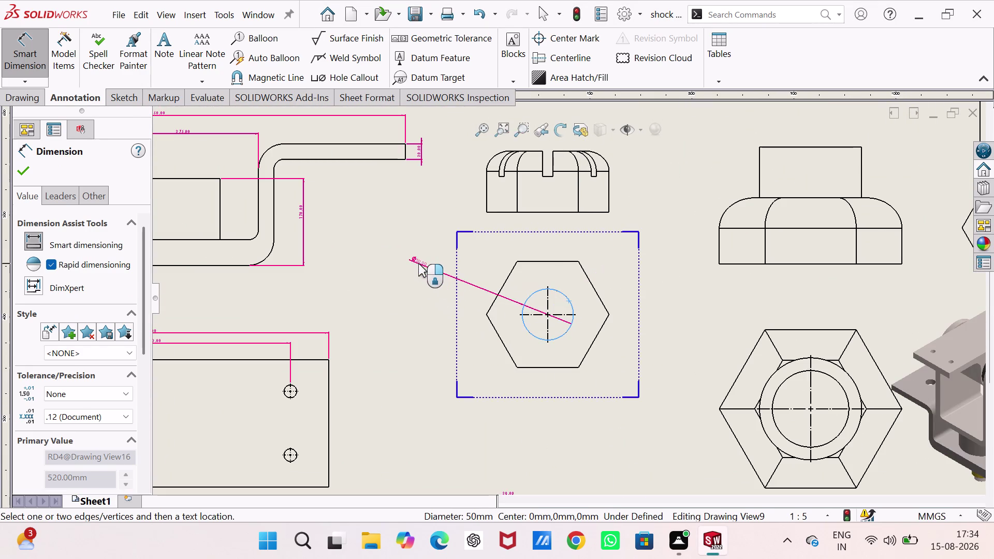
click(471, 311)
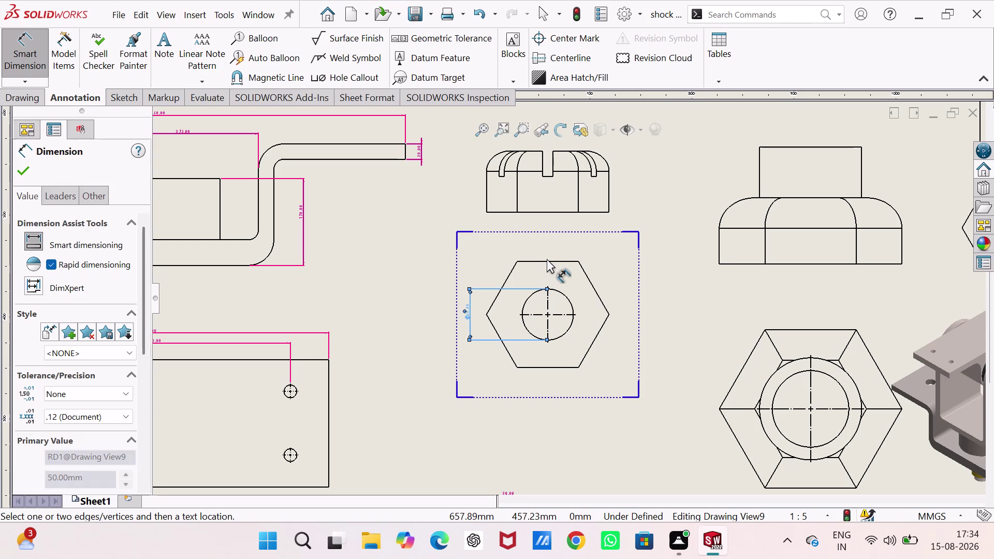
click(547, 262)
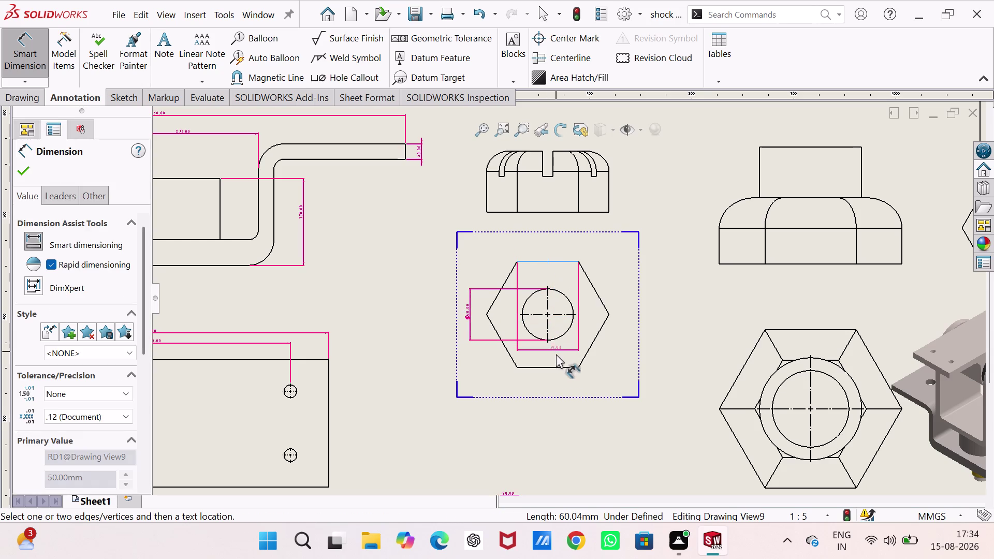
click(555, 366)
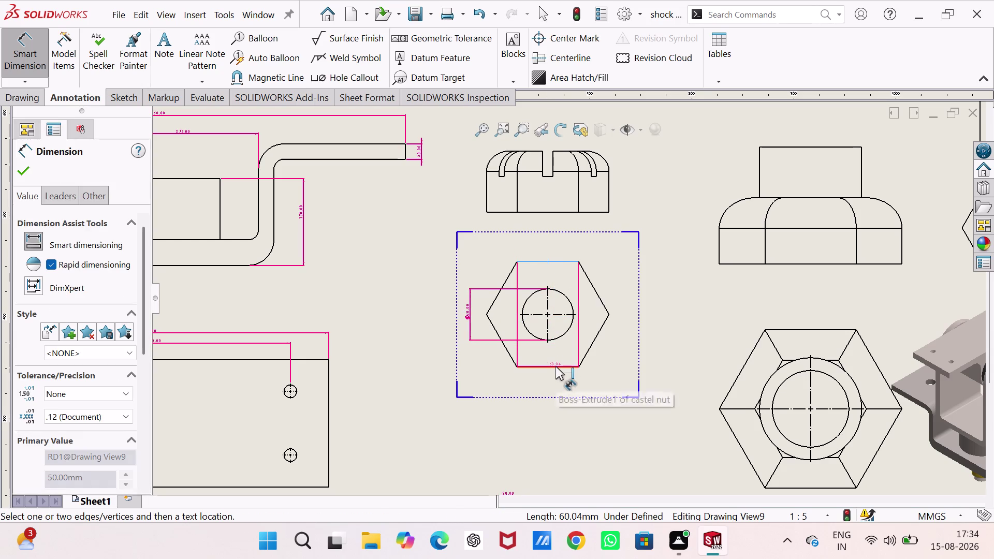
click(449, 316)
scroll(down, 3)
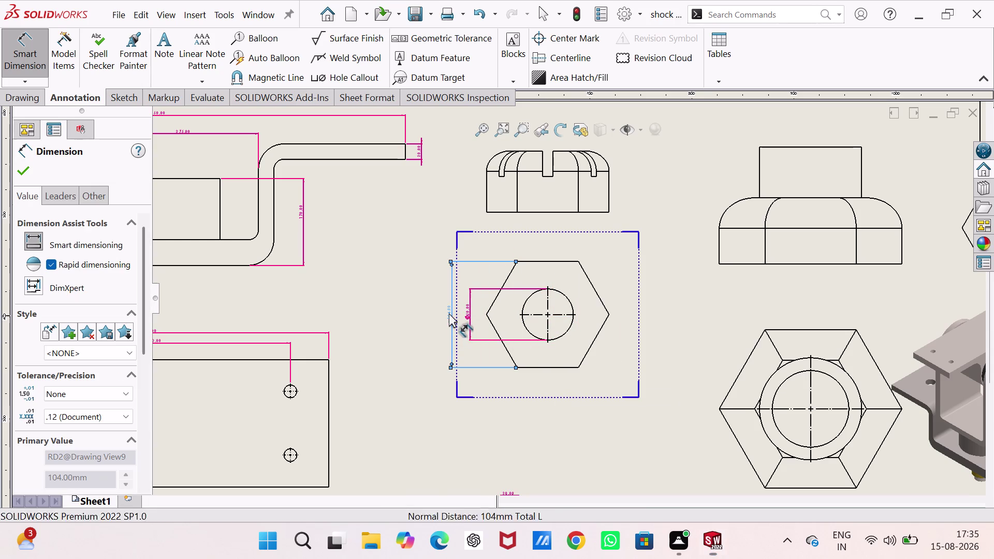
scroll(down, 3)
scroll(up, 3)
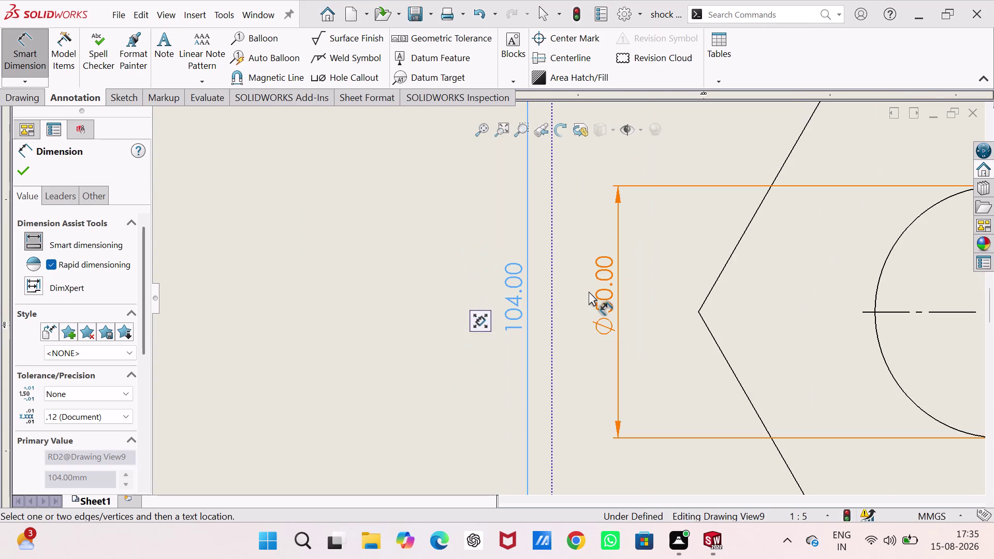
scroll(up, 3)
scroll(up, 3)
scroll(down, 3)
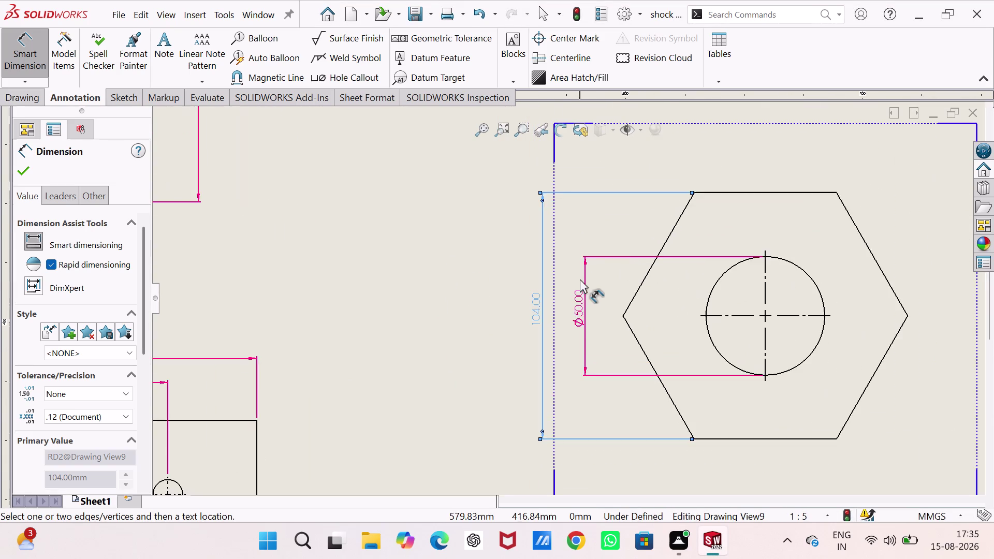
scroll(up, 3)
scroll(up, 3)
scroll(down, 3)
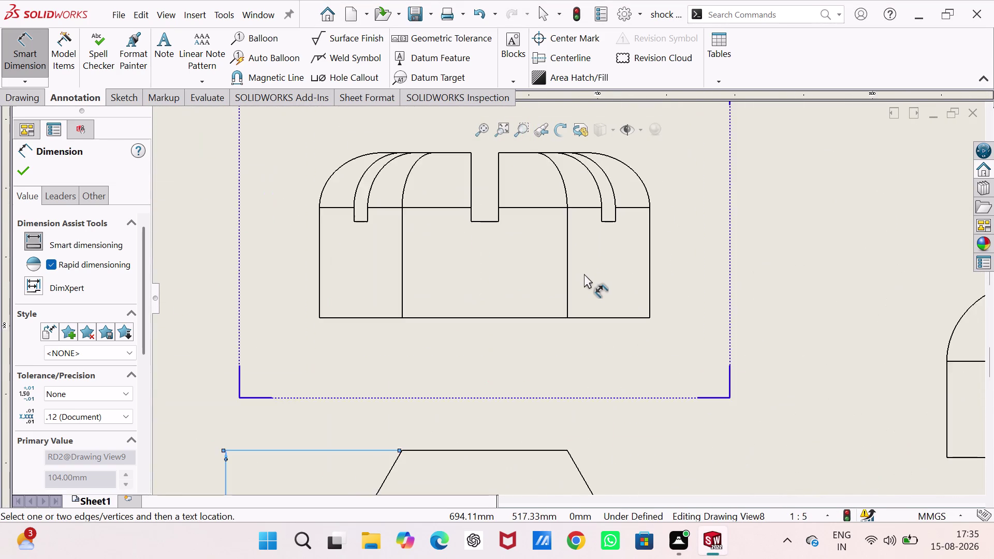
Add the castle nut's 60 mm overall height dimension.
scroll(down, 3)
scroll(up, 3)
scroll(down, 3)
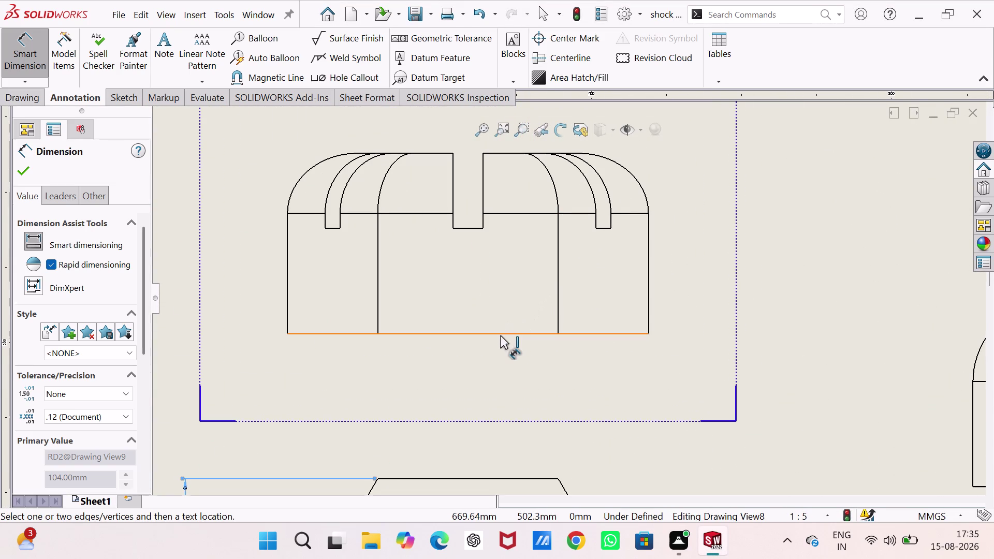
click(500, 336)
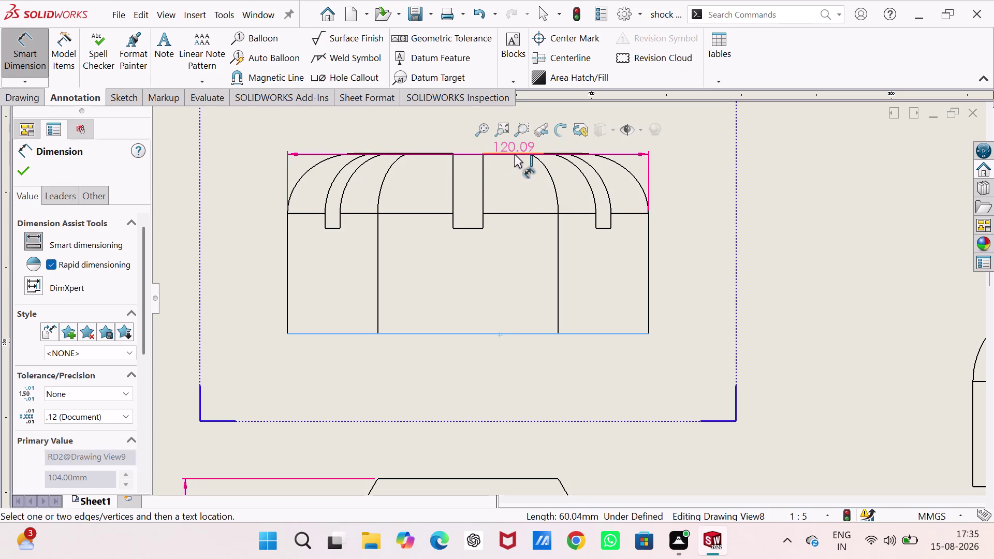
click(513, 155)
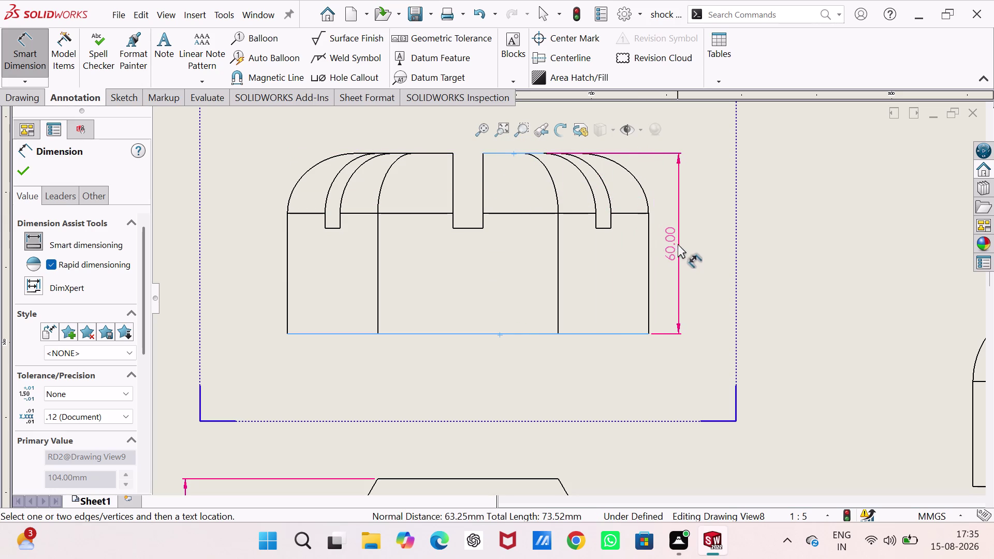
click(678, 244)
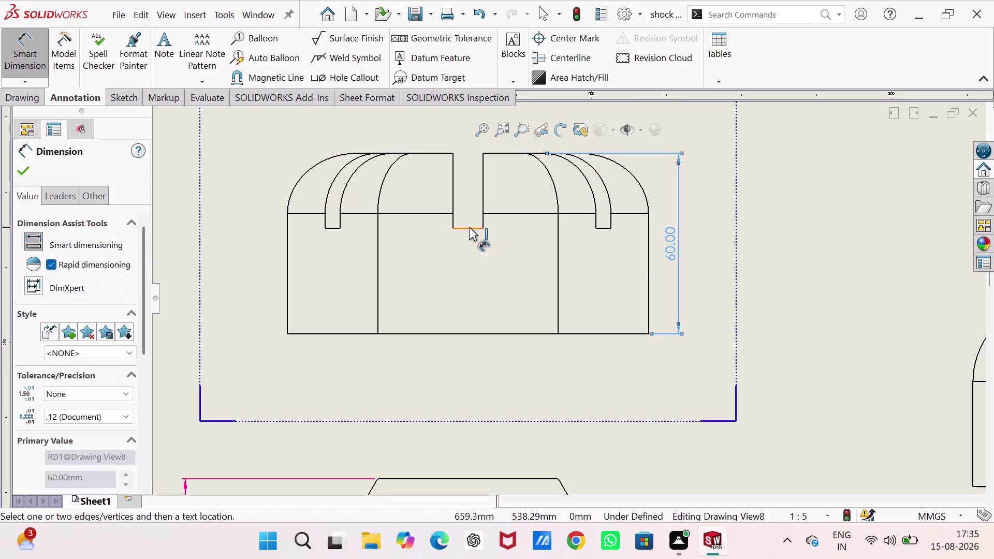
Dimension the crown slot with 10 mm width and 25 mm depth.
click(469, 228)
click(470, 273)
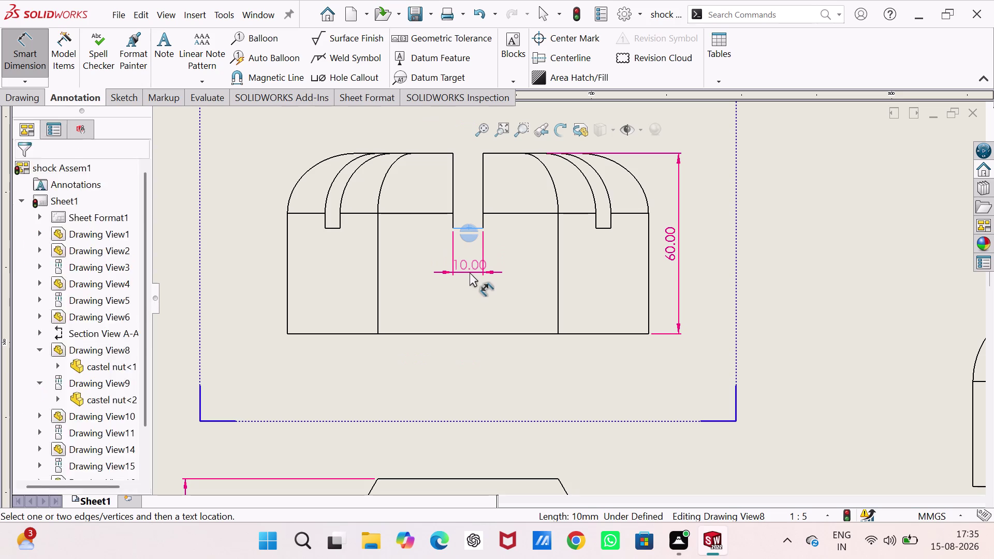
click(484, 182)
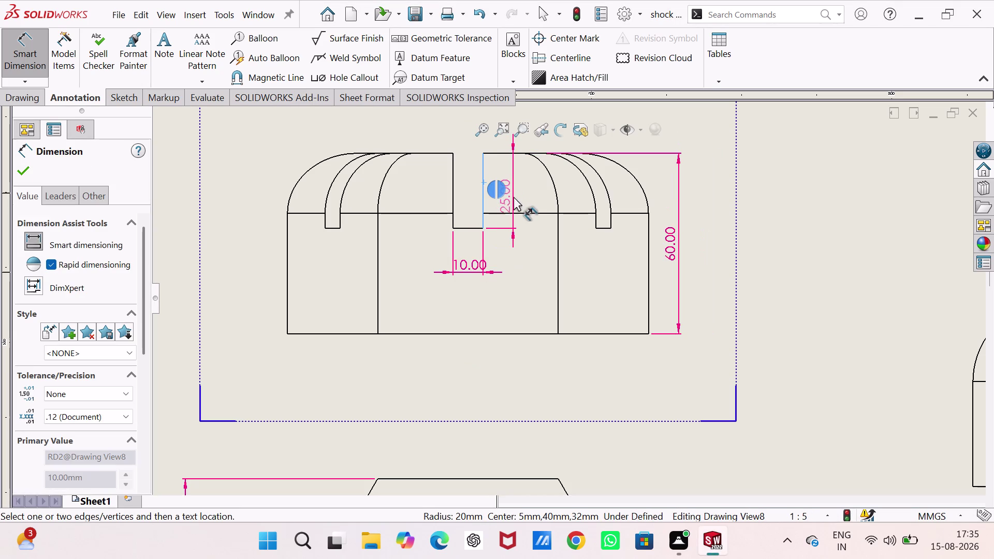
click(525, 201)
scroll(up, 3)
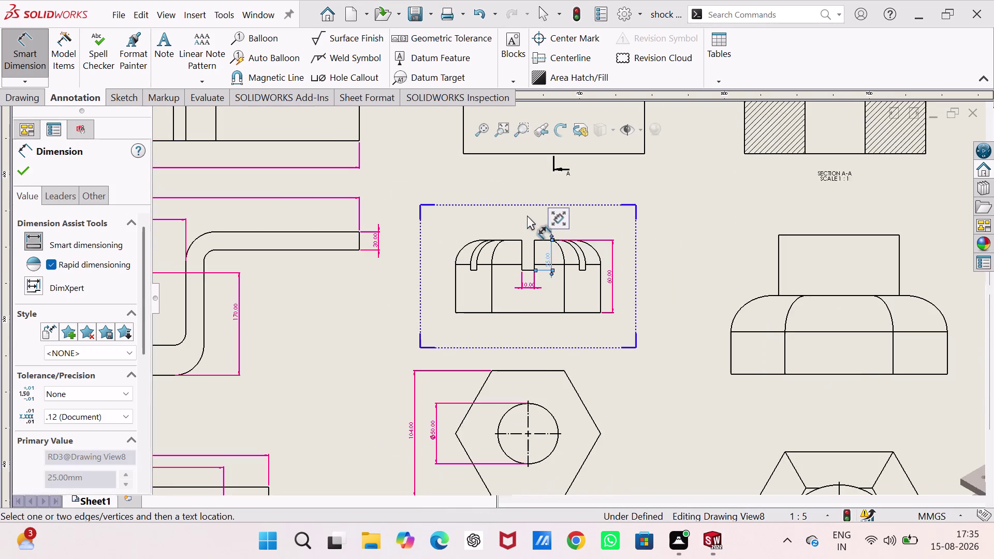
scroll(down, 3)
scroll(up, 3)
scroll(up, 3)
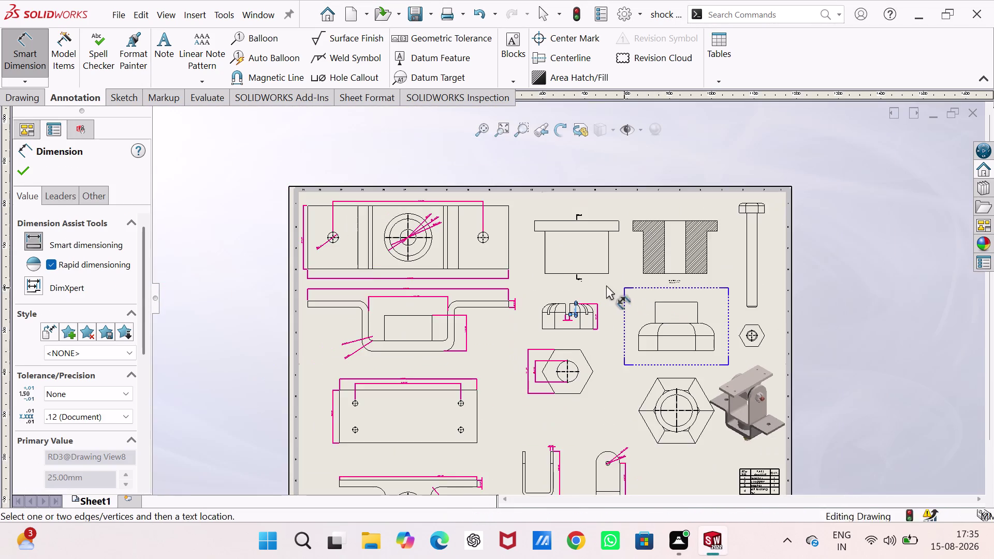
Add the bush body's 100 mm height dimension.
scroll(down, 3)
scroll(down, 3)
scroll(down, 3)
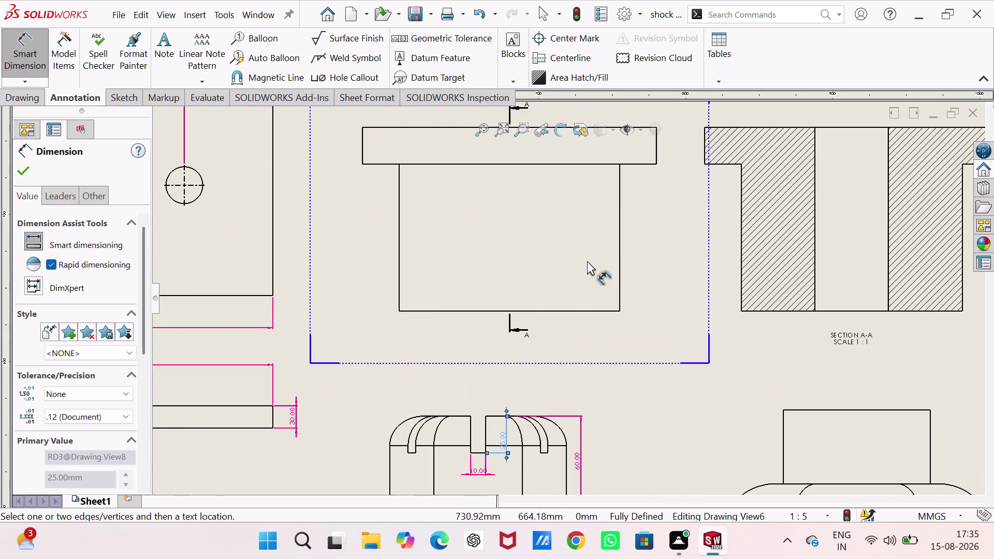
click(620, 274)
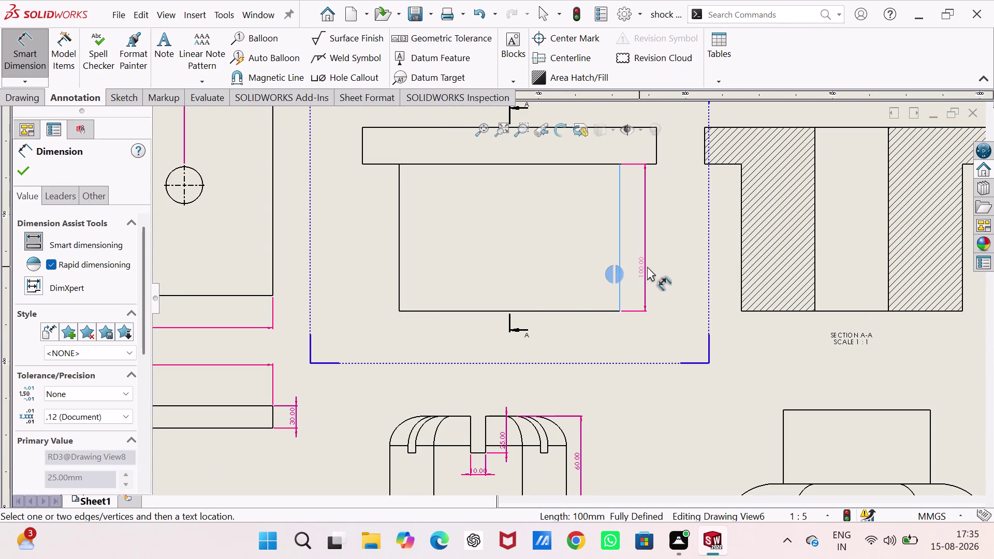
click(649, 266)
scroll(up, 3)
scroll(down, 3)
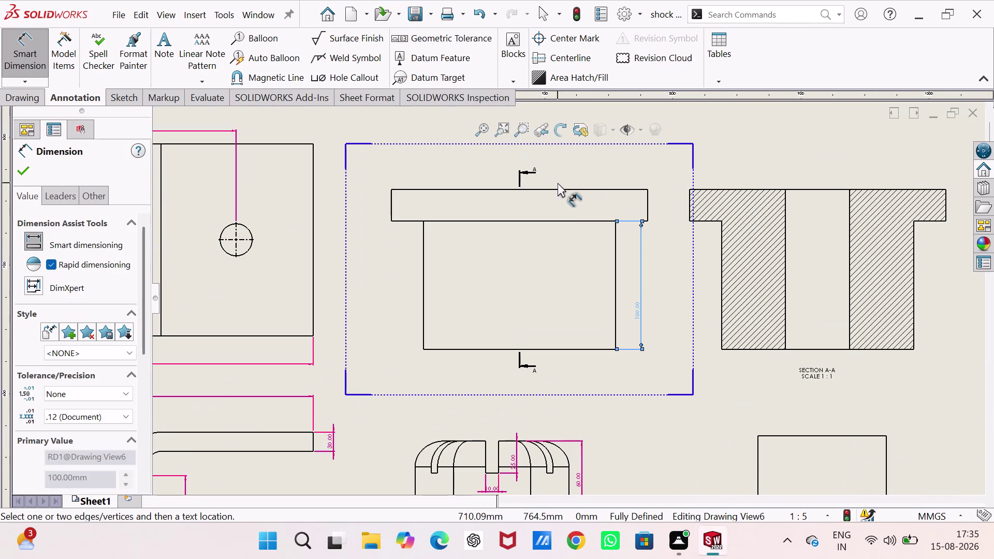
Dimension the Ø200 flange, 25 mm flange thickness and Ø150 body.
click(554, 188)
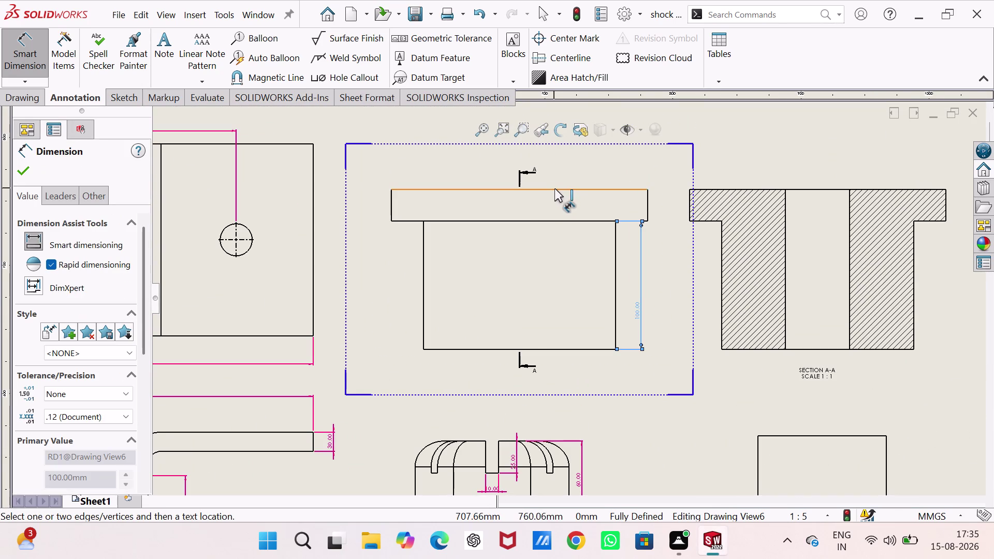
click(554, 161)
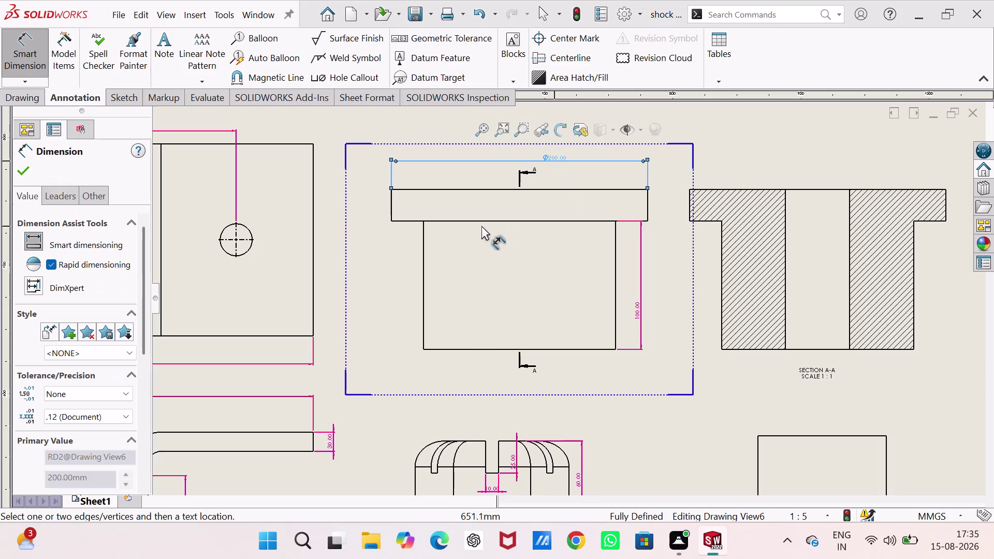
click(390, 204)
click(381, 206)
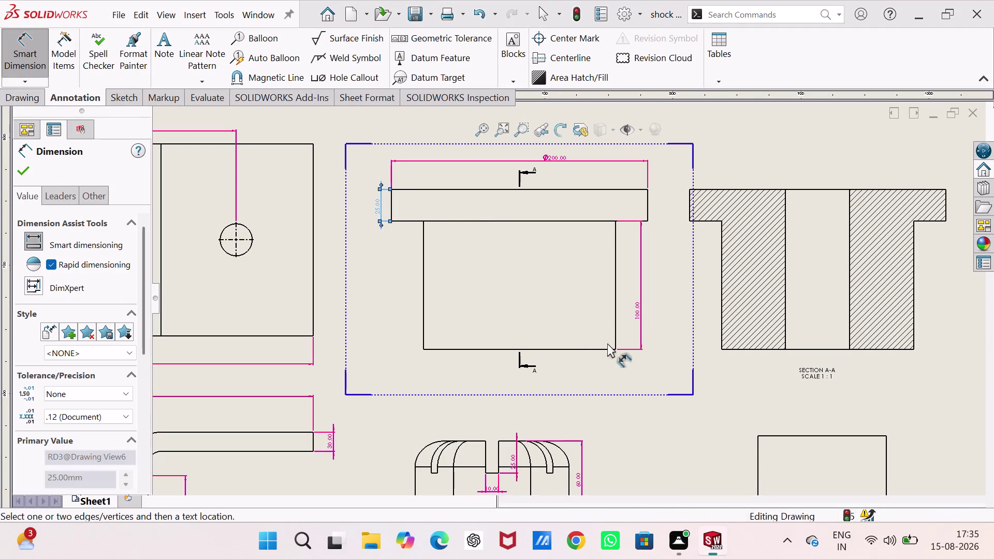
click(571, 350)
click(556, 362)
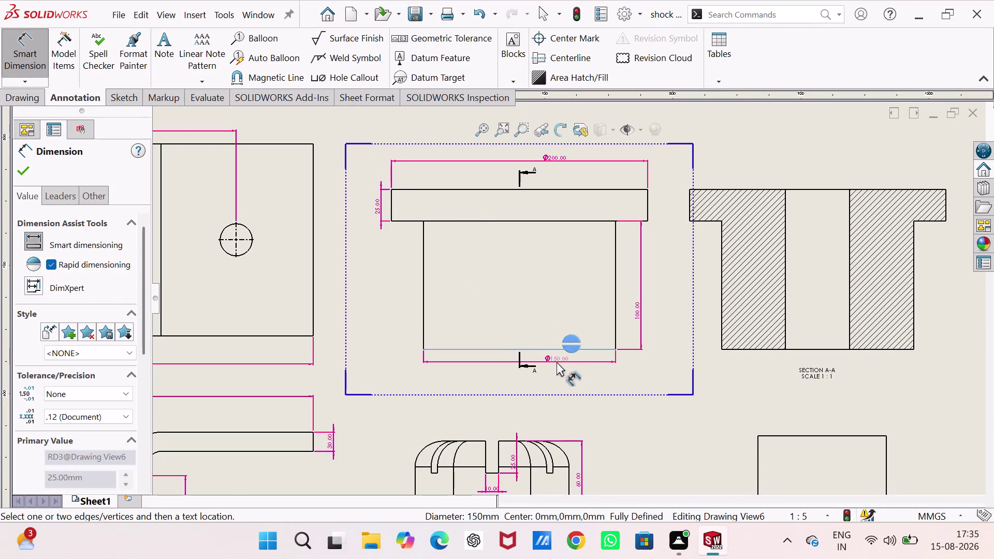
scroll(up, 3)
scroll(down, 3)
scroll(up, 3)
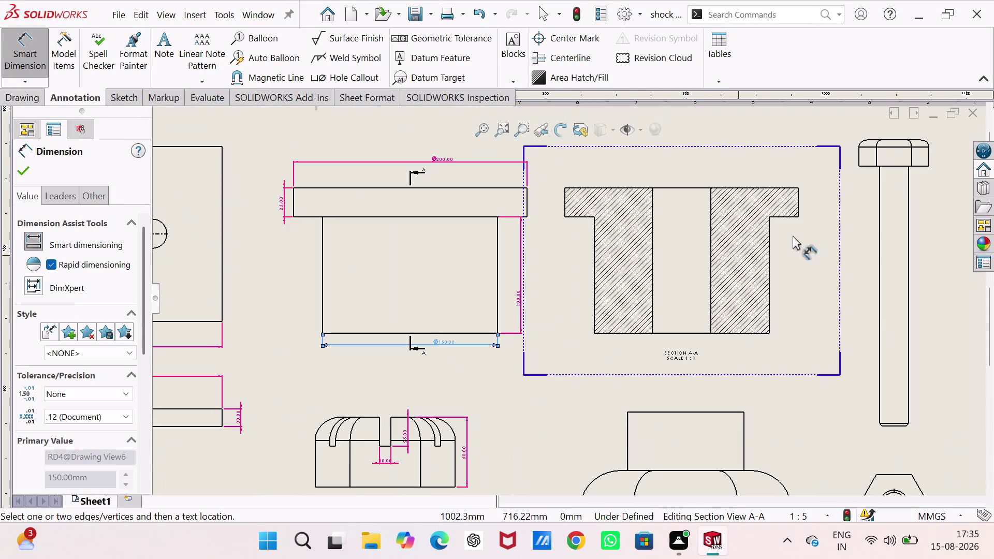
Add the 25 mm flange thickness and Ø200 flange width to Section A-A.
click(797, 201)
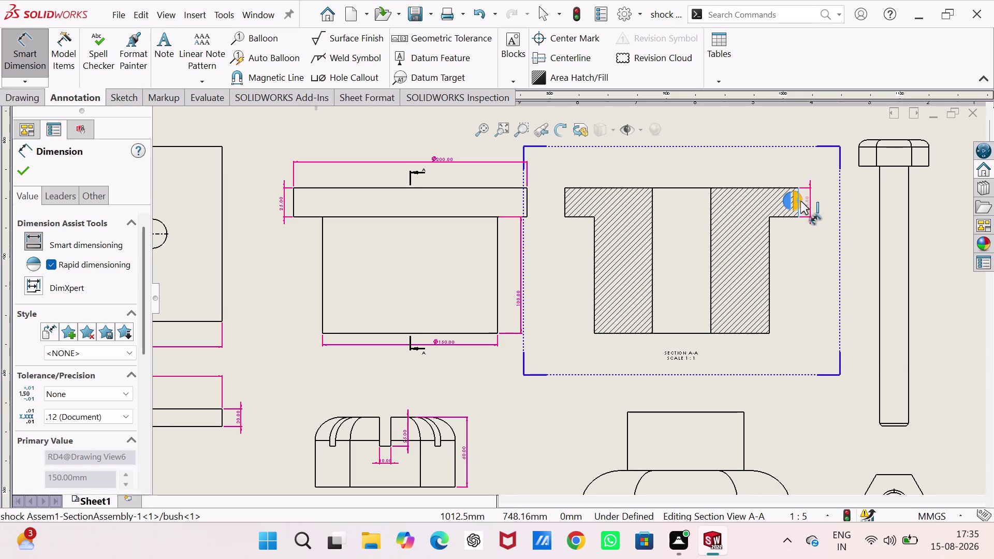
click(817, 200)
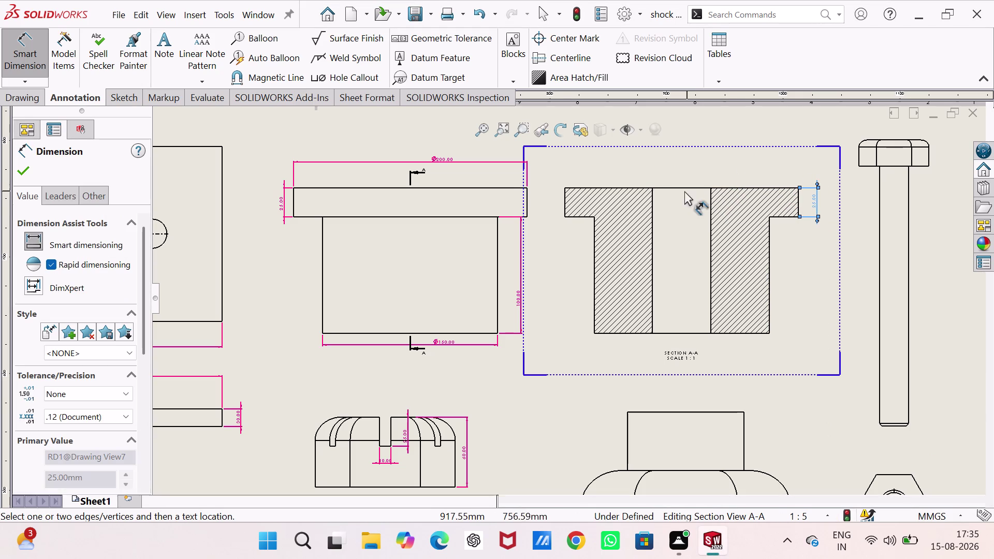
click(565, 187)
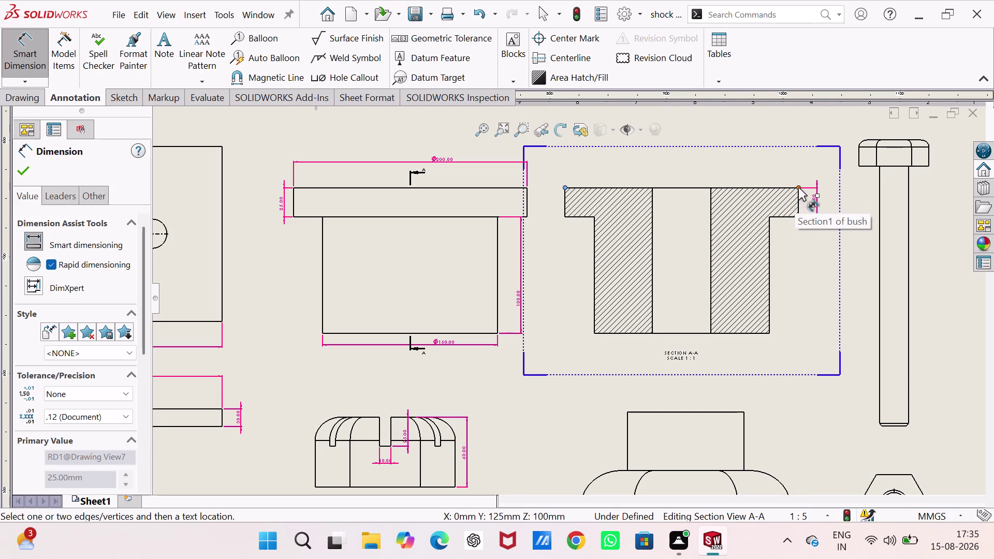
drag(798, 187, 788, 180)
click(689, 165)
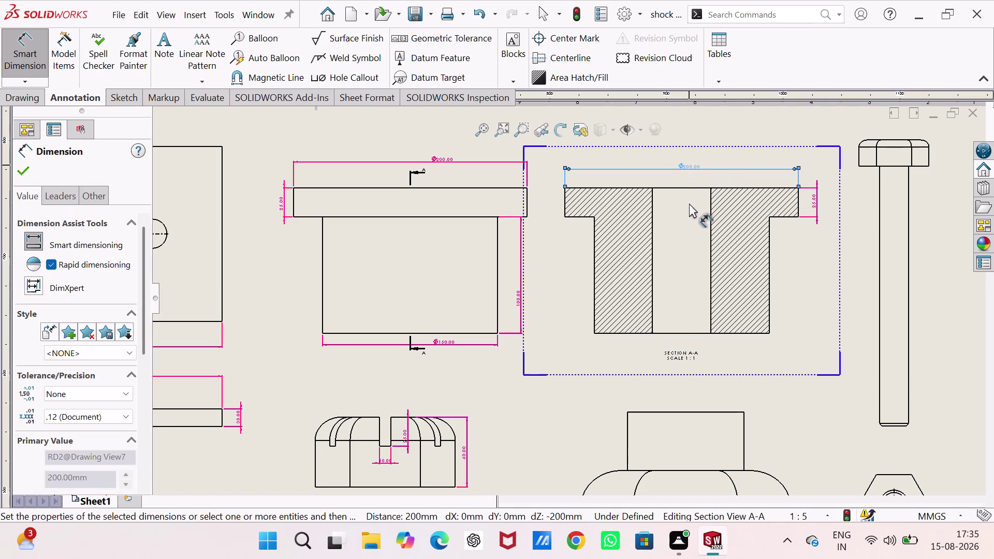
Dimension the section's bore as Ø50.
click(652, 225)
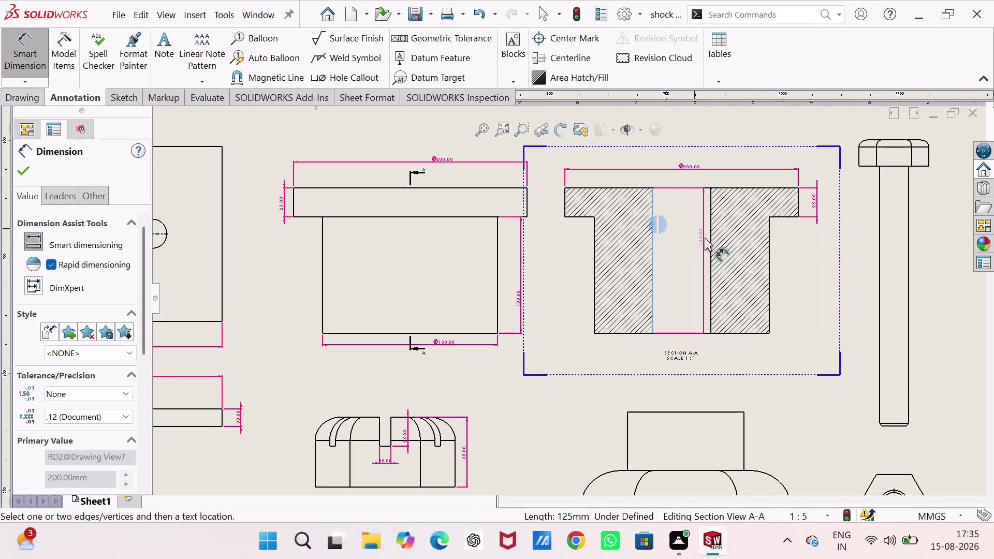
scroll(down, 3)
scroll(down, 3)
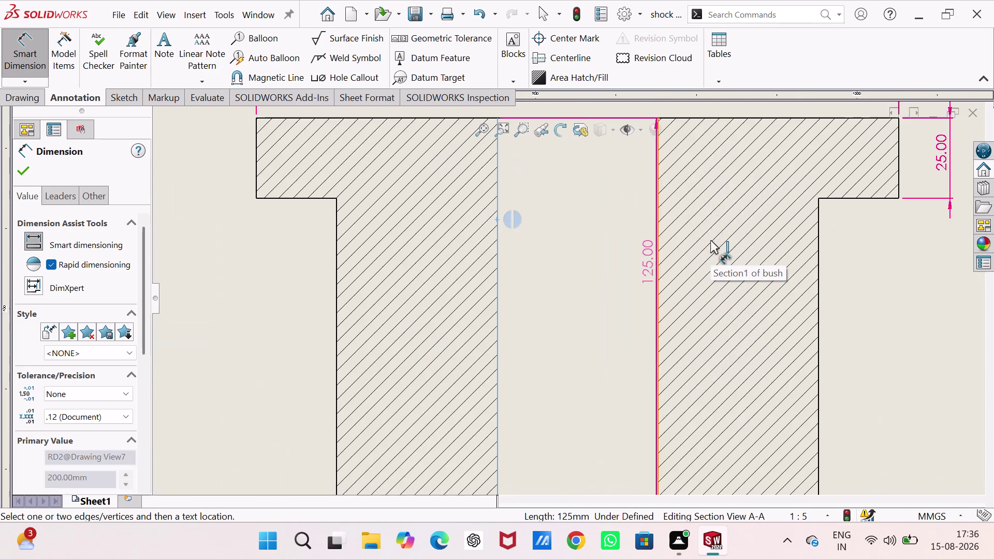
click(657, 251)
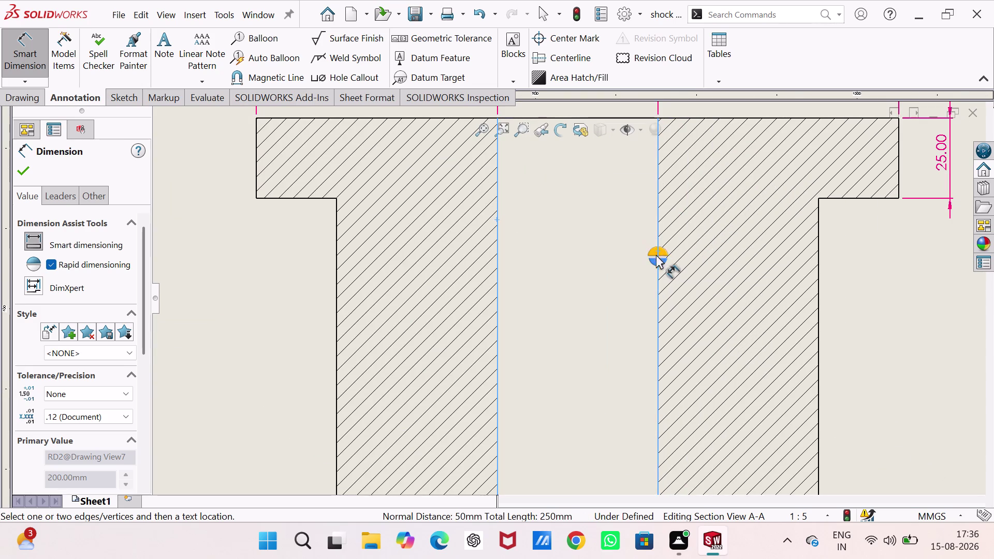
scroll(up, 3)
scroll(down, 3)
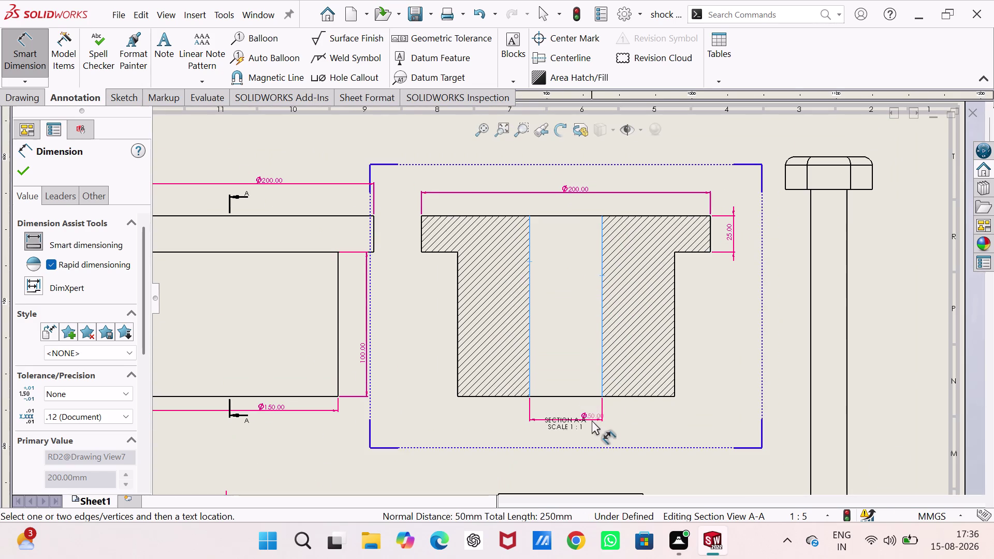
click(578, 411)
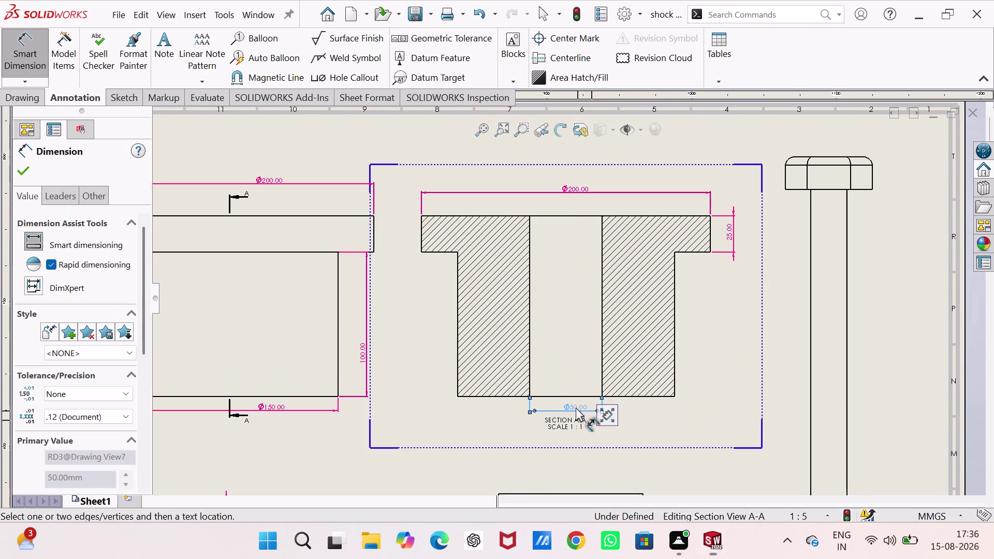
Add the Ø150 base width and 100 mm stem height below the flange.
click(457, 382)
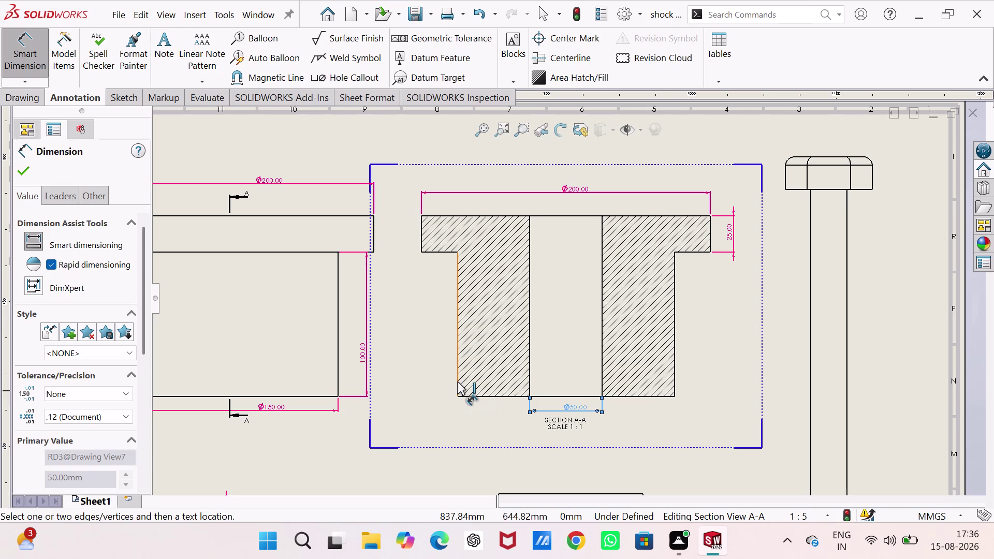
click(676, 361)
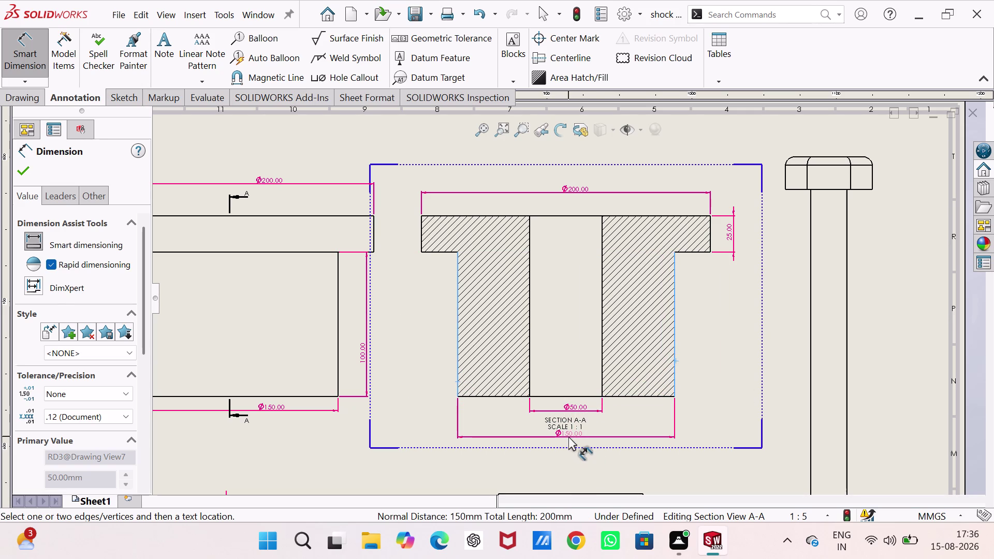
click(568, 436)
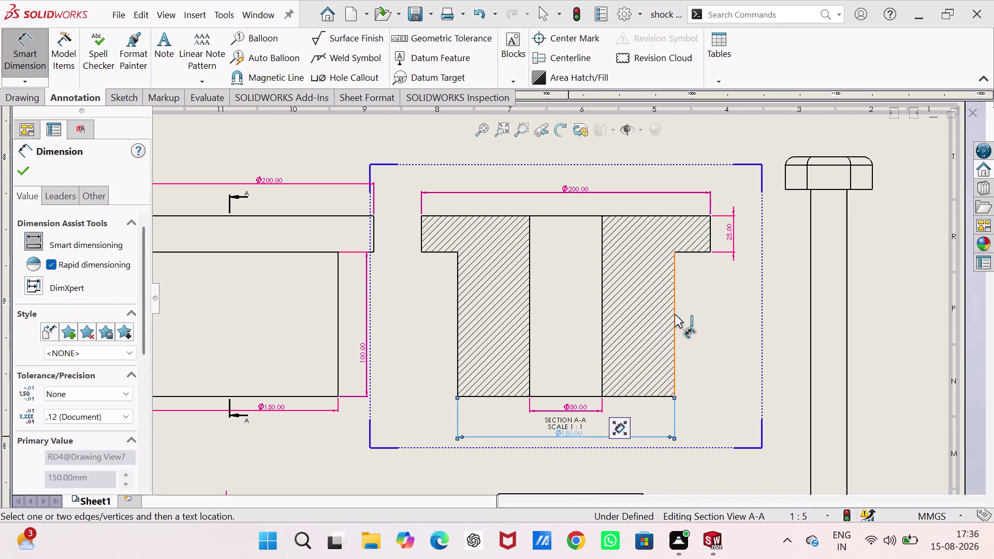
click(655, 398)
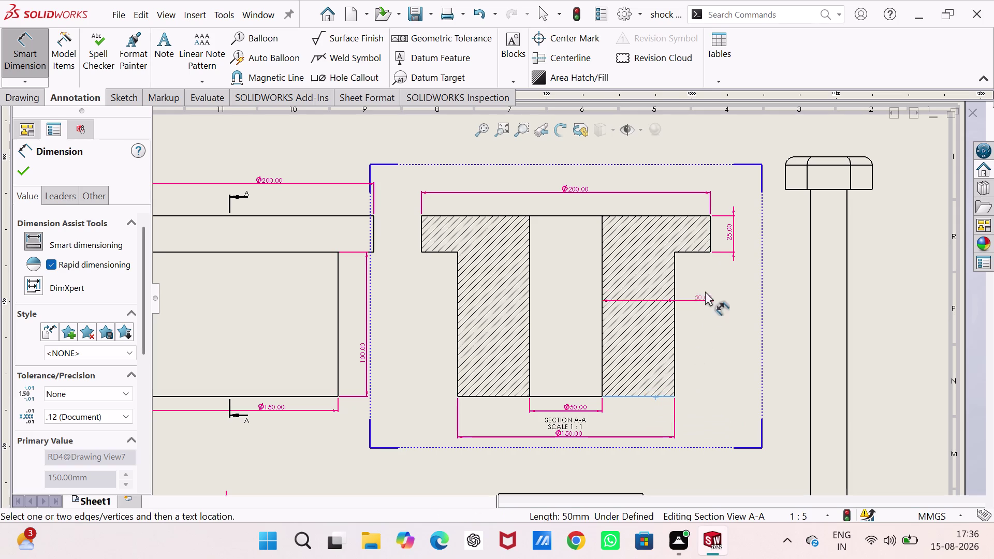
click(705, 252)
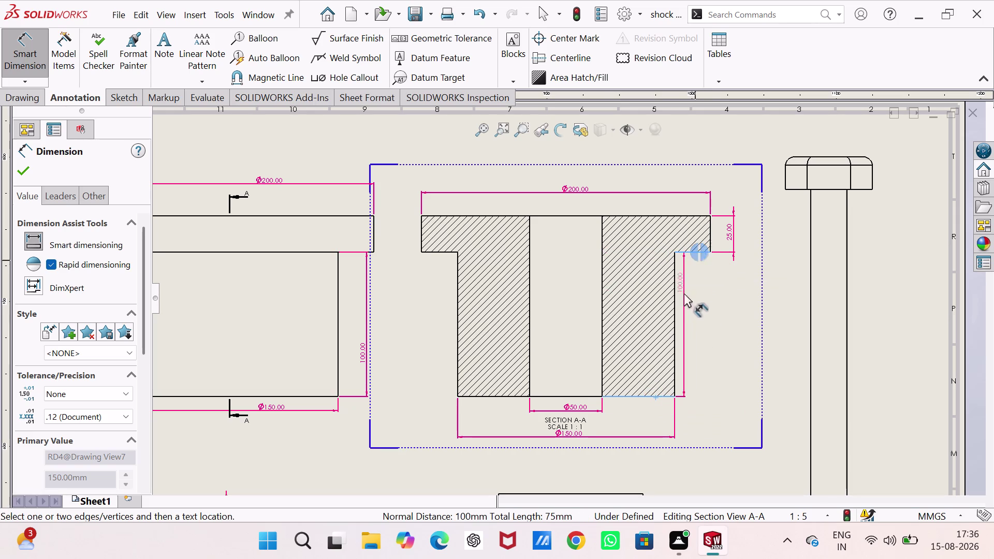
click(719, 325)
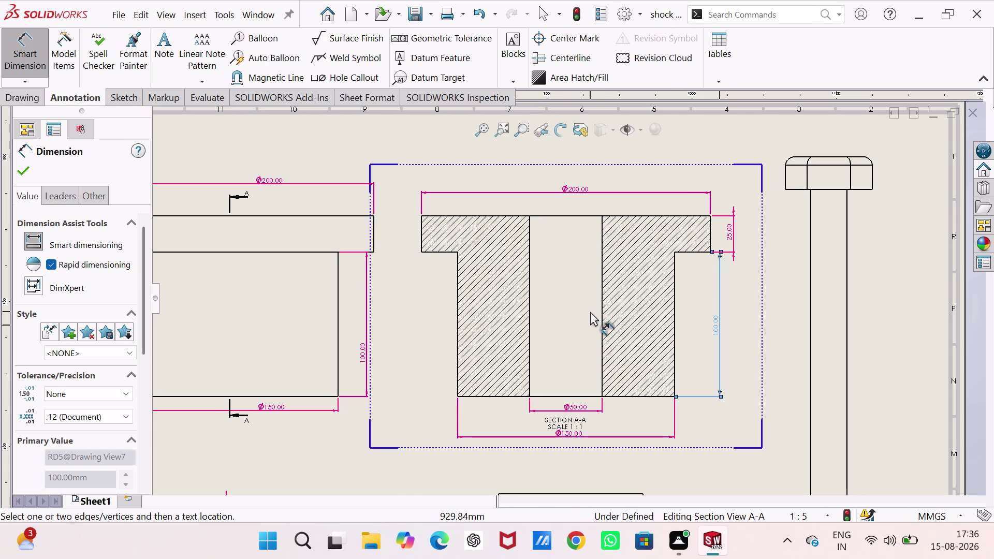
scroll(up, 3)
scroll(down, 3)
scroll(down, 3)
scroll(up, 3)
scroll(down, 3)
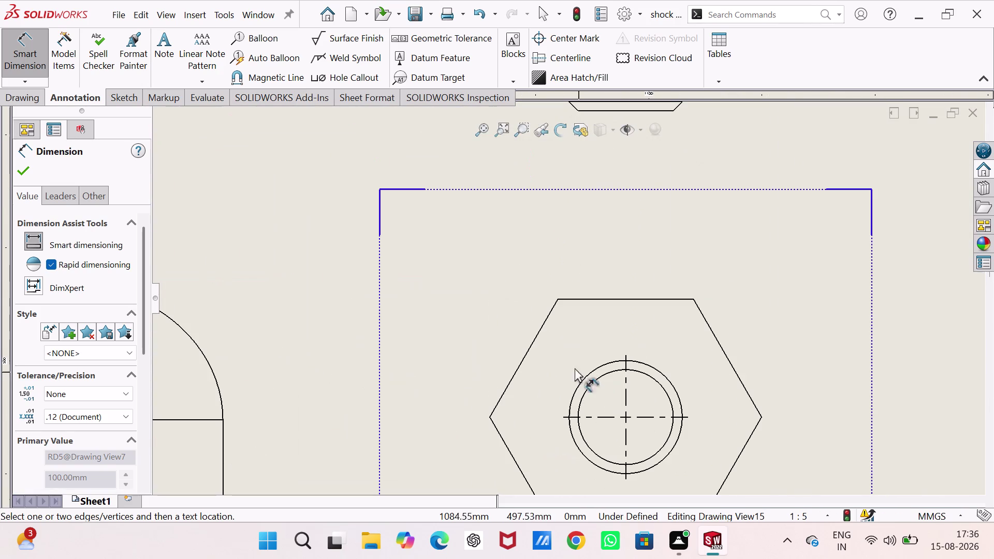
Dimension the hex nut's 104 mm across-flats size and its Ø50 and Ø42 holes.
click(652, 299)
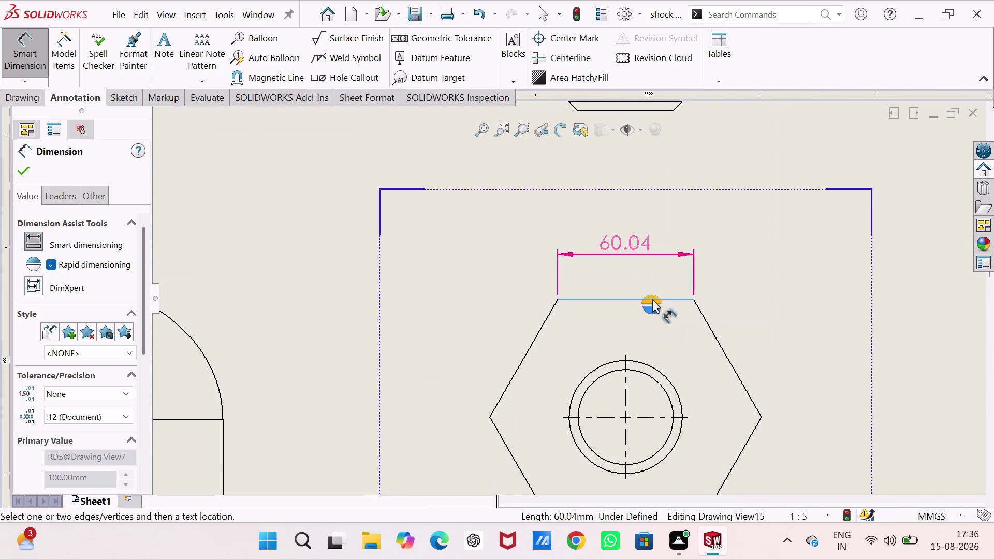
scroll(up, 3)
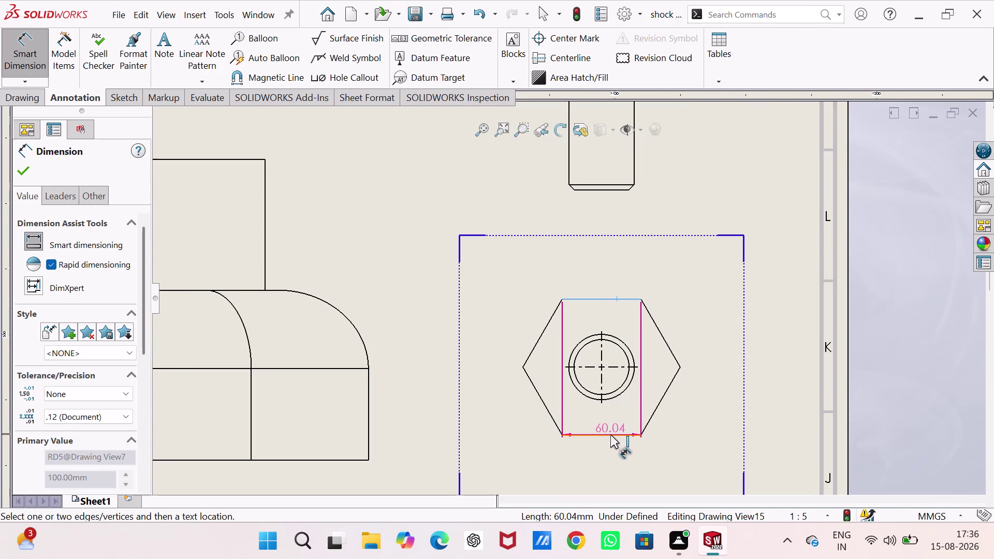
click(610, 435)
click(719, 373)
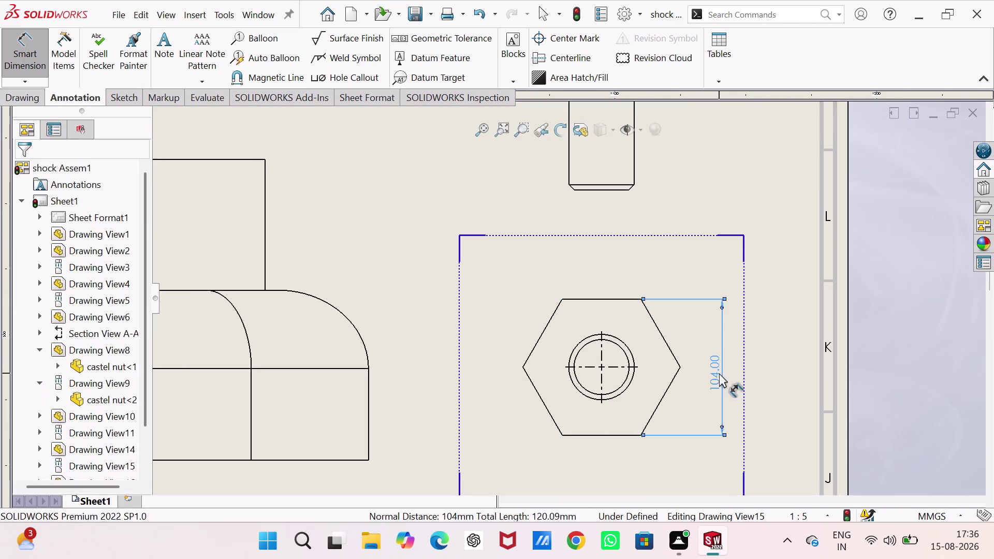
click(630, 384)
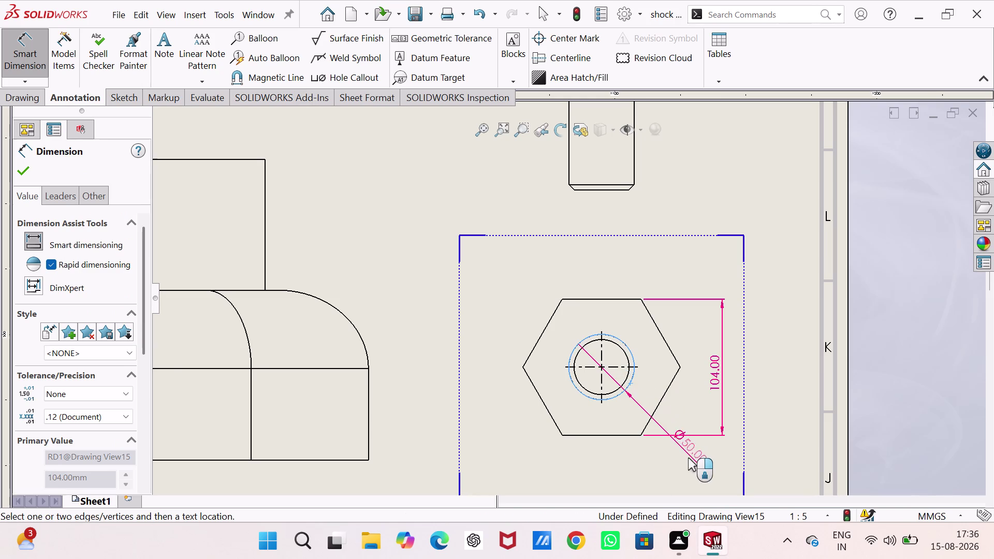
click(688, 466)
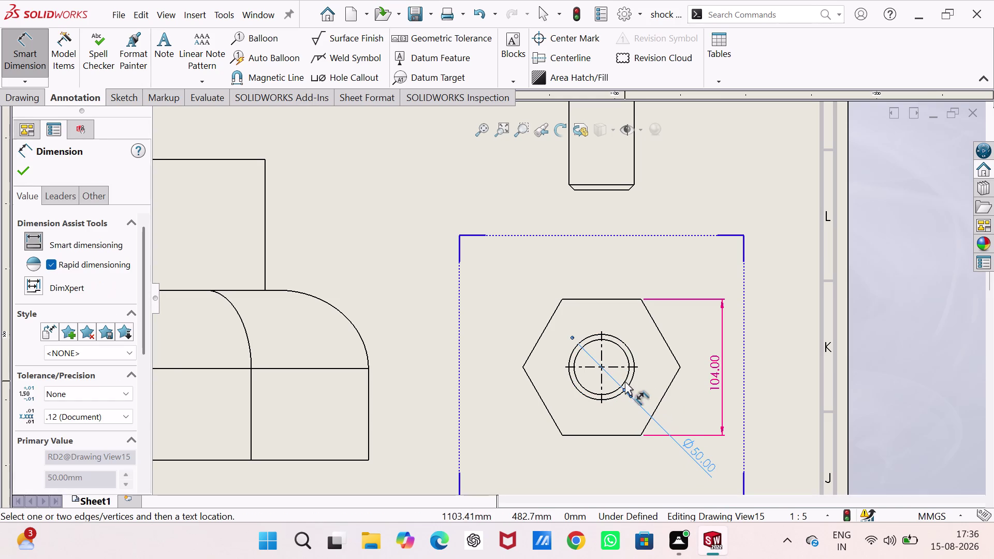
click(625, 381)
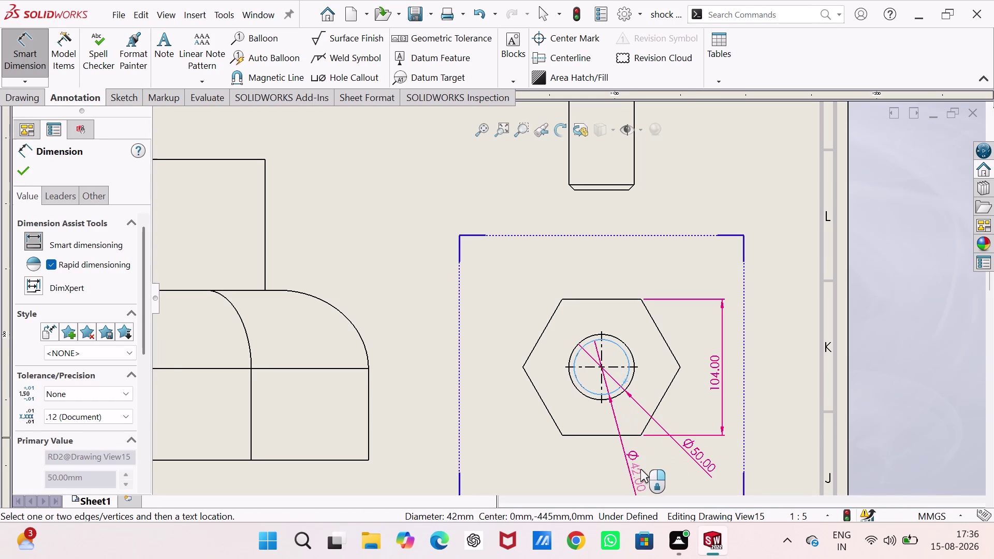
click(644, 469)
scroll(up, 3)
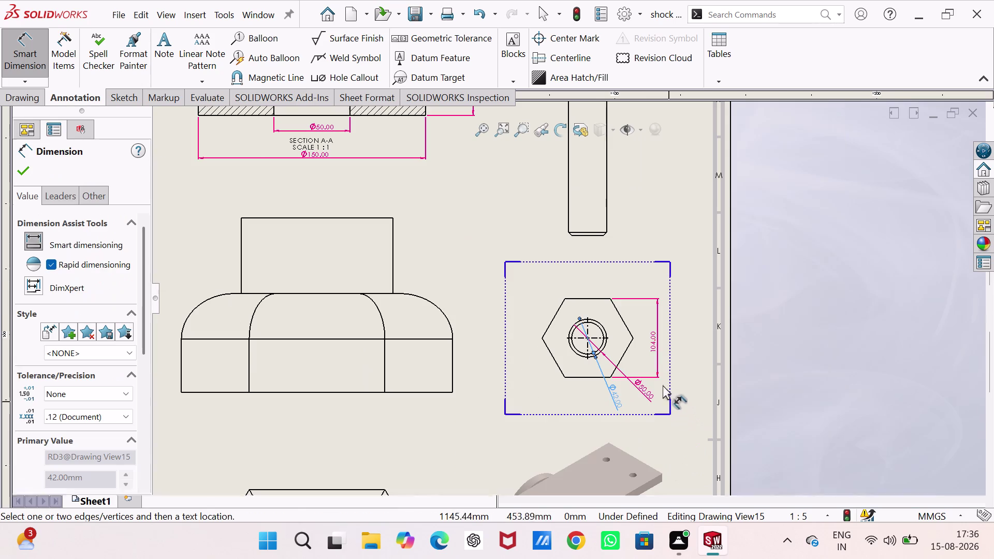
Add a Ø50 diameter dimension to the bolt's chamfered end.
scroll(down, 3)
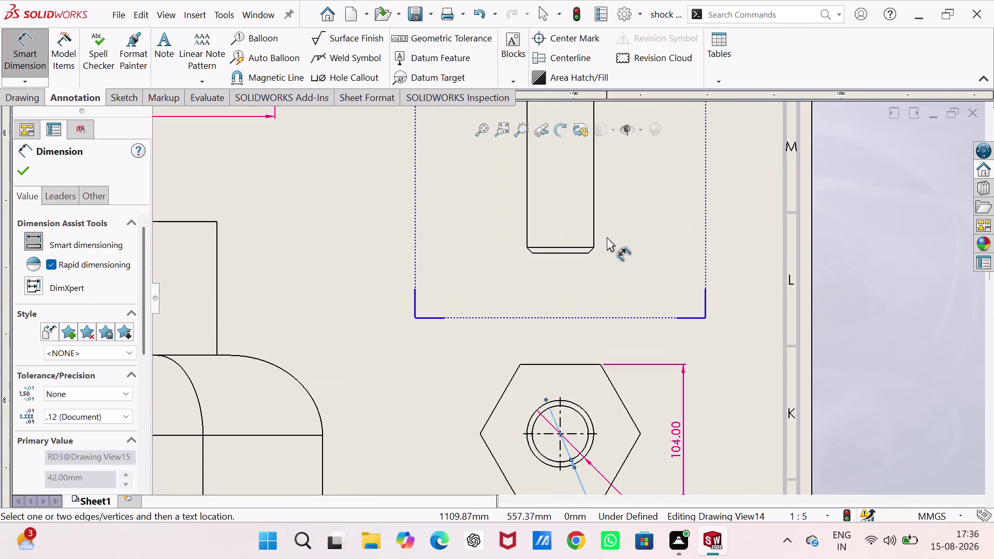
scroll(up, 3)
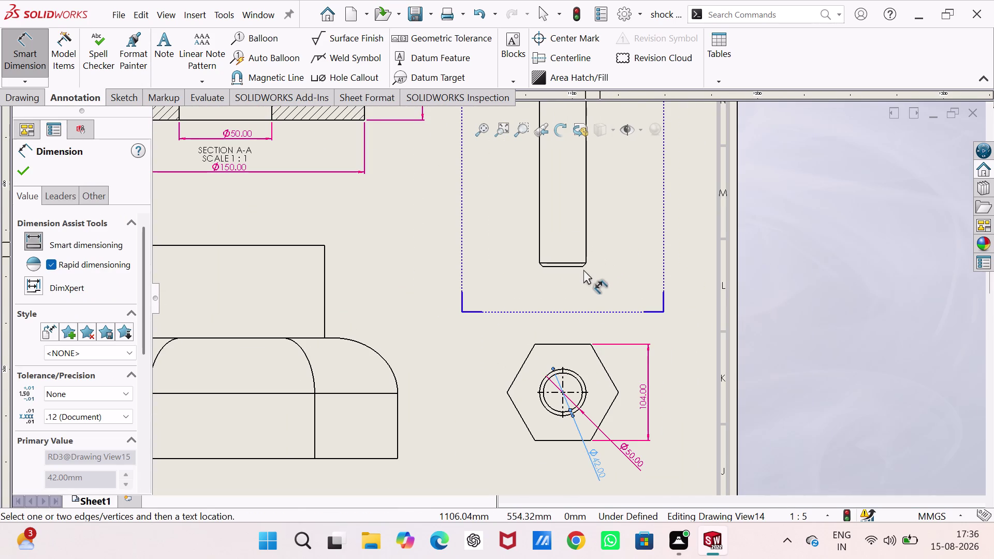
scroll(down, 3)
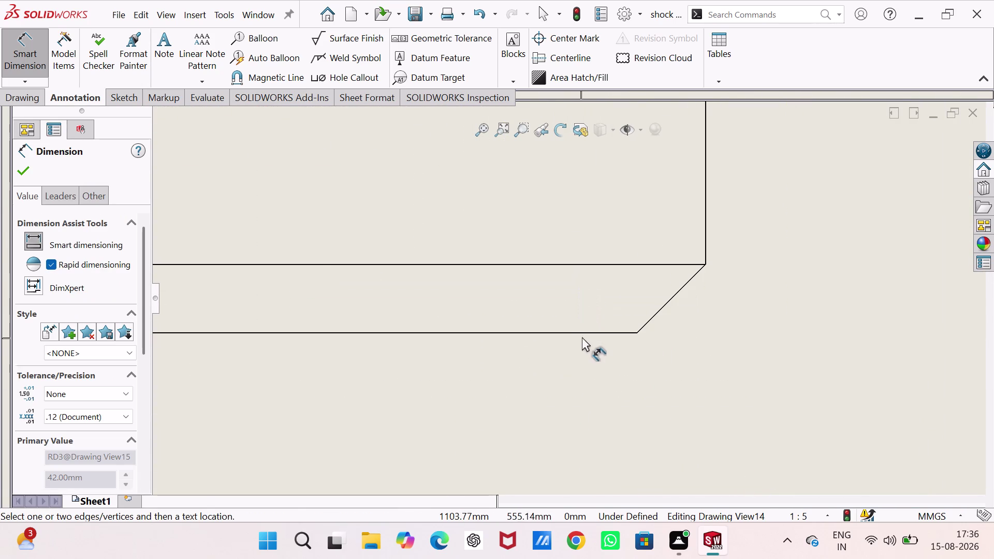
click(622, 332)
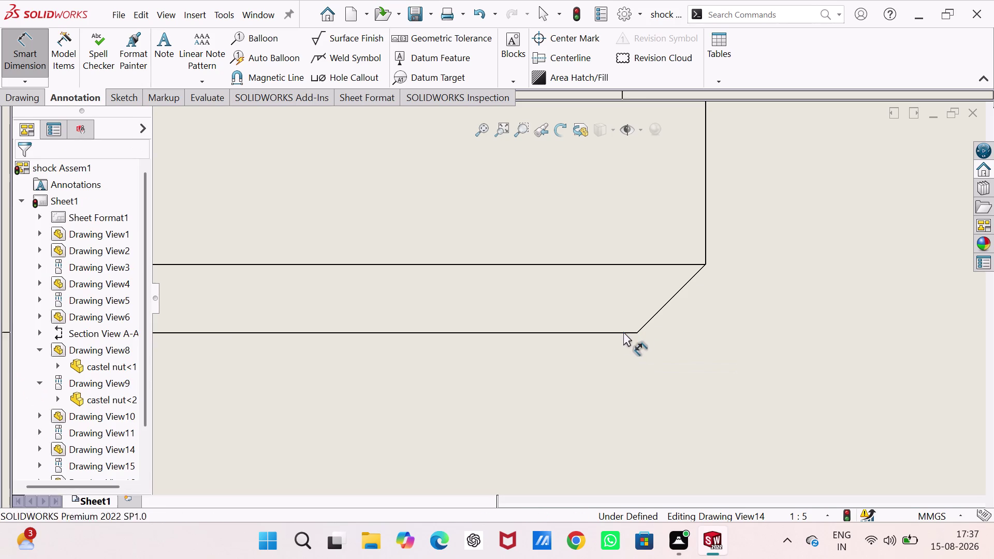
click(632, 333)
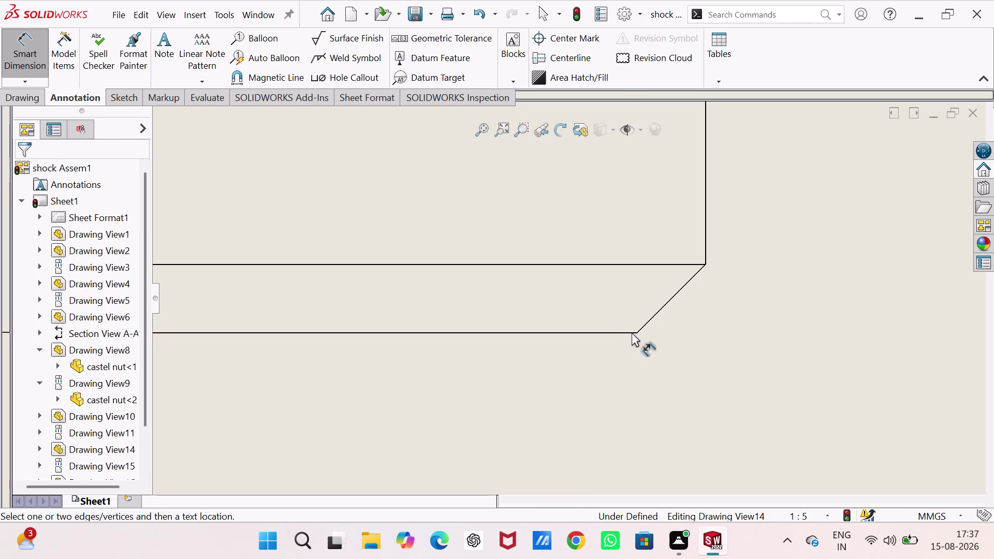
click(648, 266)
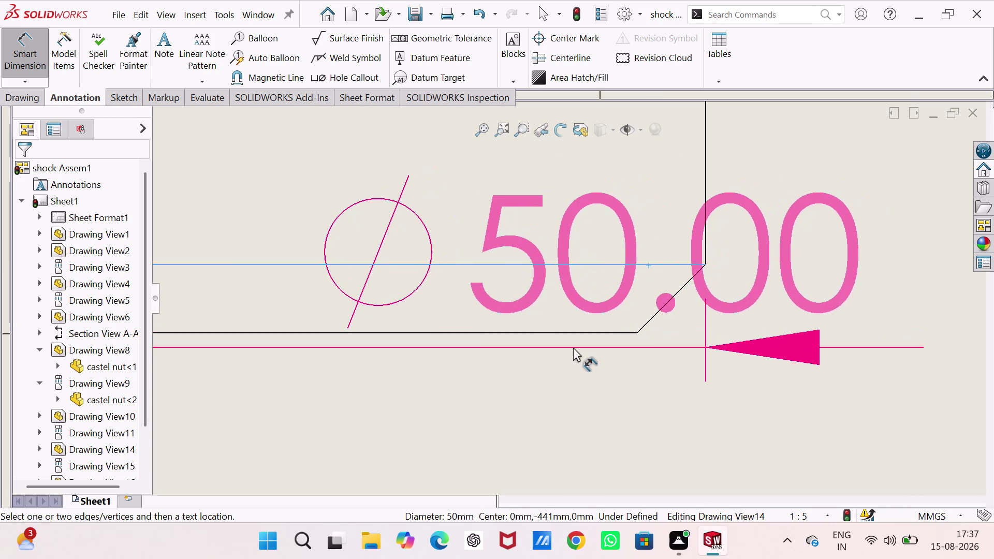
scroll(up, 3)
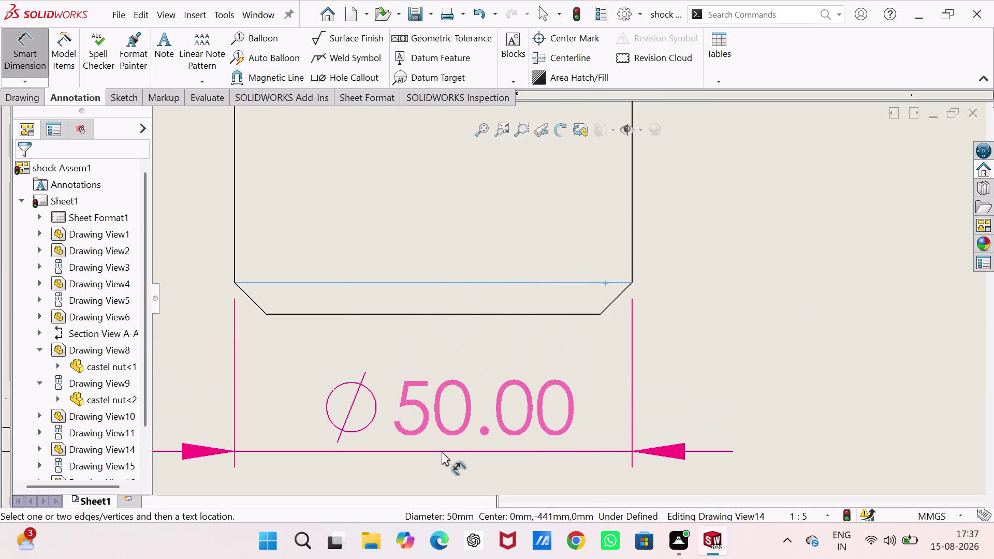
click(442, 451)
Undo the misplaced Ø42 chamfer dimension and start dimensioning the chamfer edge again.
click(562, 315)
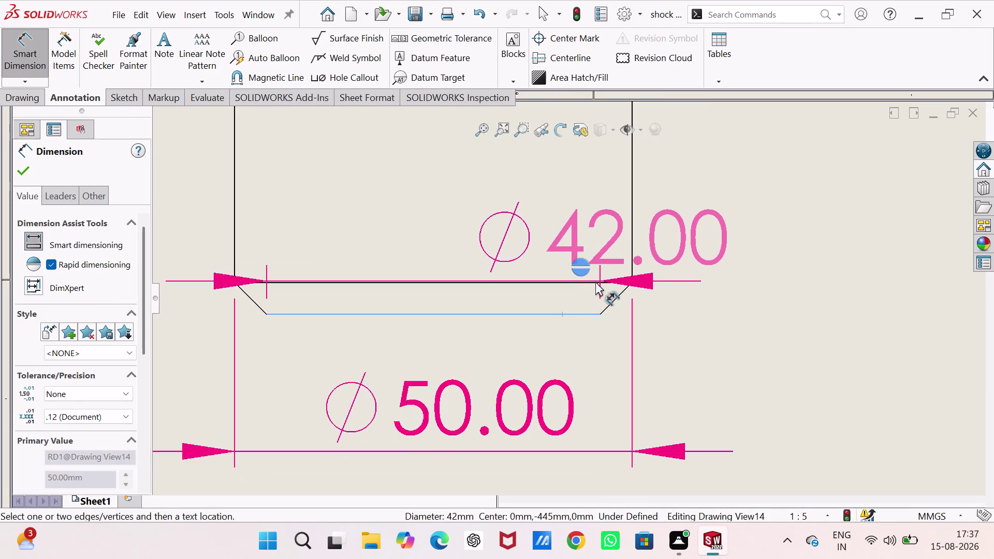
click(595, 282)
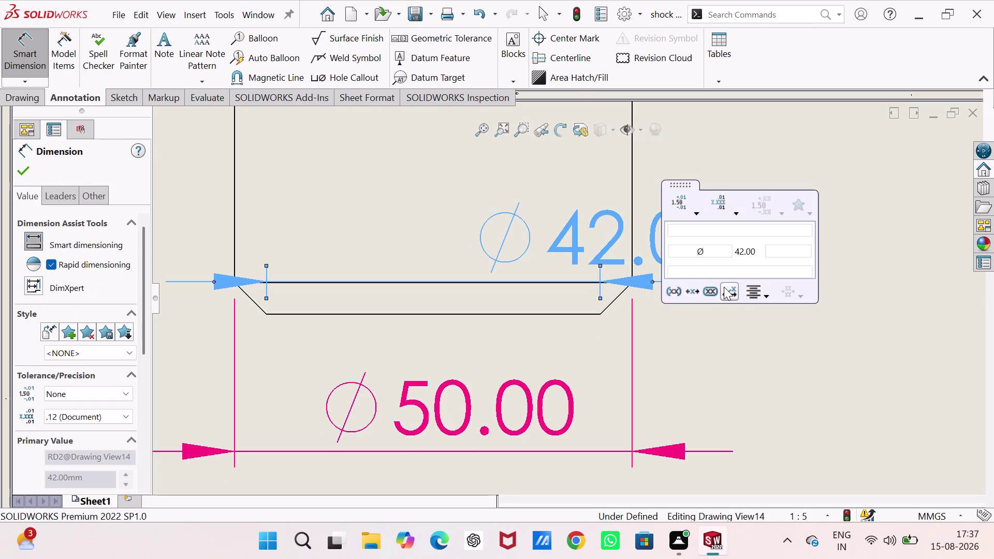
key(Escape)
key(ctrl+z)
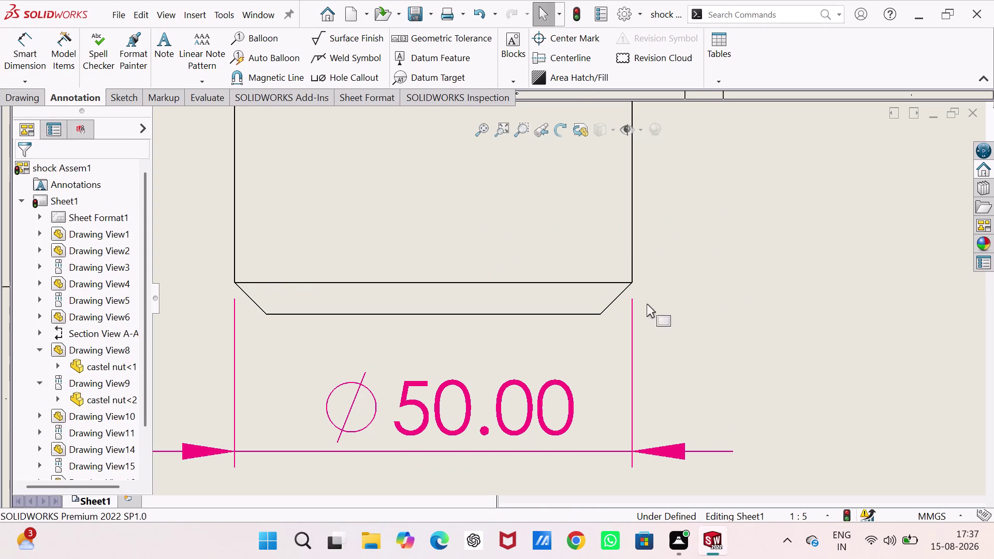
click(613, 284)
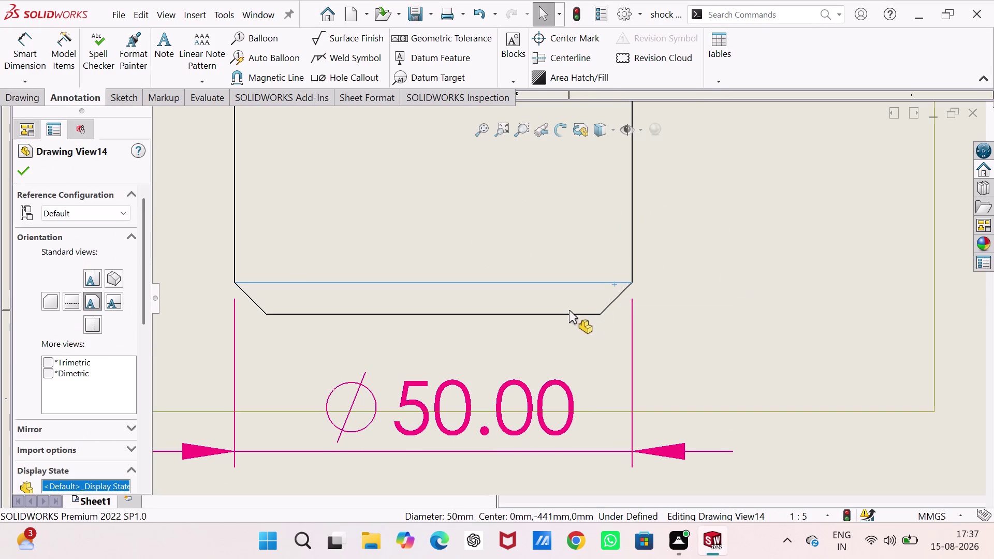
click(571, 315)
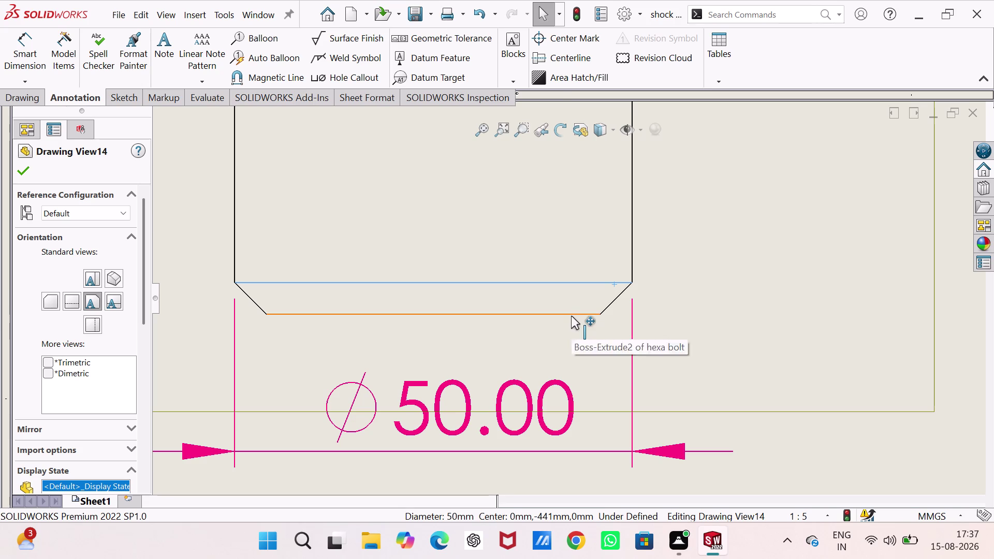
right_drag(764, 313, 782, 208)
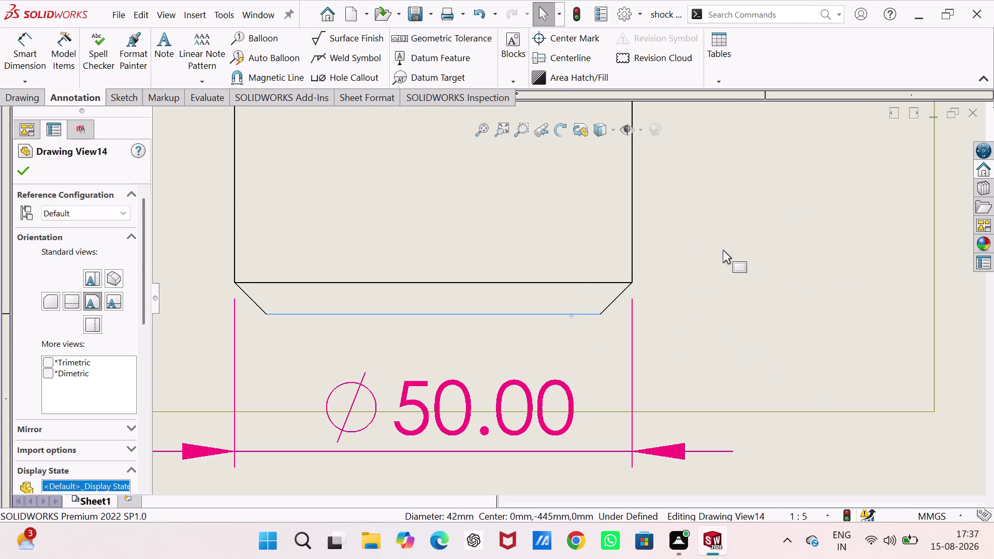
click(582, 316)
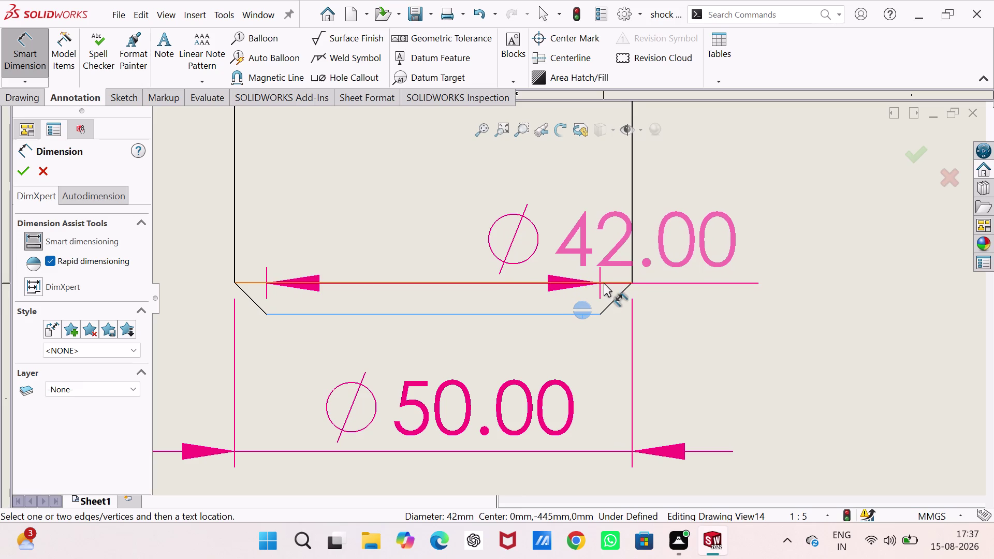
scroll(down, 3)
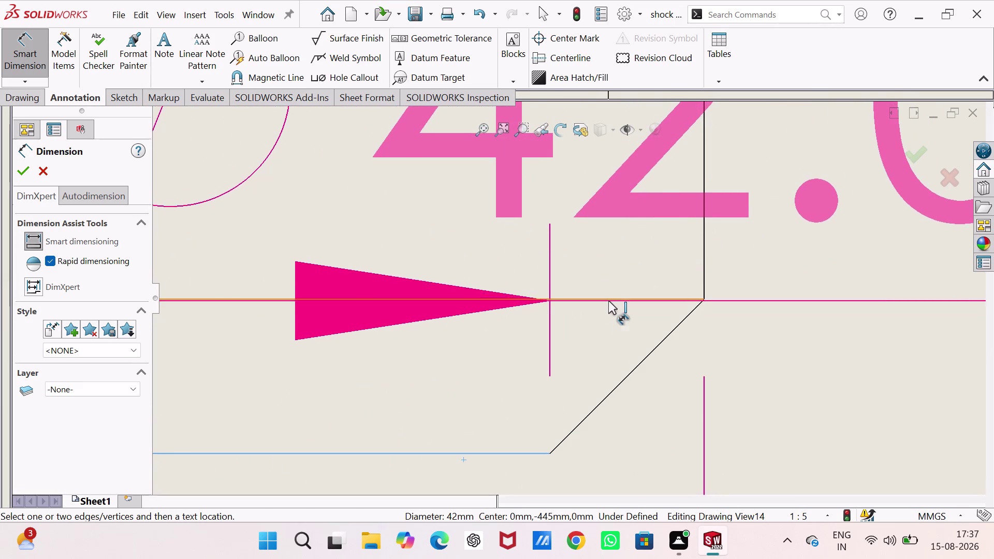
Dimension the 4 mm chamfer length at the end of the bolt view.
click(608, 300)
scroll(down, 3)
scroll(up, 3)
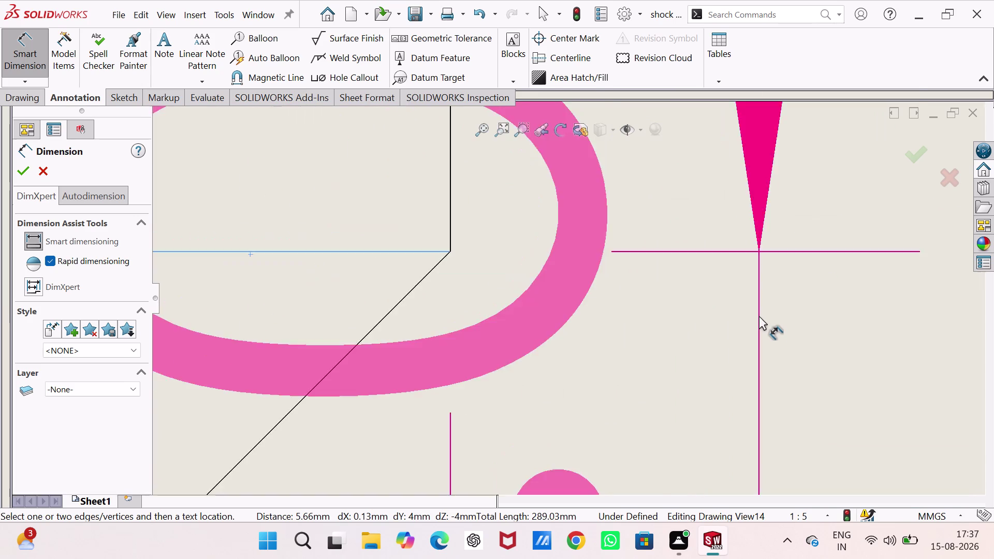
scroll(up, 3)
scroll(up, 3)
scroll(up, 3)
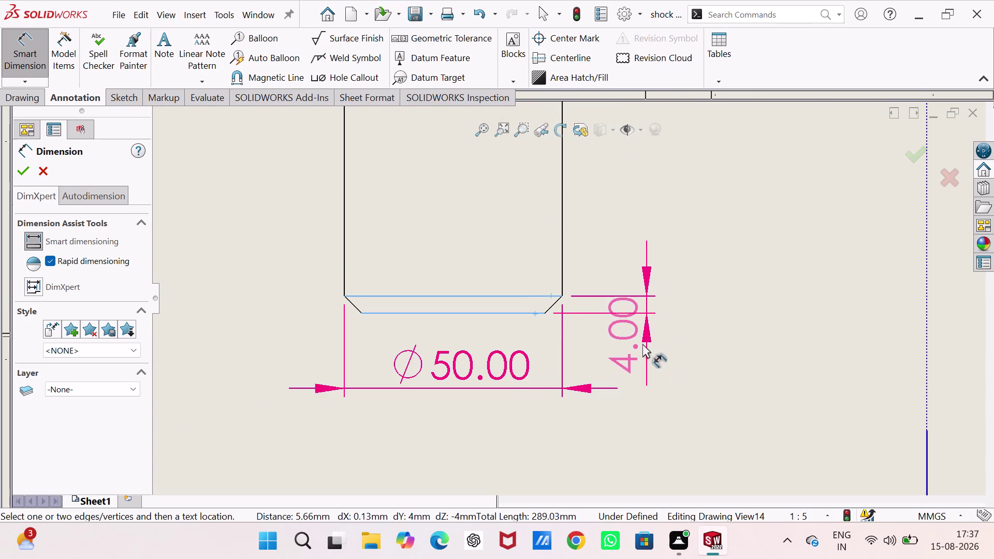
click(638, 354)
scroll(down, 3)
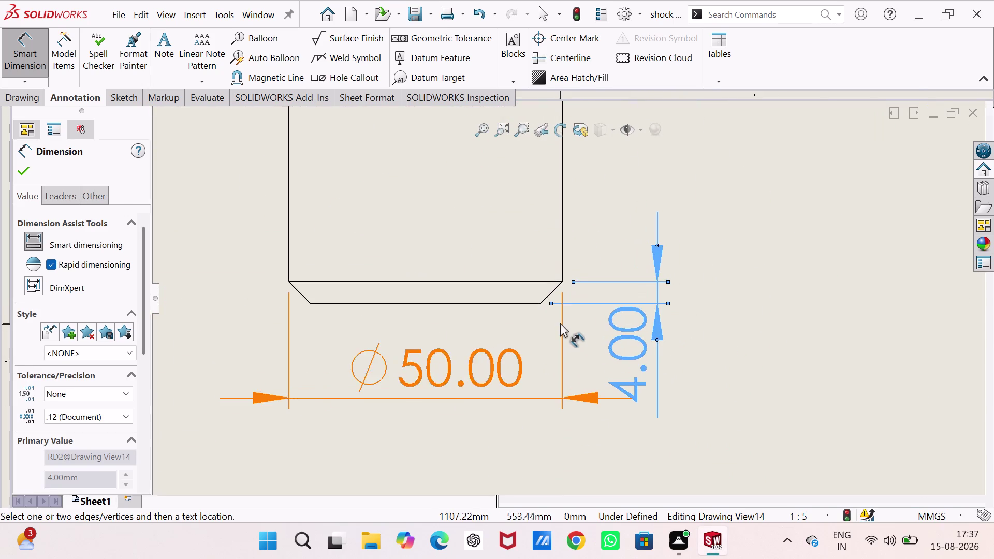
scroll(down, 3)
Add the 45° angle dimension between the chamfer edge and the adjoining edge.
click(479, 239)
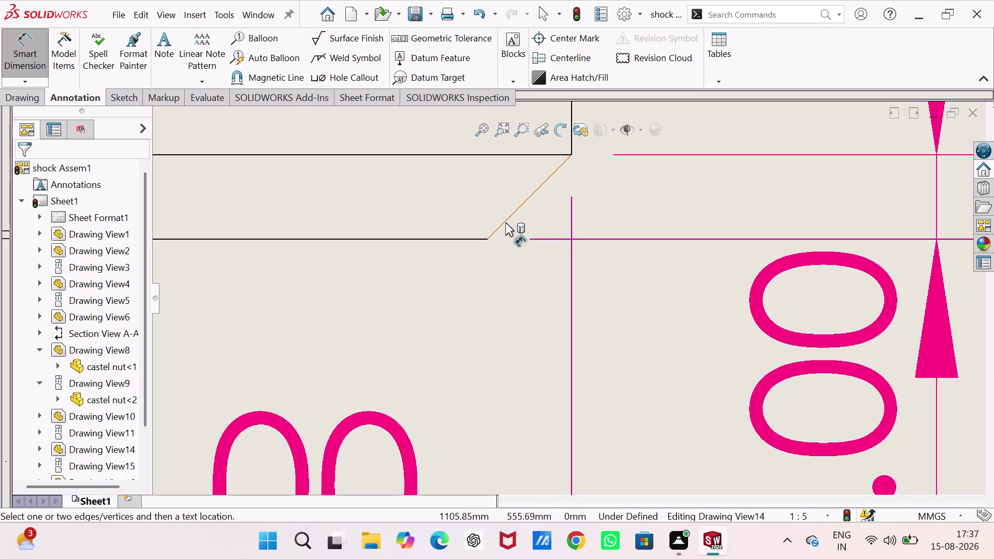
click(505, 223)
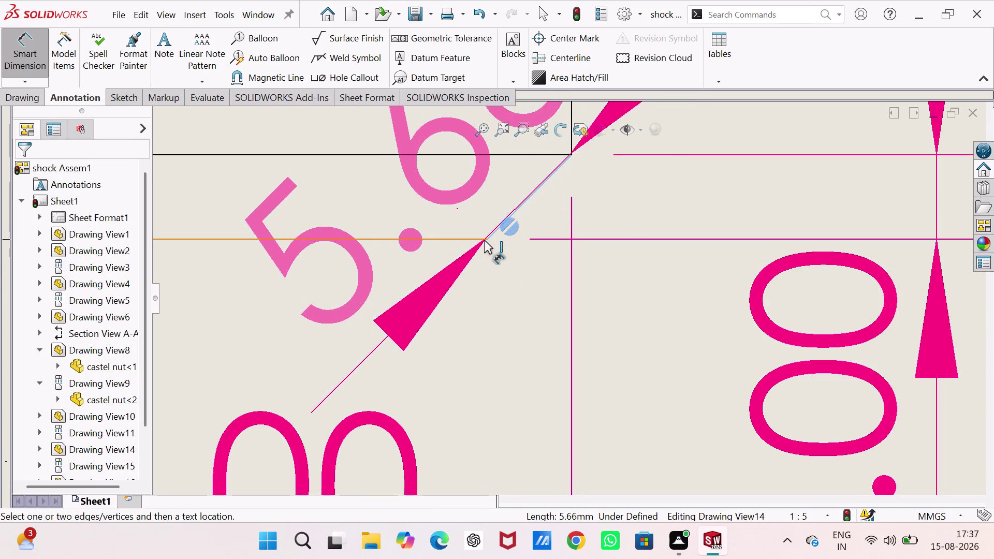
click(484, 240)
scroll(up, 3)
scroll(up, 3)
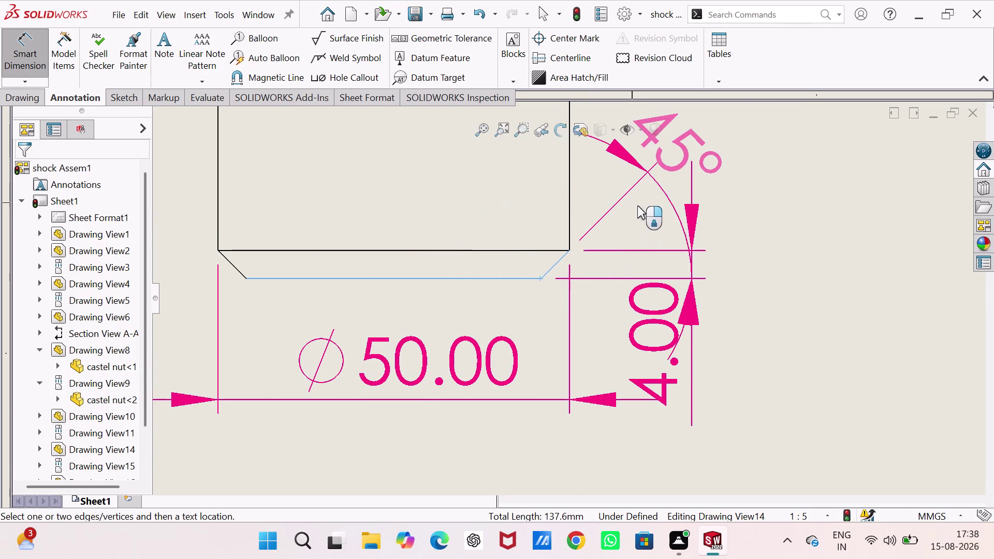
scroll(up, 3)
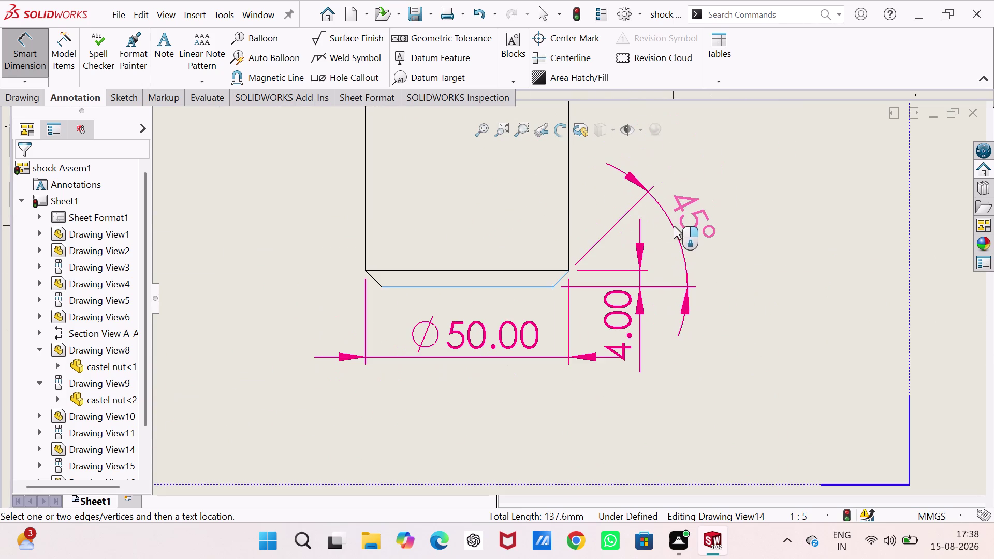
click(673, 226)
scroll(up, 3)
scroll(up, 3)
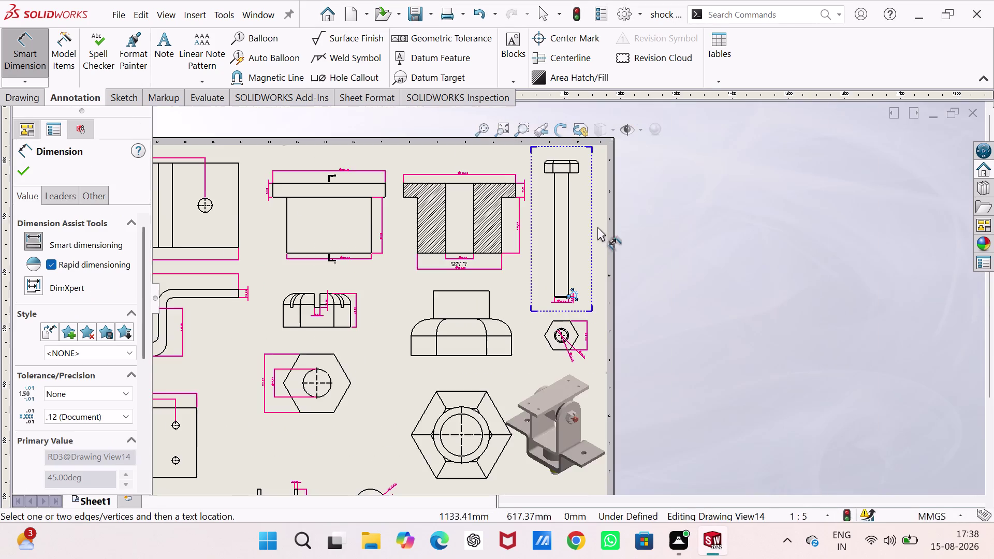
Dimension the bolt shank's 441 mm length.
scroll(up, 3)
scroll(down, 3)
scroll(down, 3)
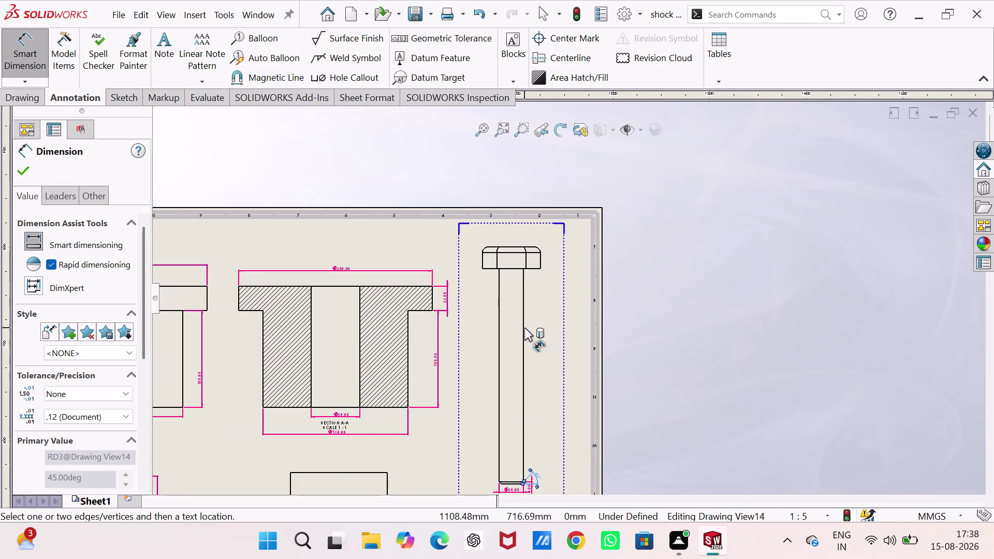
click(523, 328)
click(548, 346)
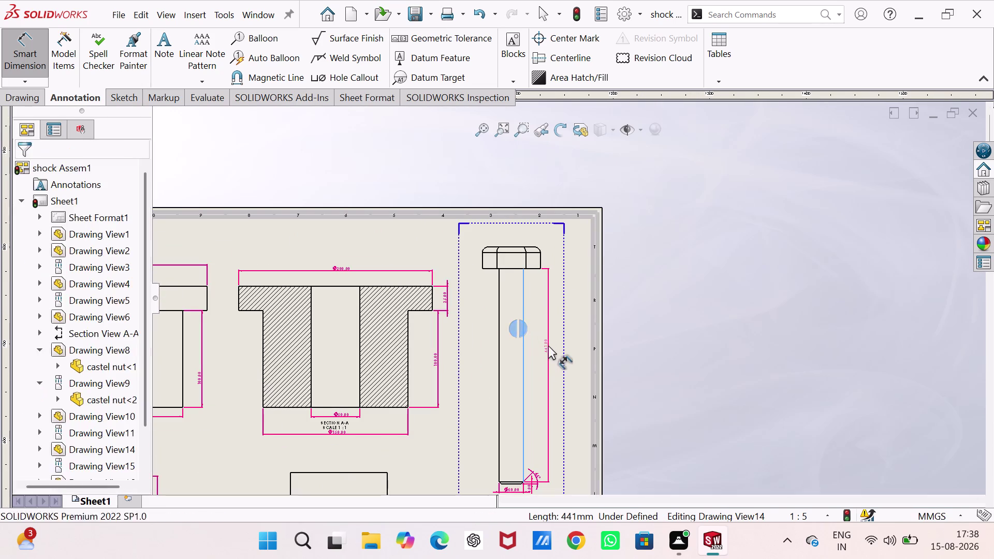
scroll(up, 3)
scroll(down, 3)
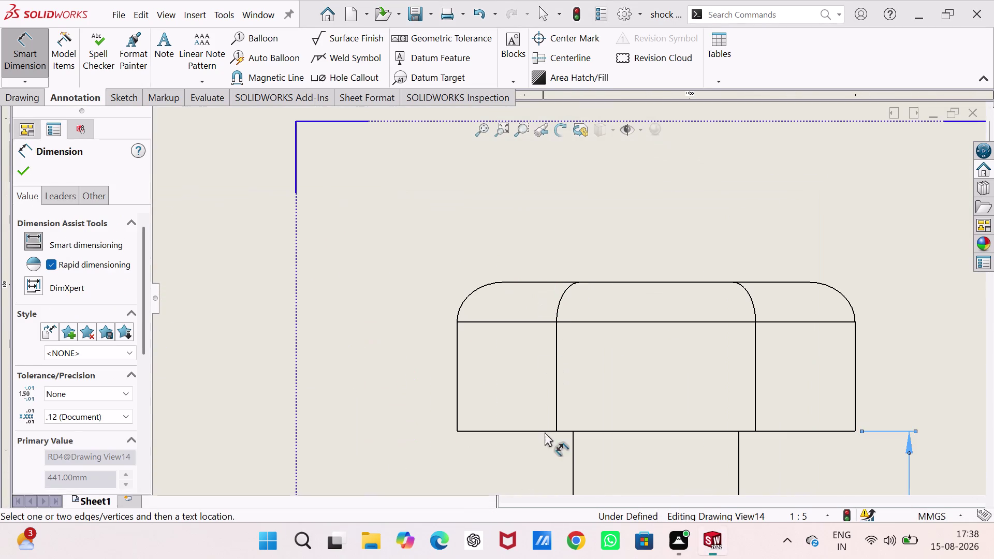
Add the 45 mm height dimension across the bolt head's top and underside edges.
click(583, 432)
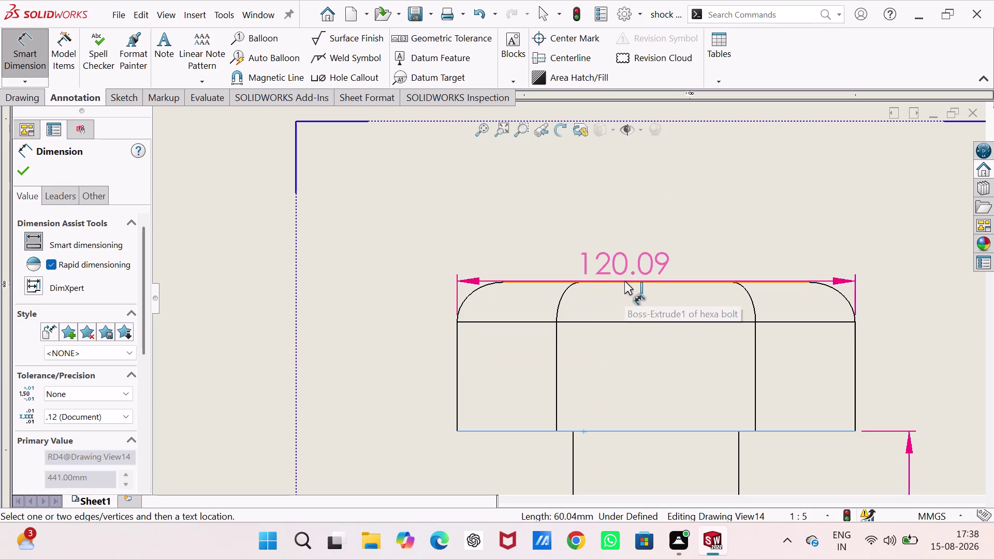
click(624, 281)
click(418, 325)
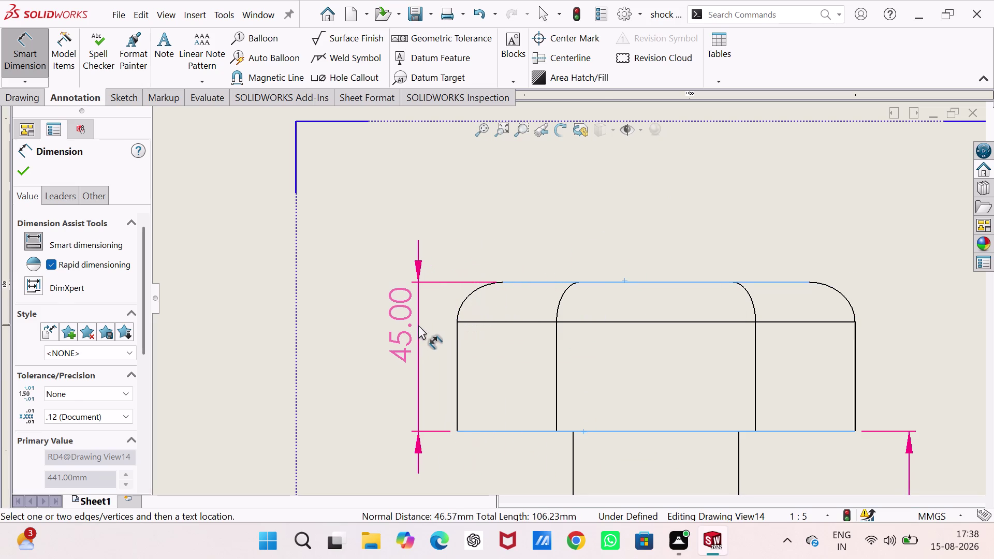
scroll(up, 3)
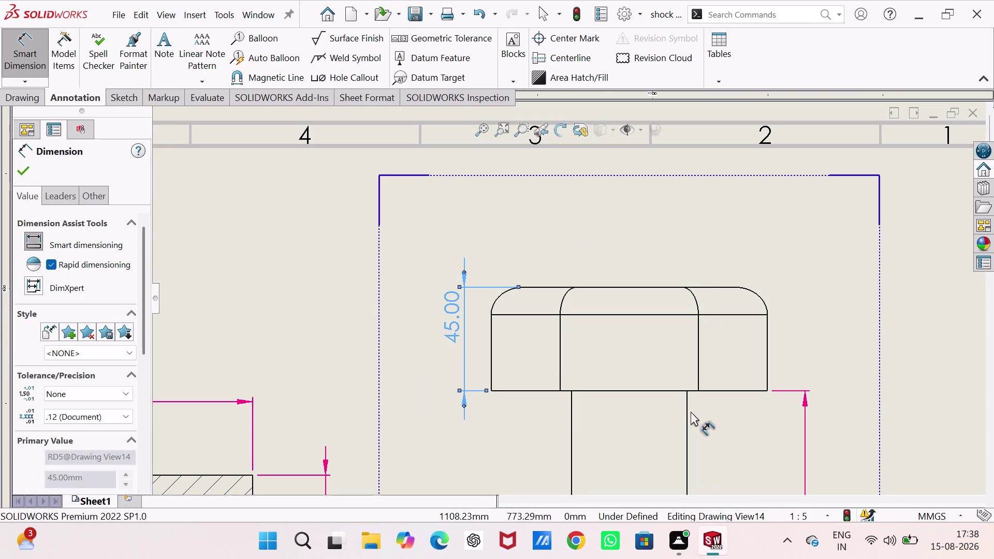
scroll(up, 3)
scroll(up, 3)
scroll(down, 3)
scroll(up, 3)
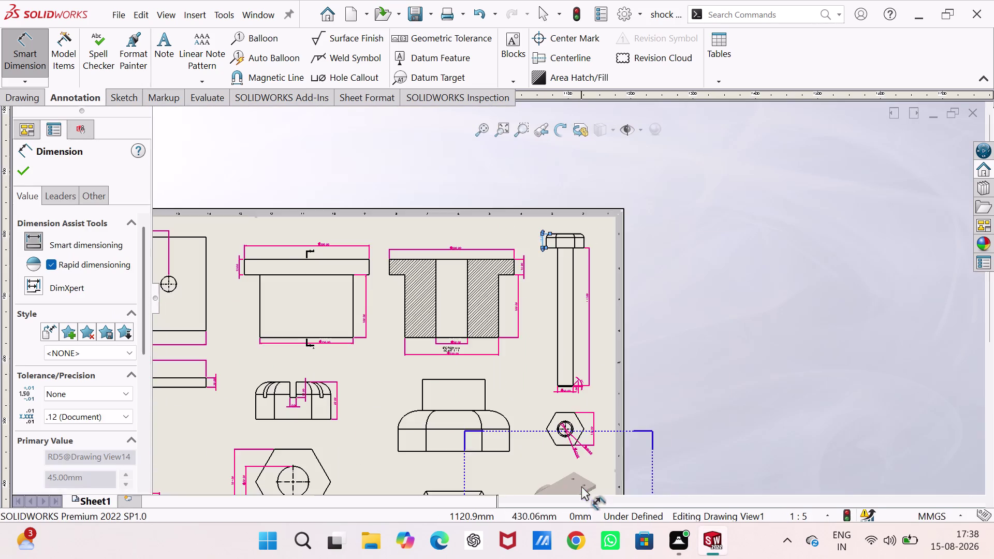
scroll(up, 3)
scroll(down, 3)
scroll(down, 3)
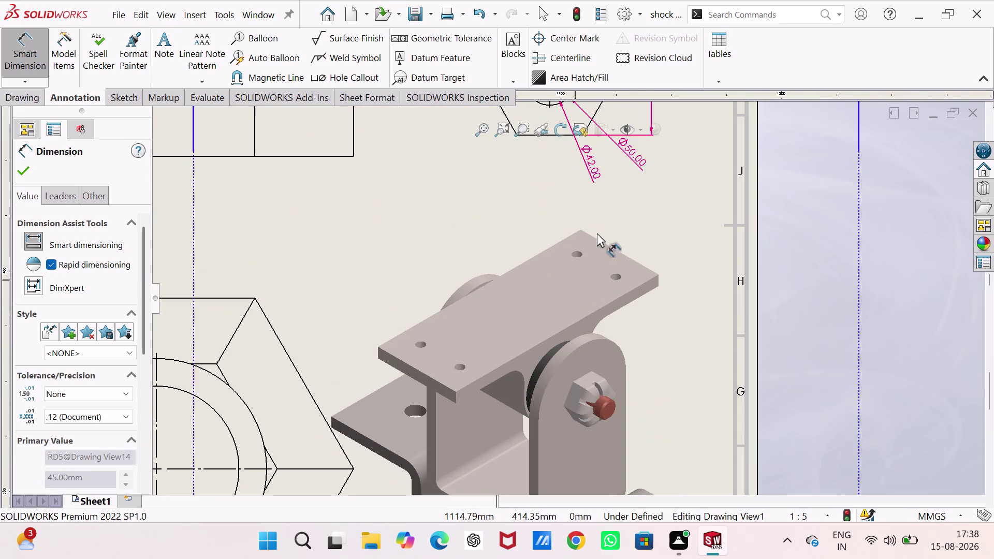
scroll(up, 3)
scroll(down, 3)
scroll(down, 3)
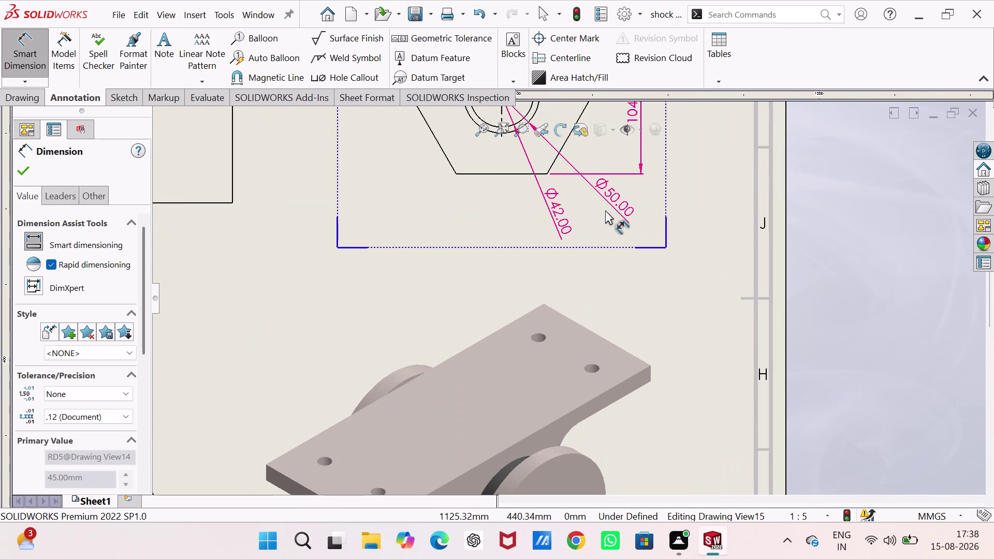
Exit dimensioning and delete the unwanted Ø42.00 dimension on the hex view.
key(Escape)
click(556, 223)
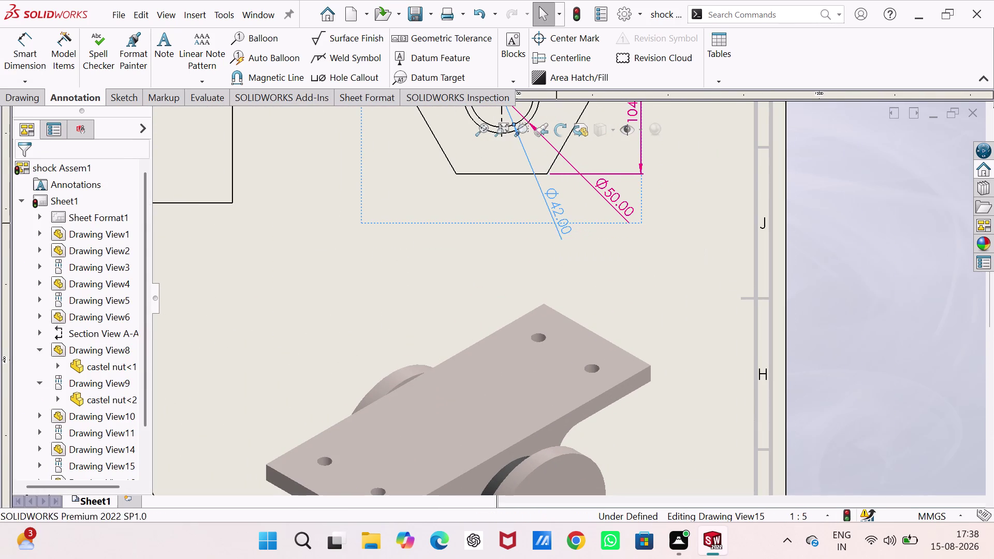
key(Delete)
scroll(up, 3)
scroll(up, 3)
scroll(down, 3)
scroll(up, 3)
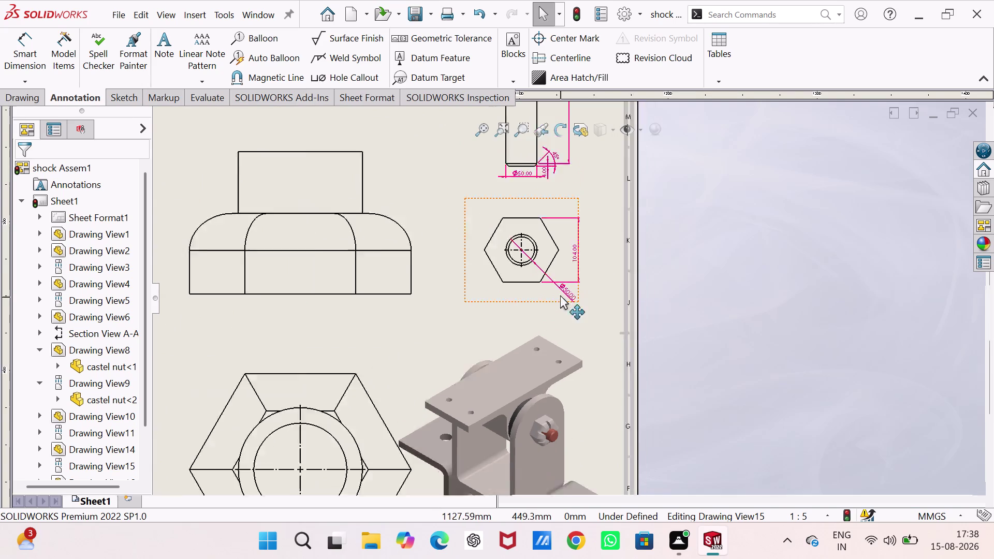
scroll(up, 3)
Start Smart Dimension and add a Ø75.00 dimension to the nut's inner circle.
scroll(down, 3)
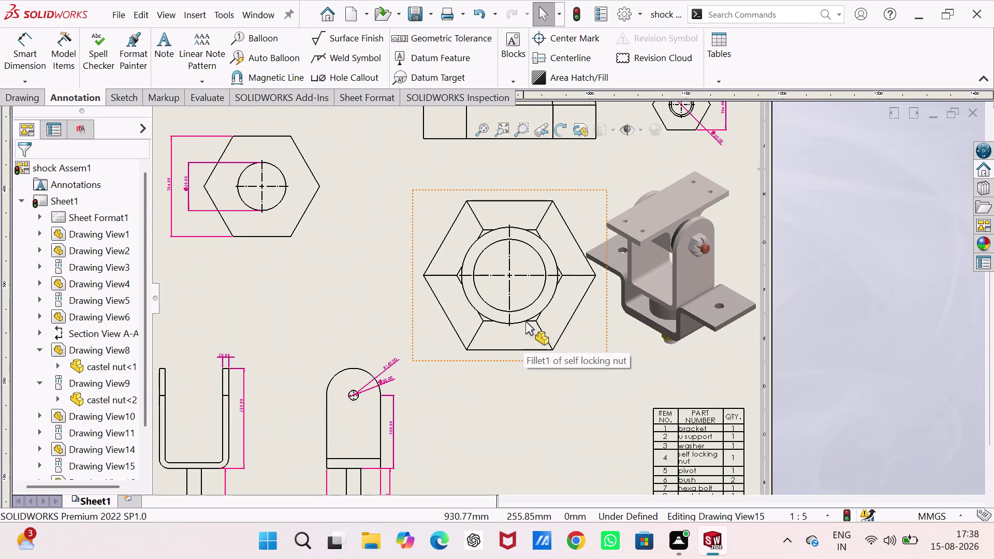
right_drag(562, 426, 629, 214)
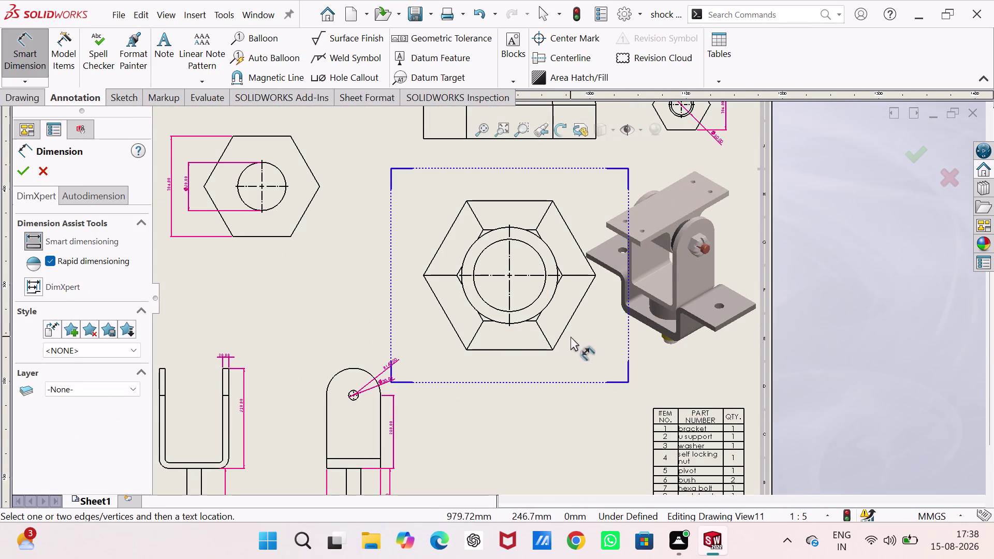
click(546, 282)
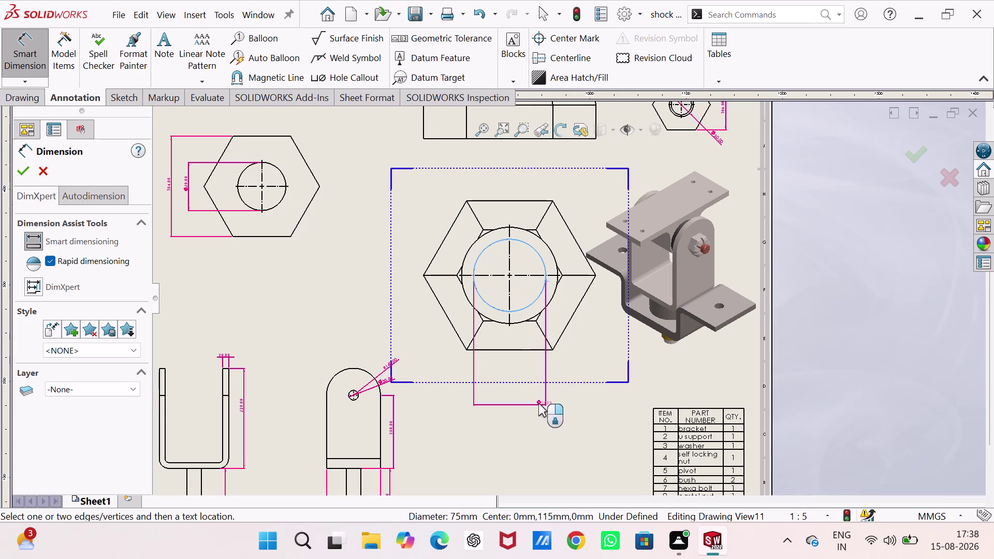
click(517, 403)
scroll(down, 3)
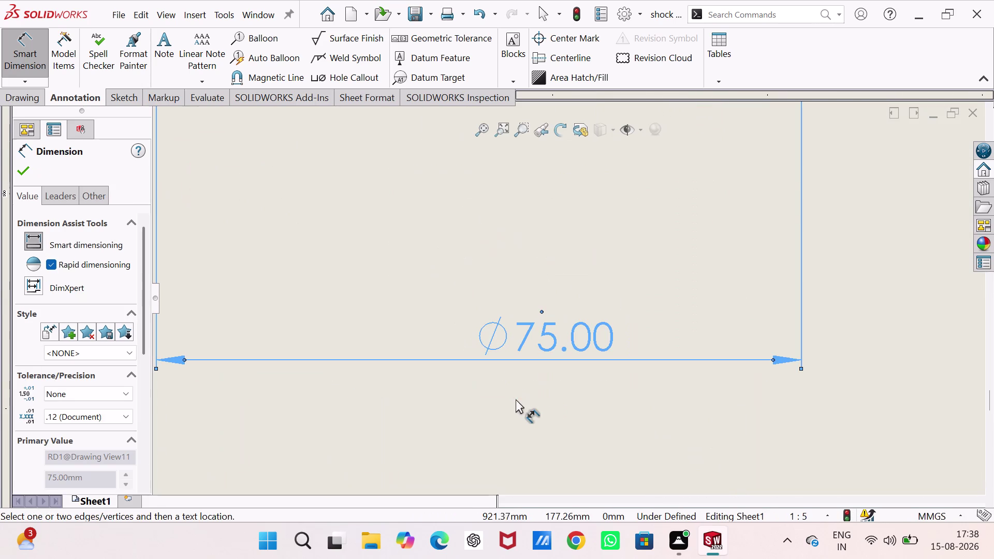
scroll(up, 3)
scroll(up, 3)
scroll(up, 3)
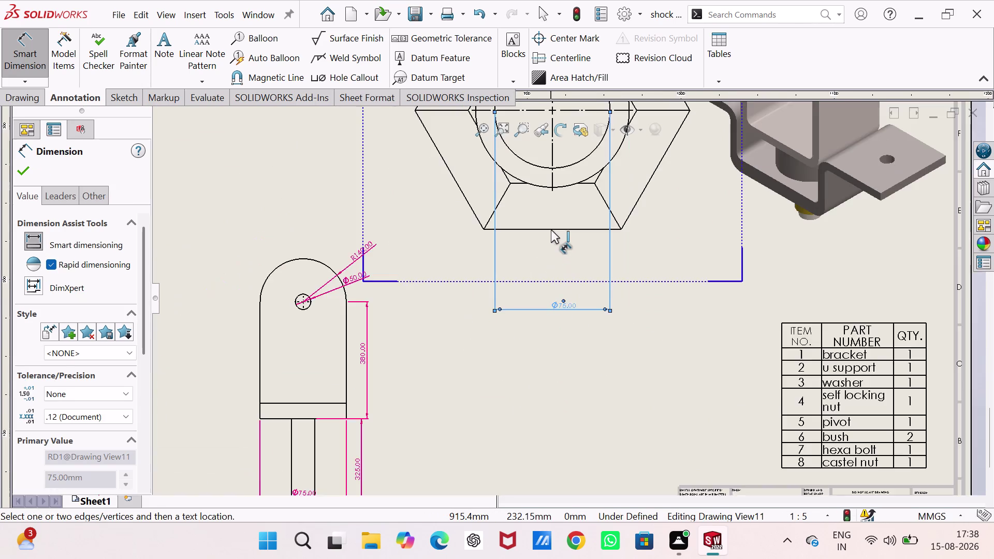
scroll(up, 3)
scroll(down, 3)
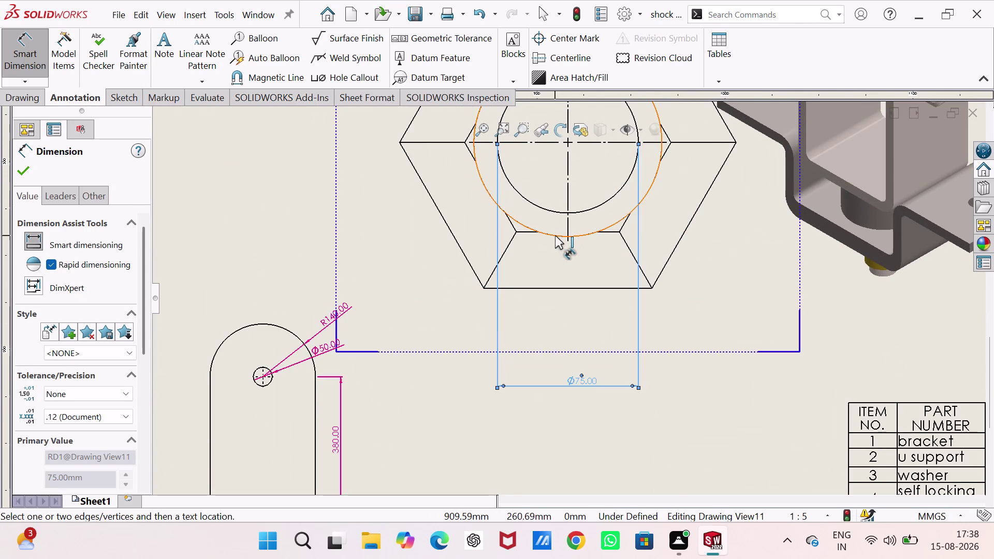
Add a Ø100.00 dimension to the nut's outer circle.
click(555, 236)
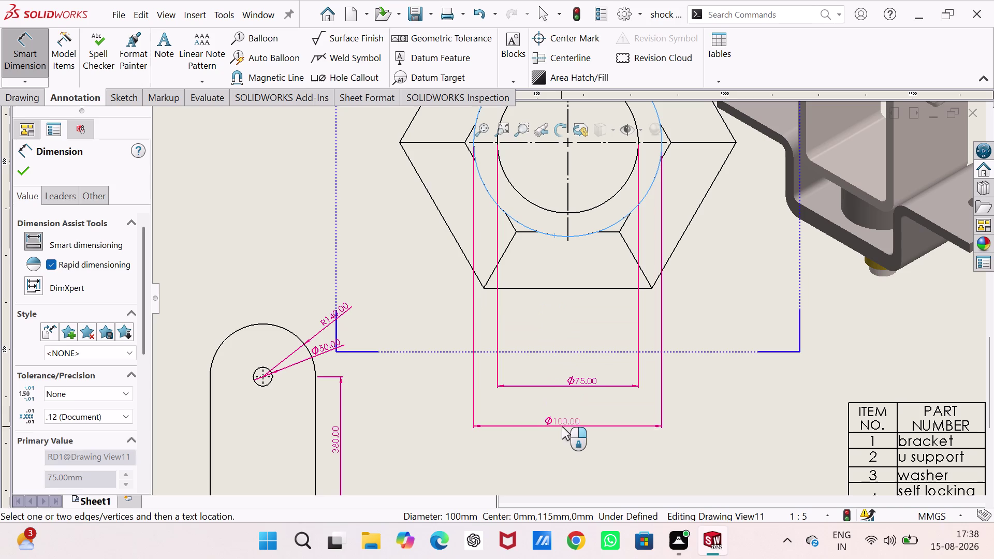
click(562, 428)
scroll(up, 3)
scroll(up, 3)
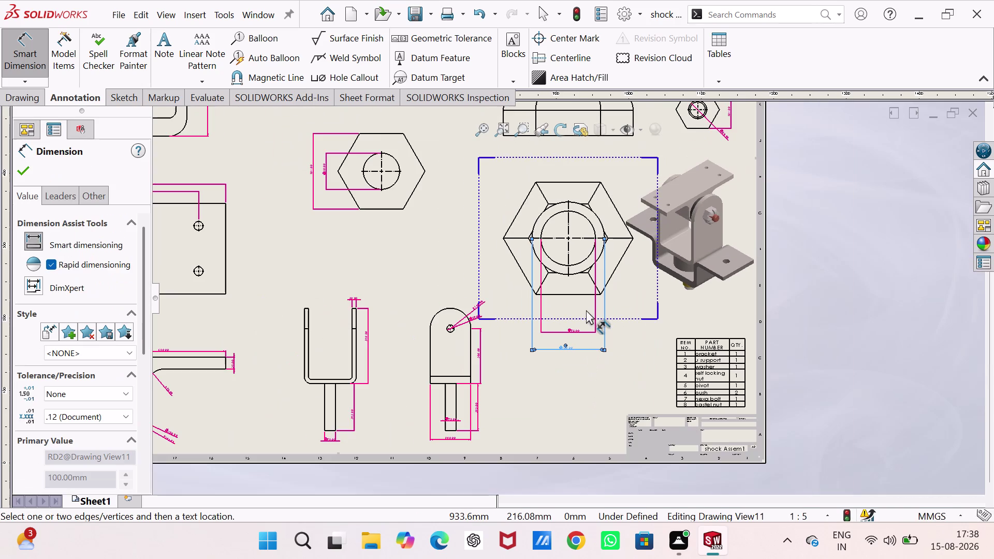
scroll(down, 3)
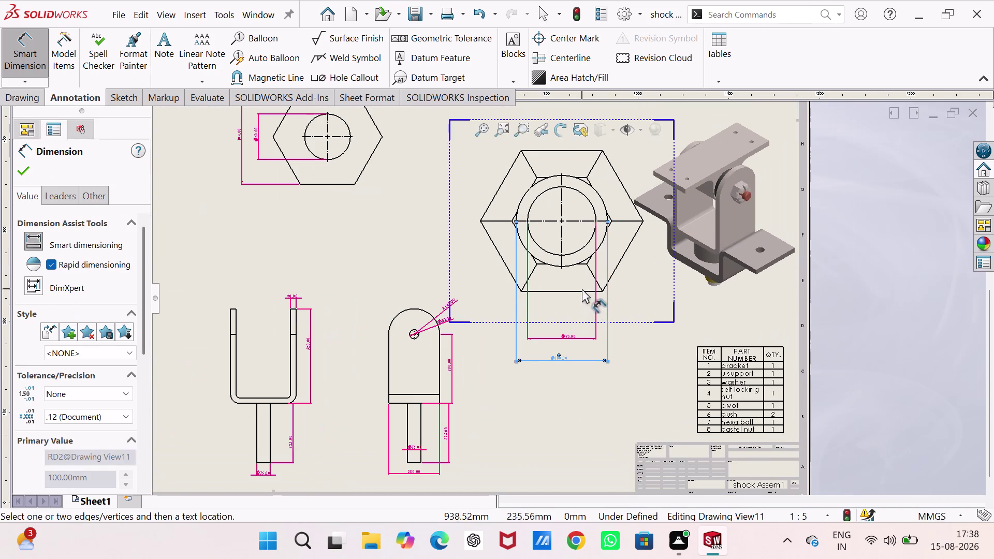
scroll(up, 3)
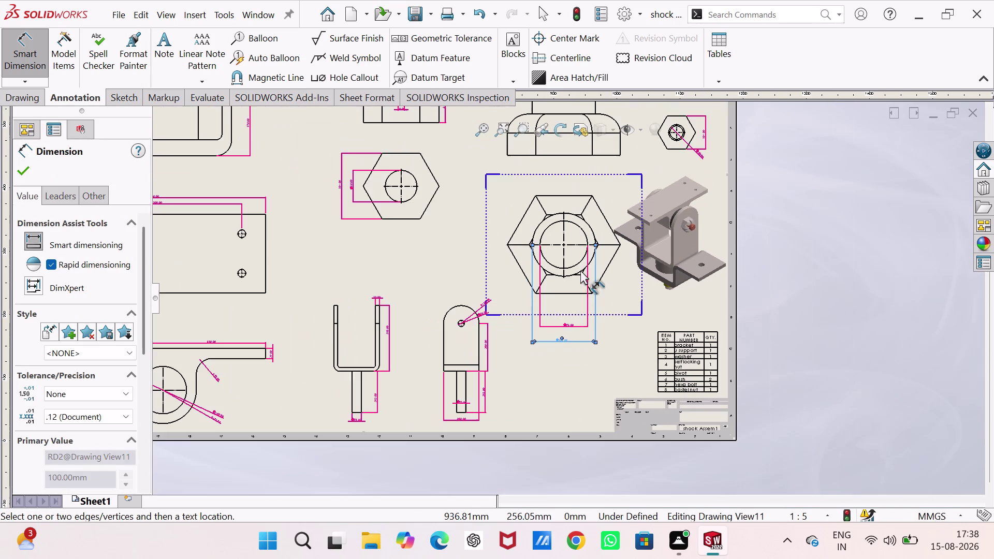
scroll(up, 3)
scroll(up, 3)
scroll(down, 3)
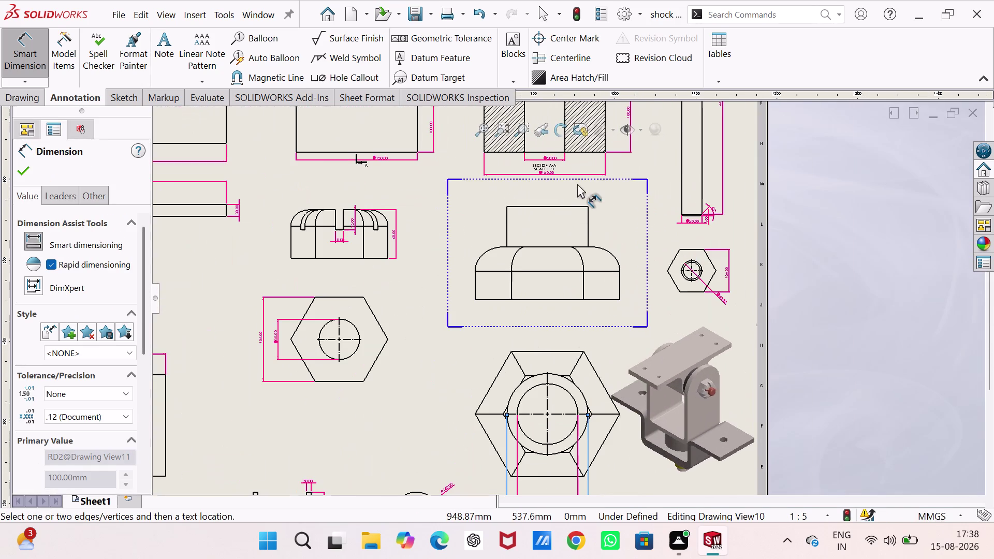
Dimension the raised block with 100.00 width and 50.00 height.
click(557, 207)
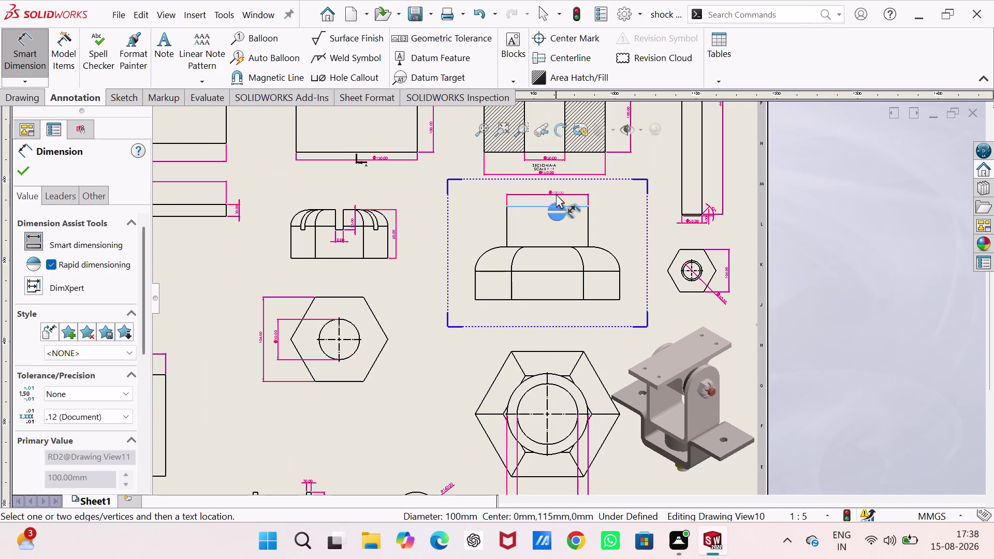
click(550, 193)
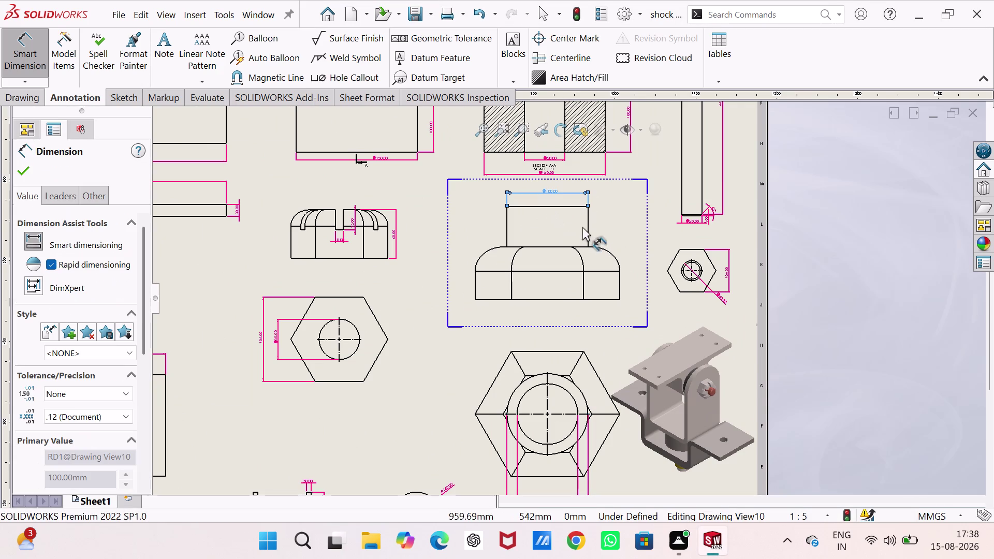
click(587, 225)
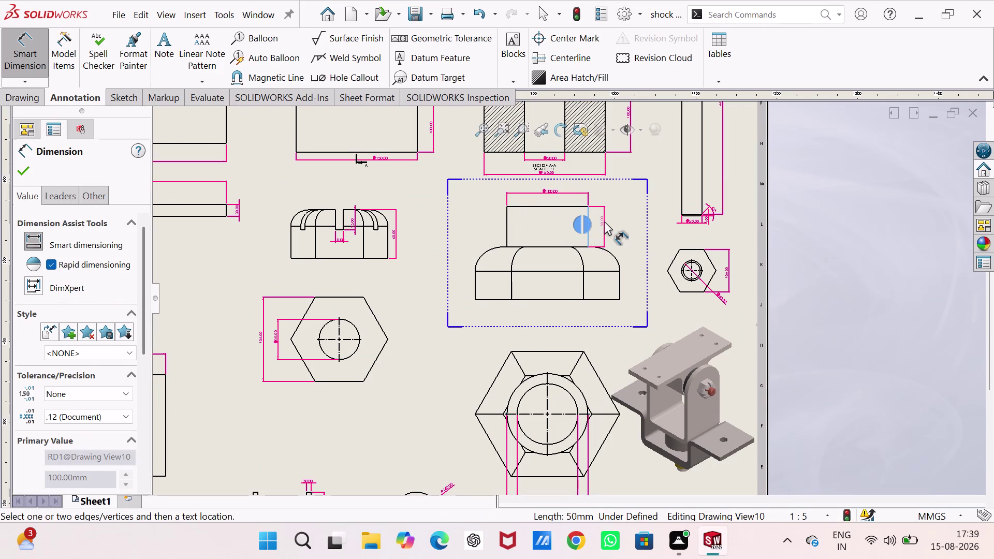
click(604, 221)
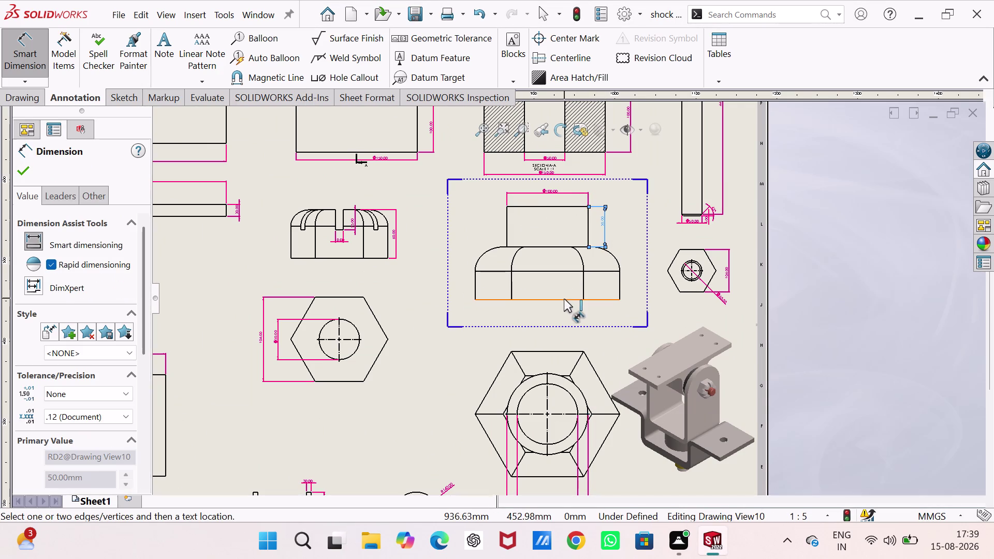
Add a 65 mm height to the domed part and 155 mm to the large hexagon.
click(562, 299)
click(562, 245)
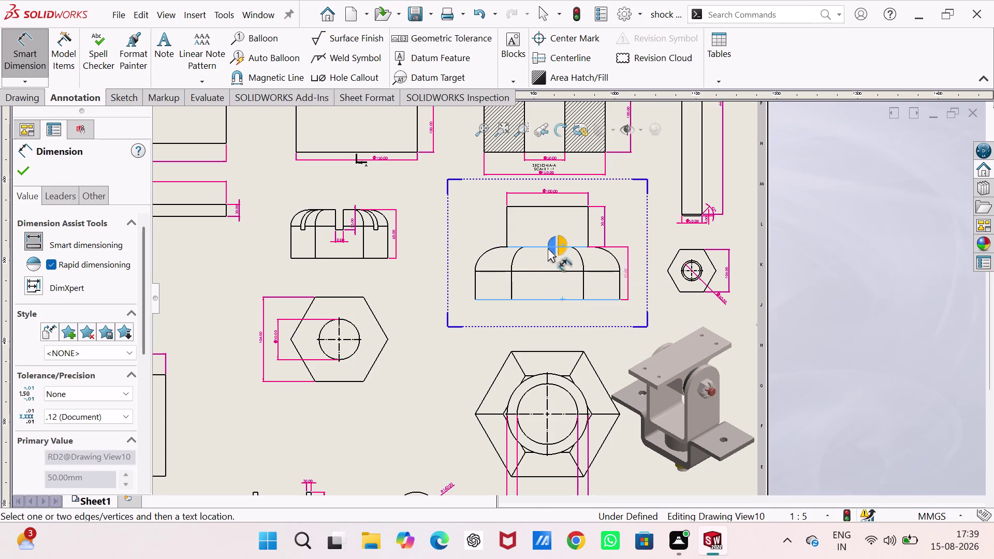
click(459, 268)
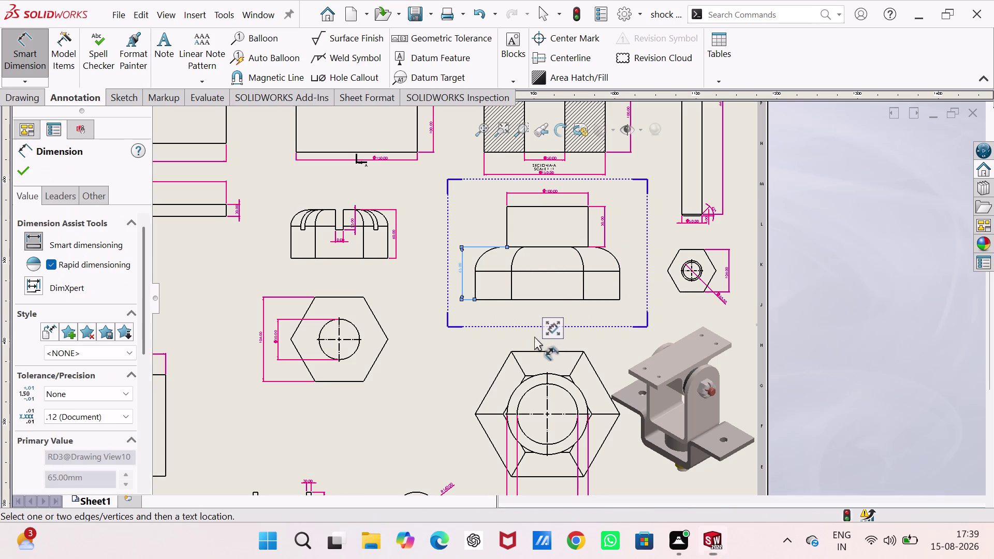
drag(543, 475, 545, 465)
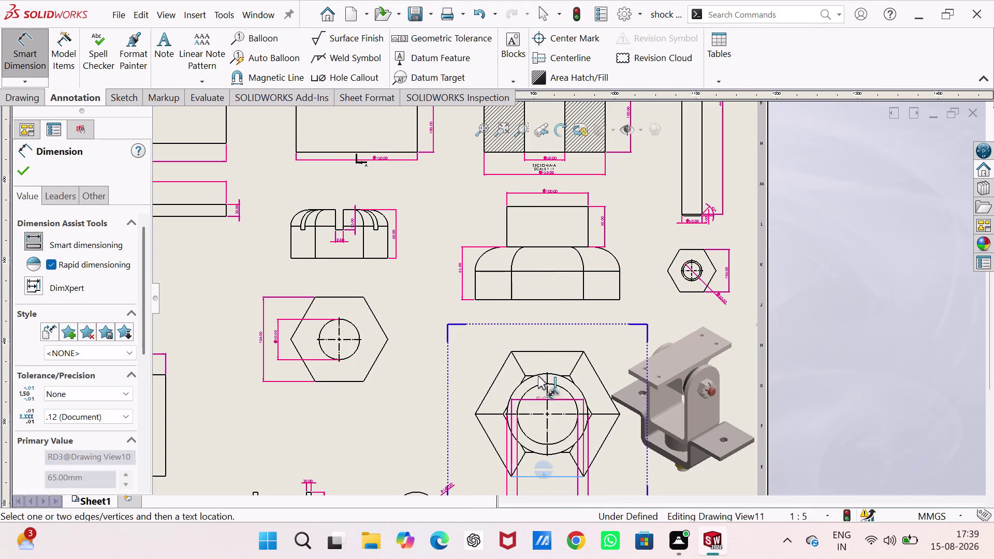
click(539, 351)
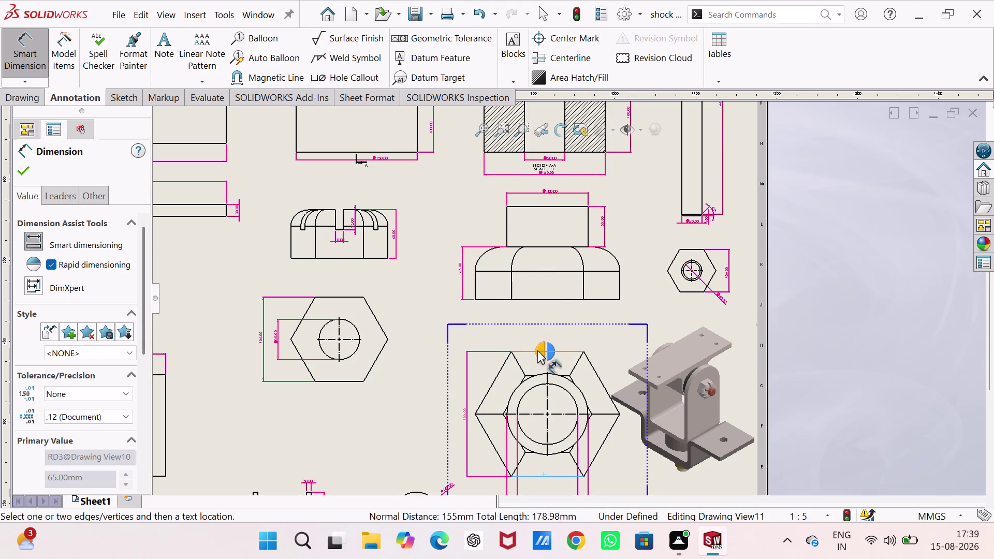
click(466, 391)
Zoom around the sheet to review the views and BOM, then bring up Save As.
scroll(up, 3)
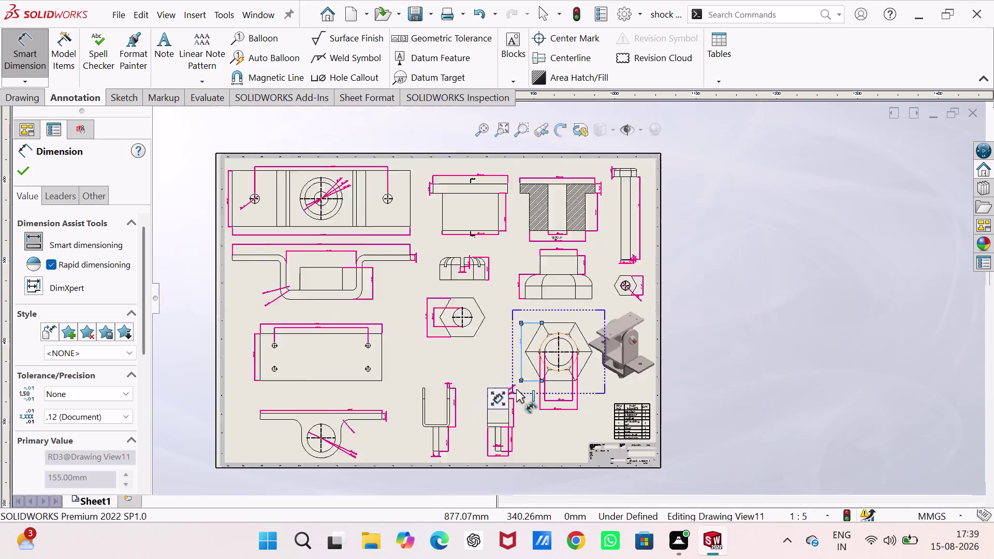
scroll(up, 3)
scroll(down, 3)
scroll(down, 3)
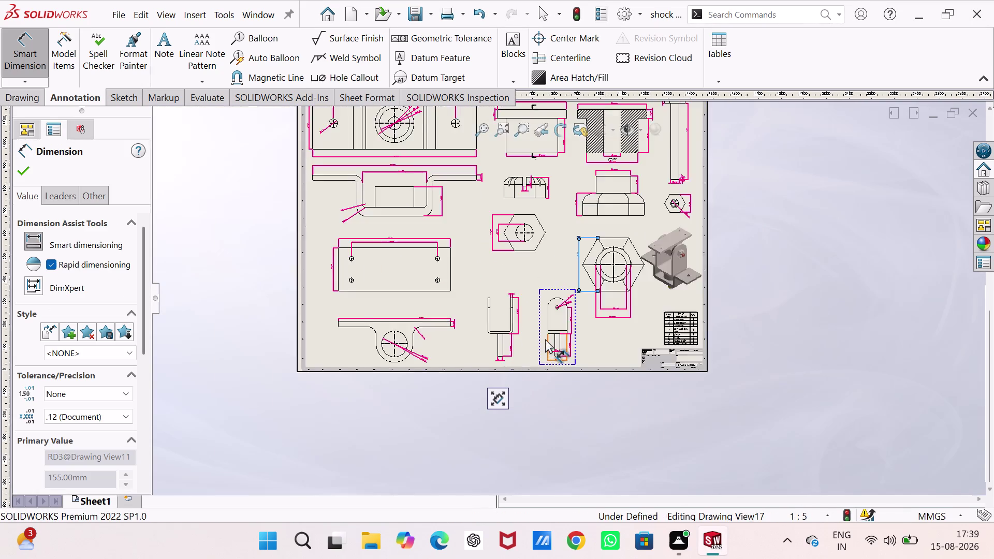
scroll(down, 3)
scroll(down, 3)
scroll(up, 3)
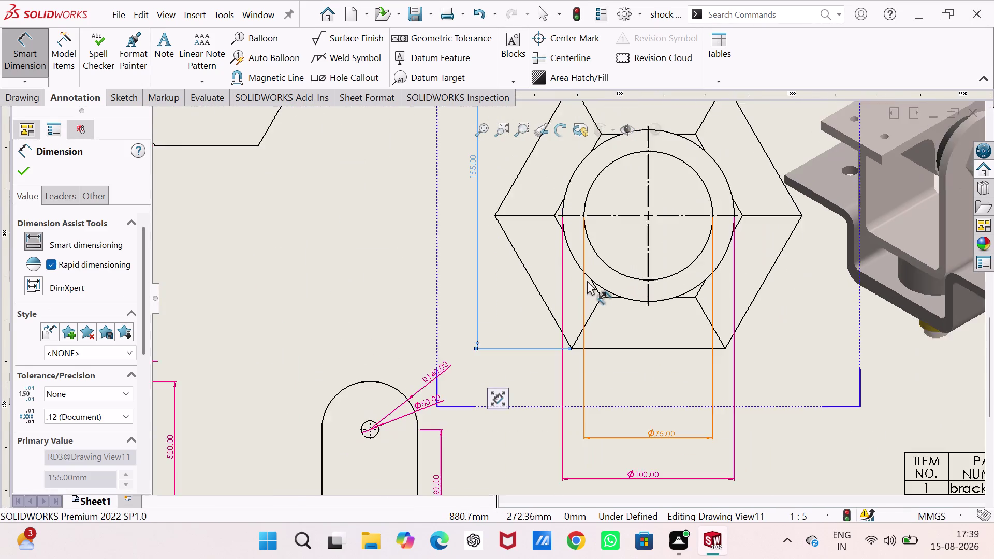
scroll(up, 3)
scroll(down, 3)
scroll(up, 3)
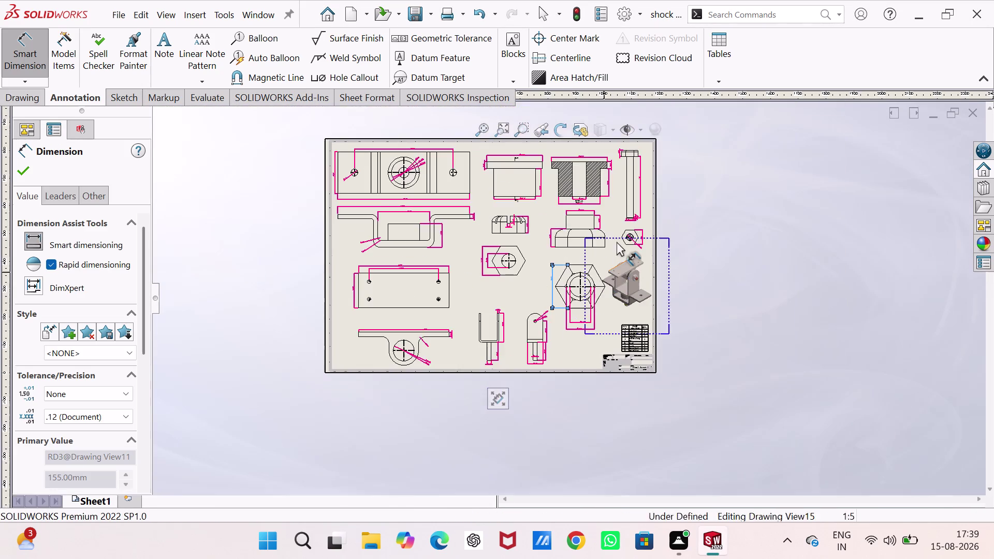
scroll(down, 3)
scroll(down, 3)
scroll(up, 3)
scroll(up, 3)
scroll(down, 3)
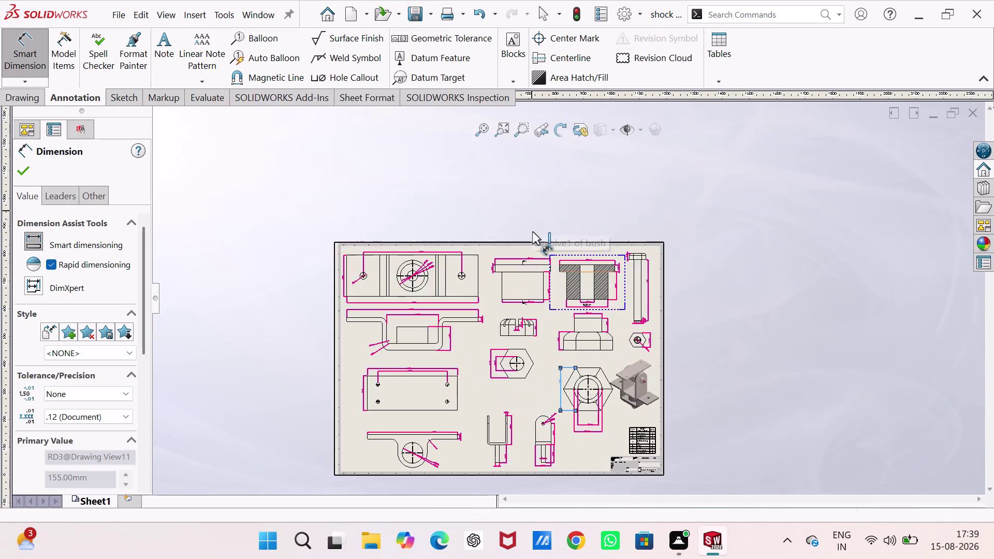
scroll(down, 3)
scroll(down, 3)
scroll(up, 3)
scroll(up, 3)
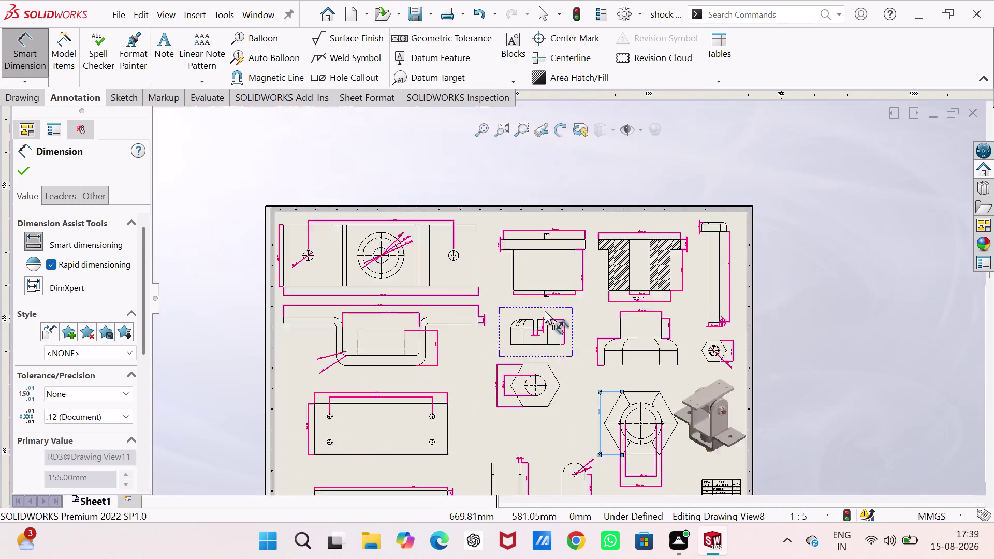
scroll(up, 3)
scroll(down, 3)
scroll(down, 3)
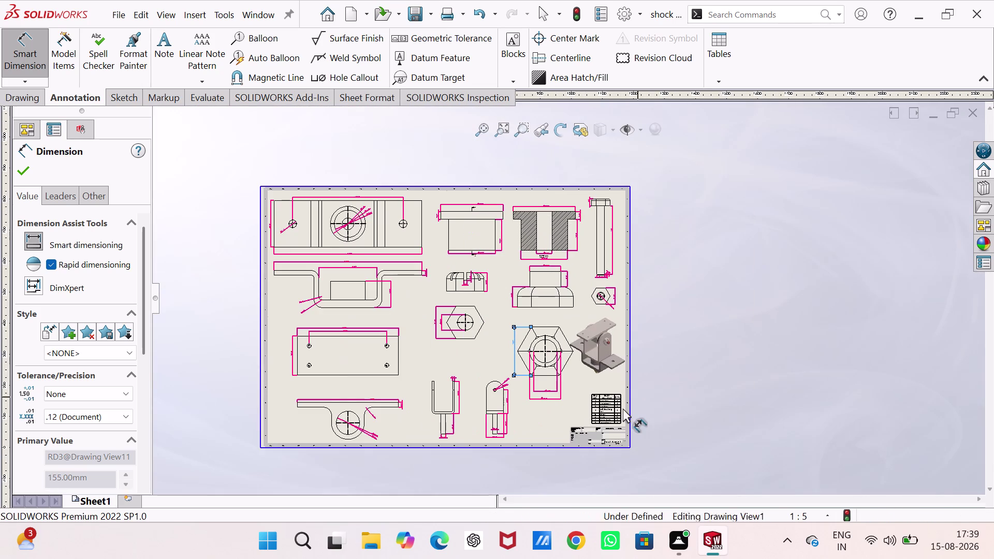
scroll(down, 3)
scroll(down, 3)
scroll(down, 3)
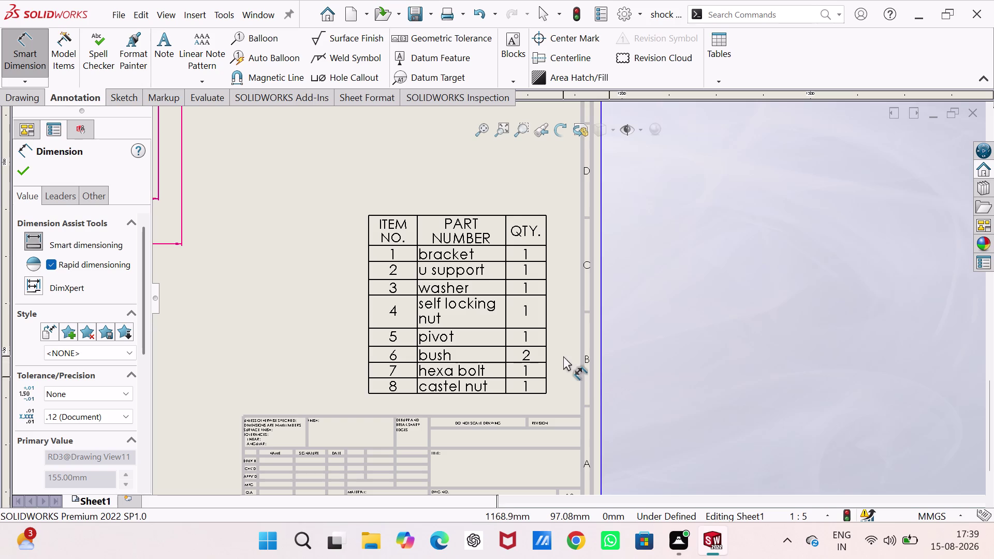
scroll(up, 3)
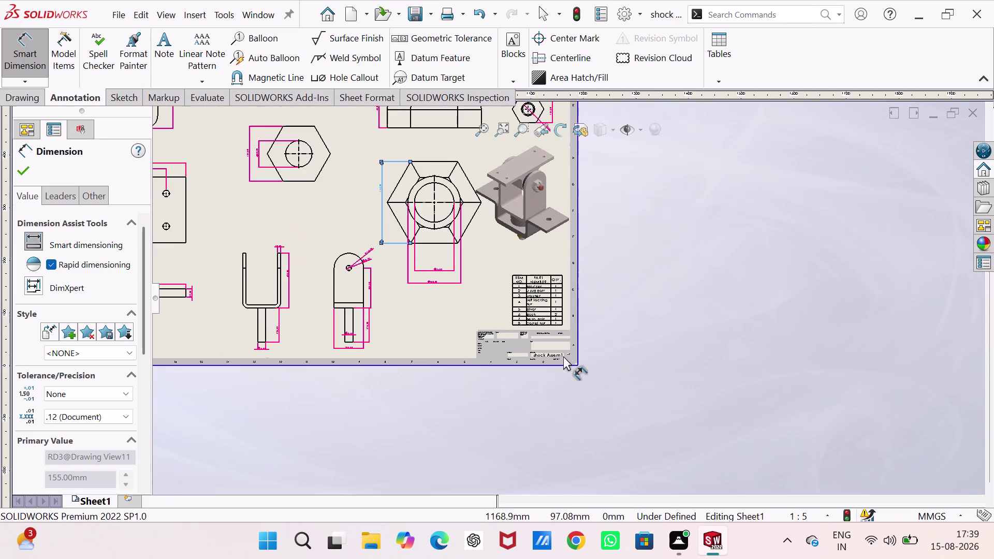
scroll(up, 3)
scroll(up, 3)
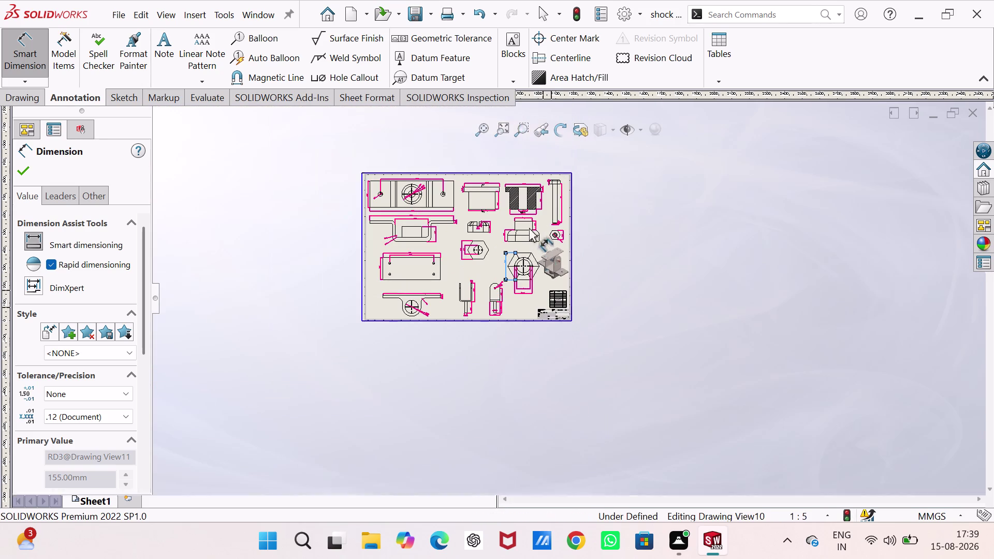
scroll(down, 3)
scroll(down, 3)
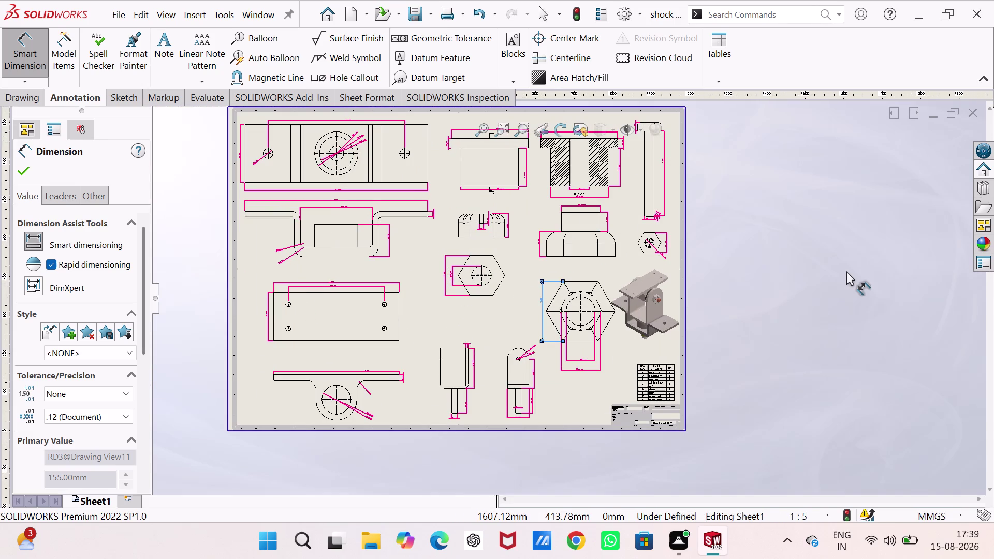
key(ctrl+s)
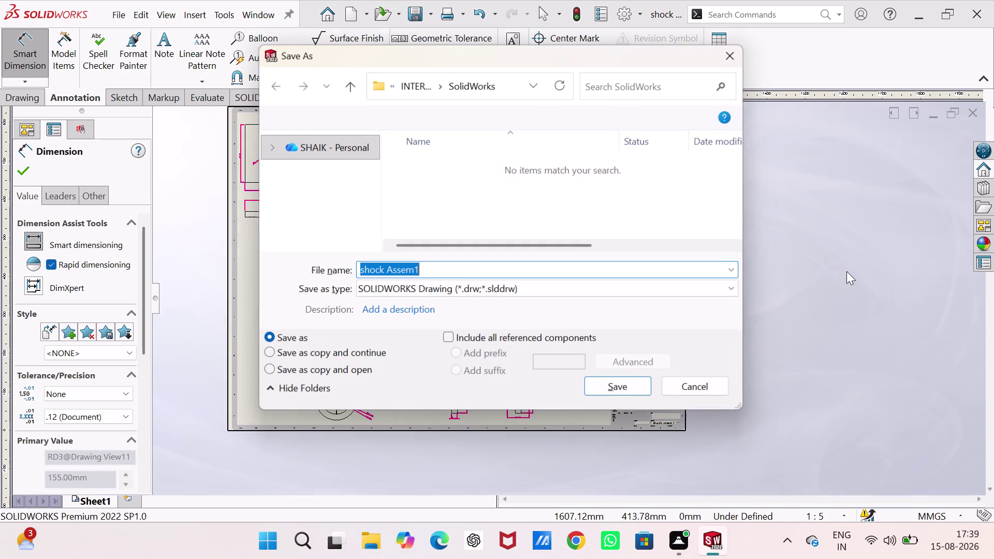
Save the drawing as shock Assem1 in Adobe PDF (*.pdf) format.
click(739, 56)
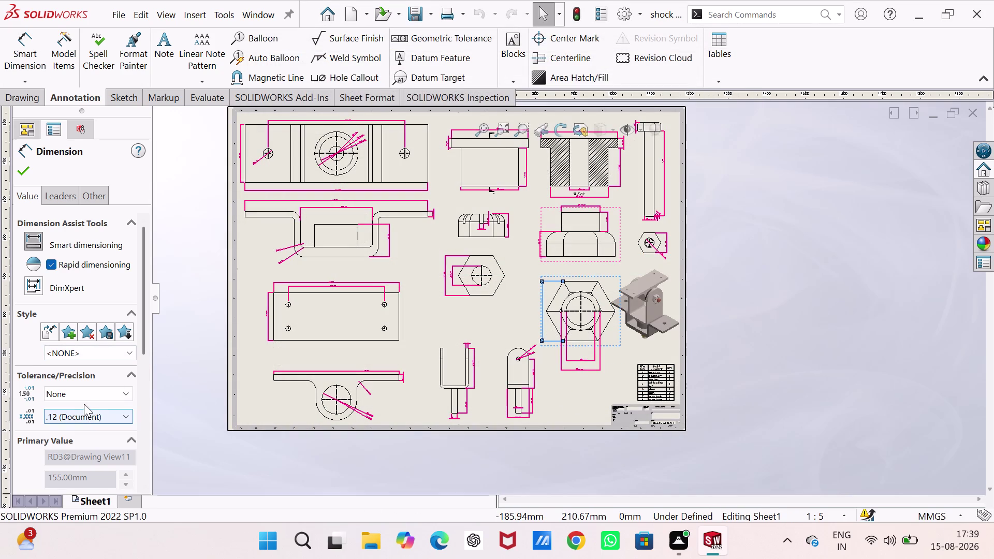
key(ctrl+s)
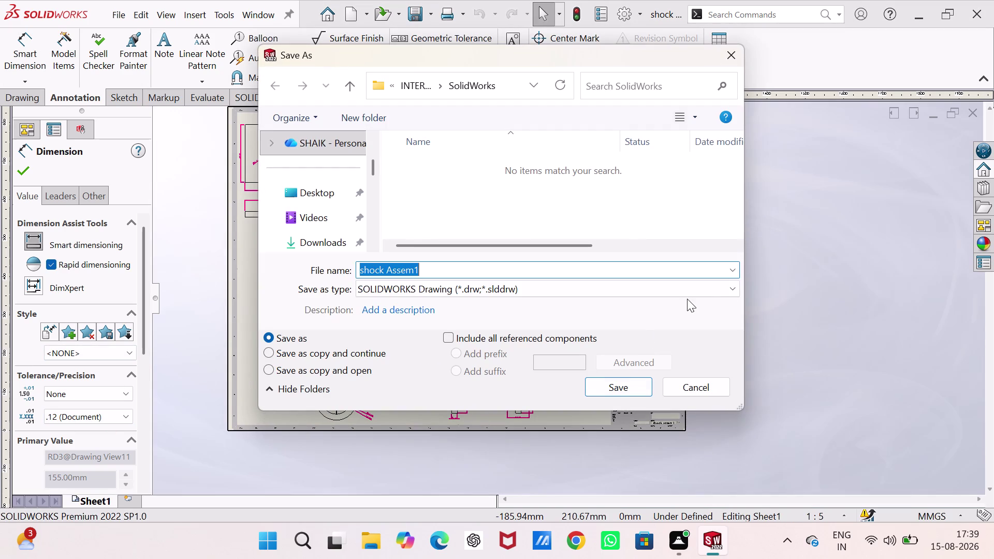
click(703, 288)
click(502, 343)
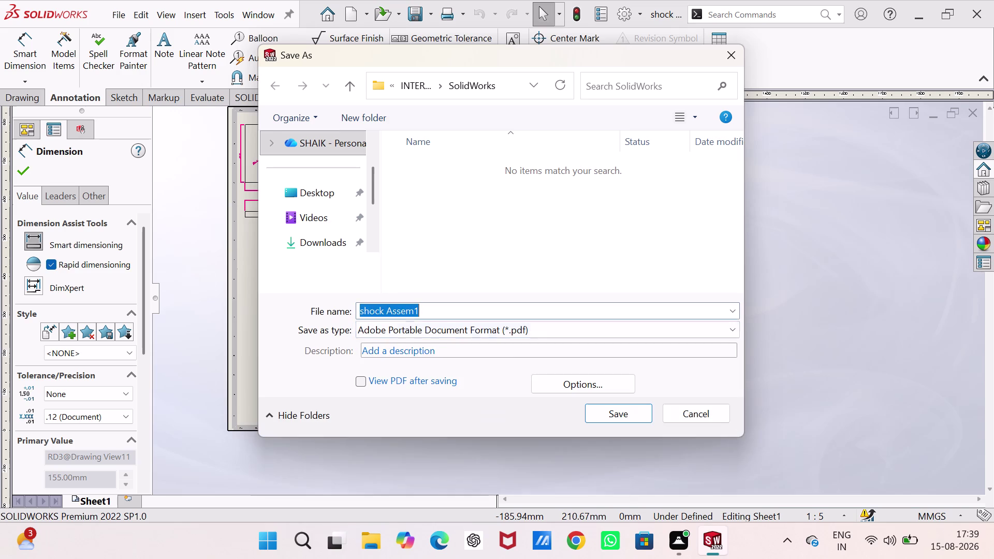
click(616, 411)
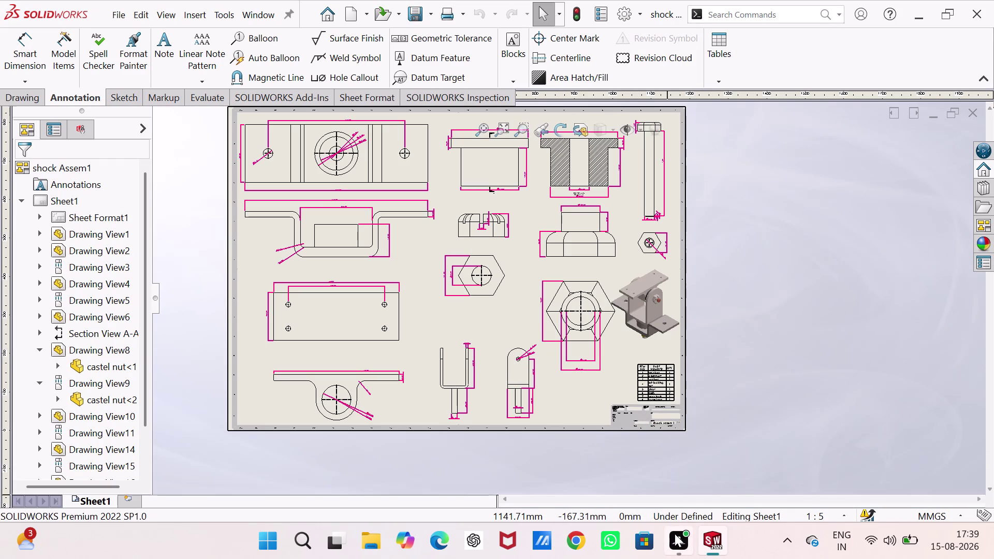
click(671, 462)
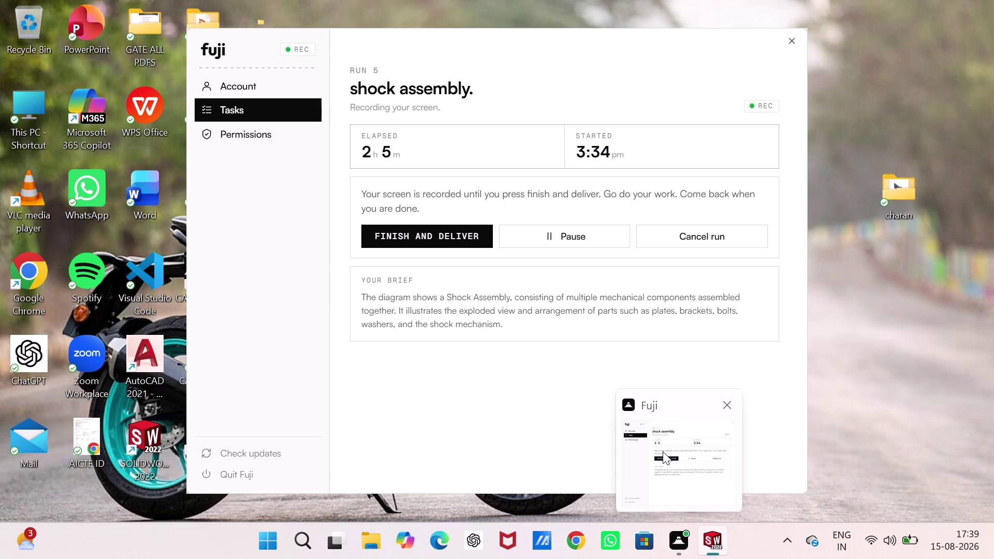